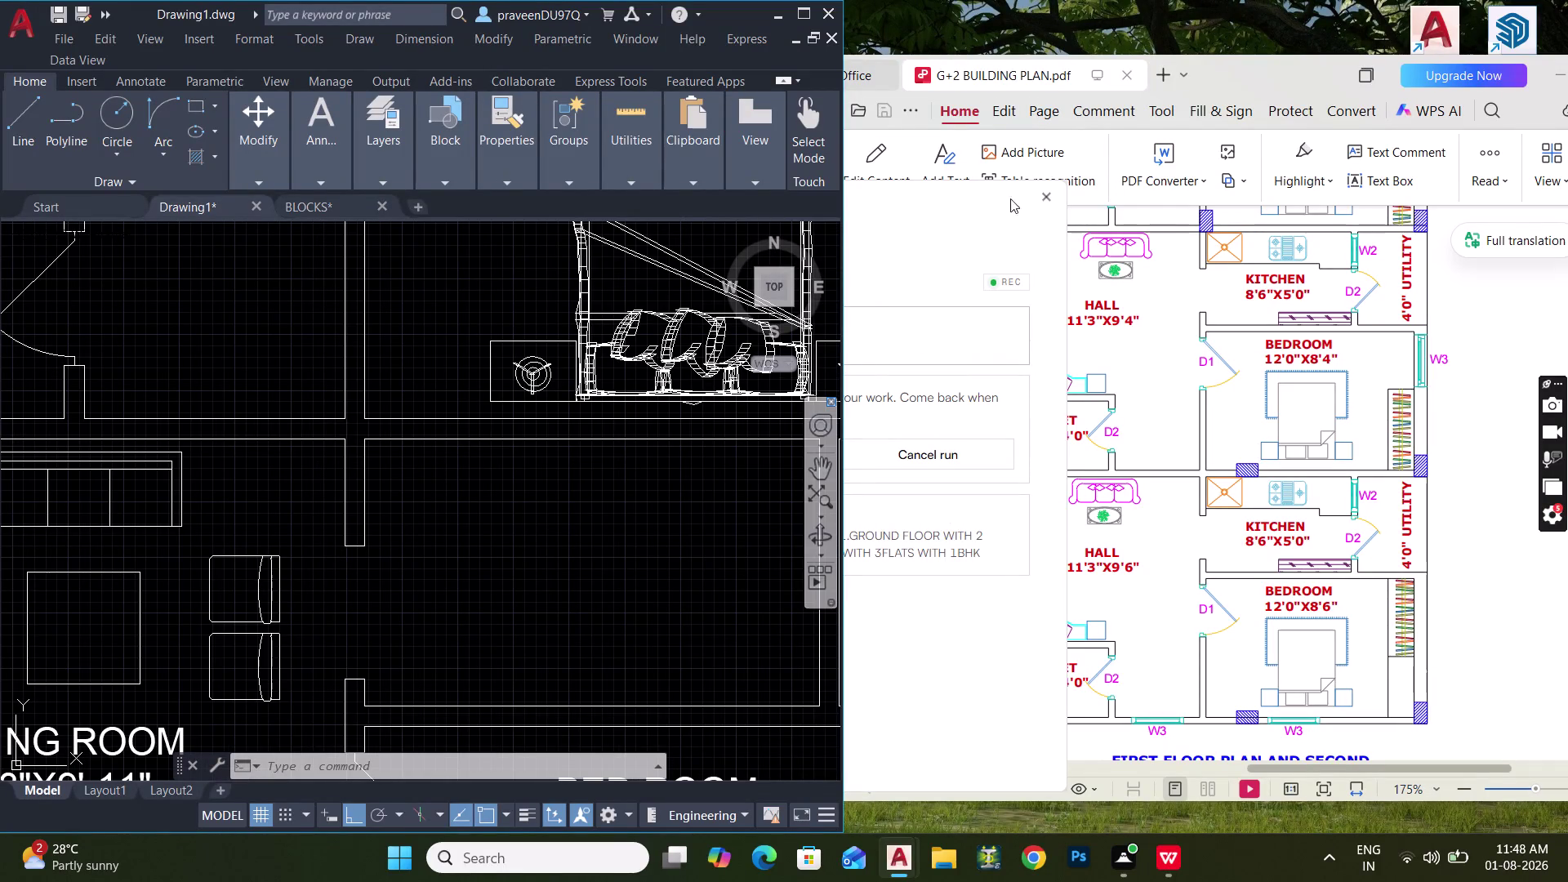
Move the picked wall line 1'10" down.
click(1124, 361)
click(547, 441)
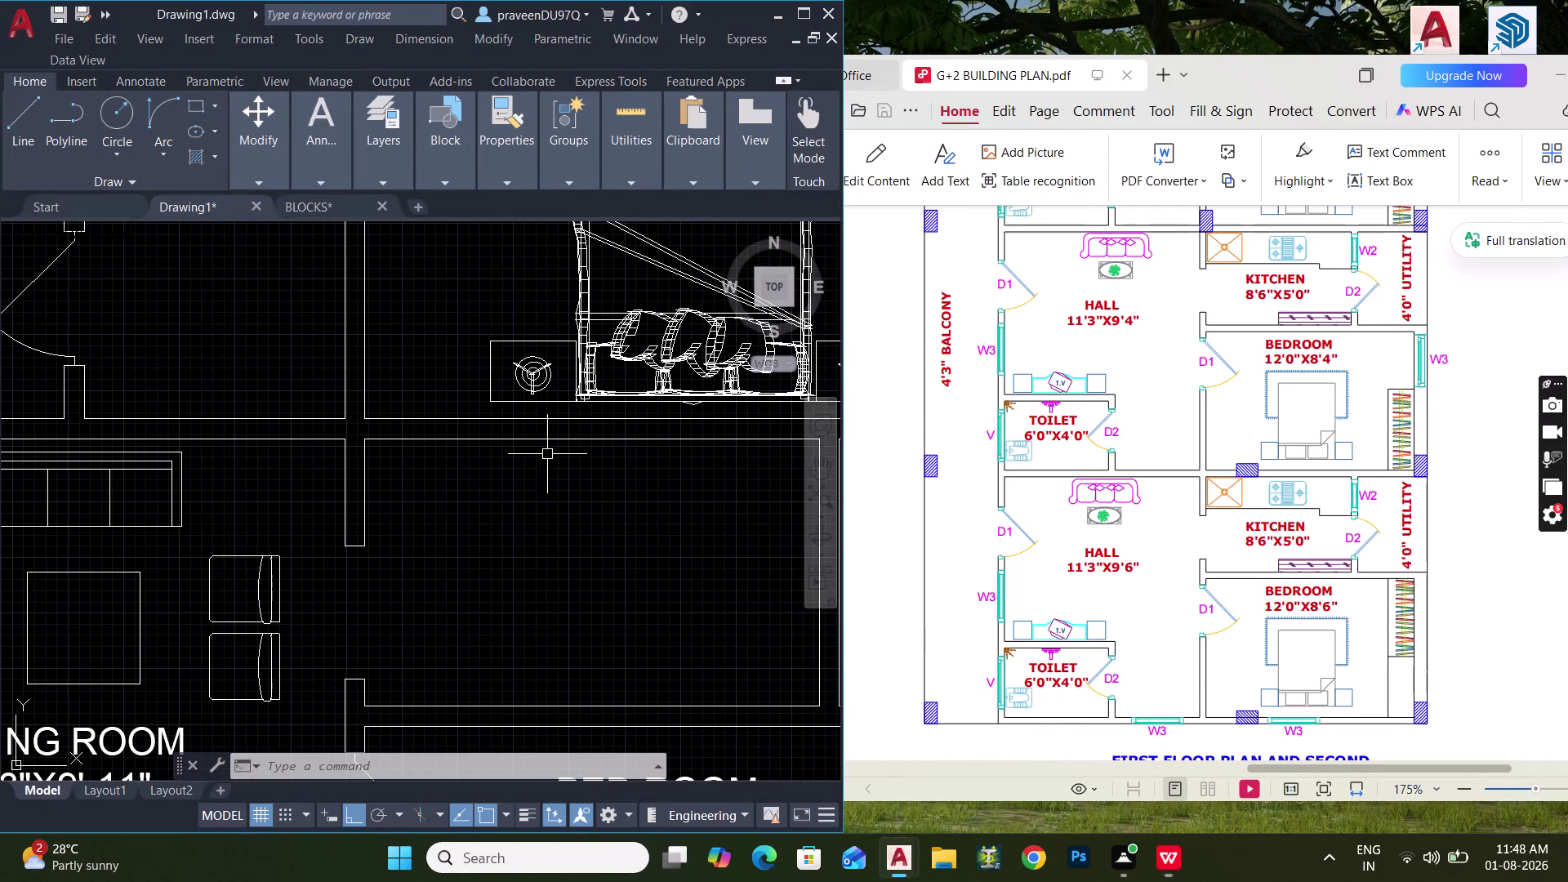
click(543, 438)
text(M)
key(space)
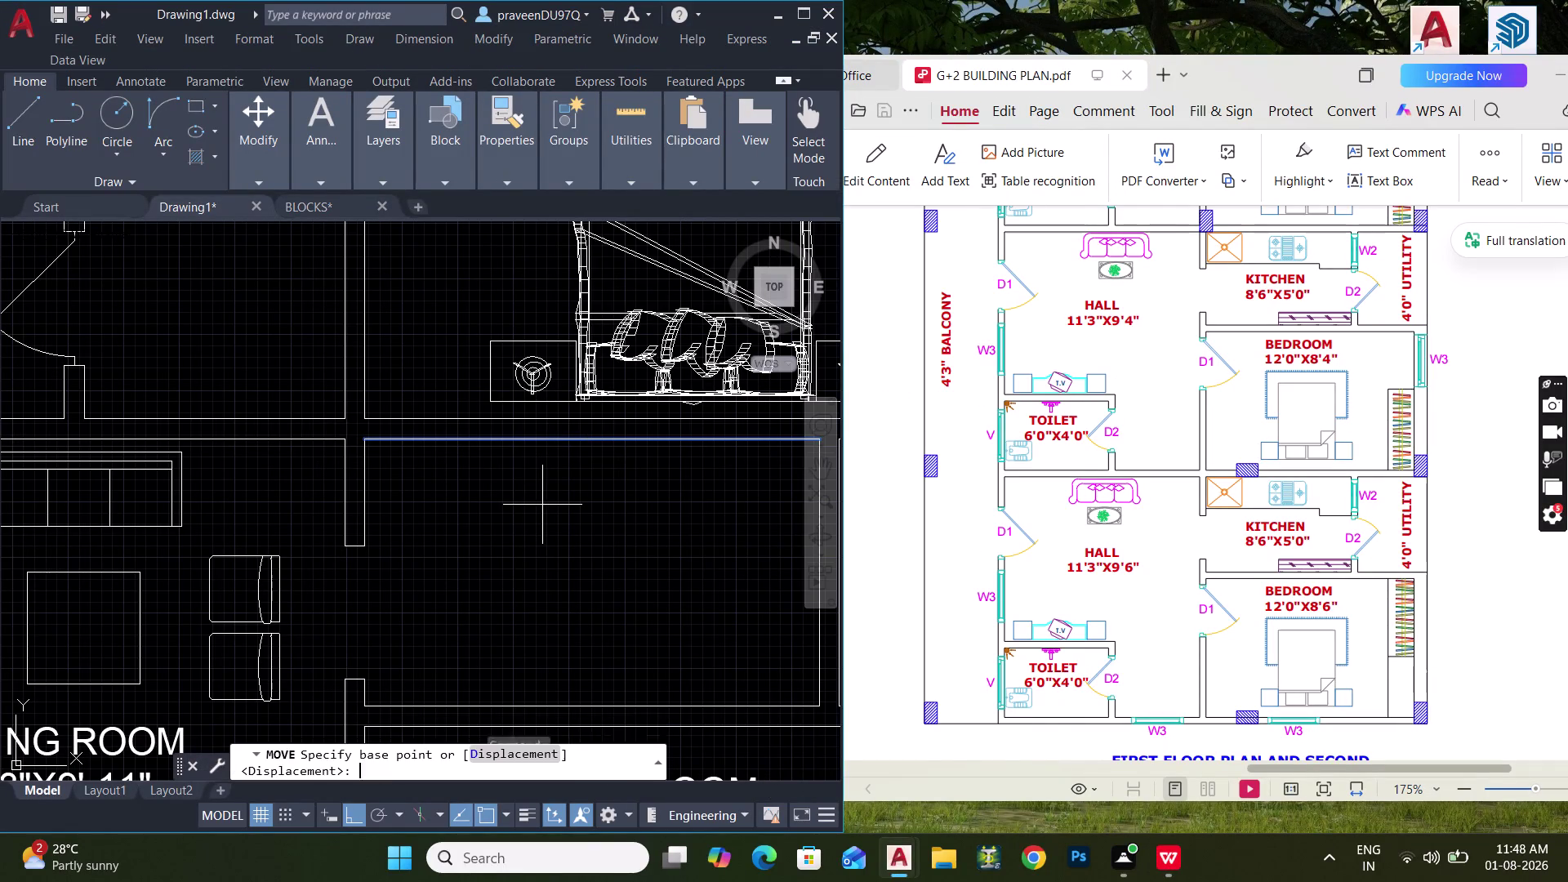
click(556, 471)
text(1'10)
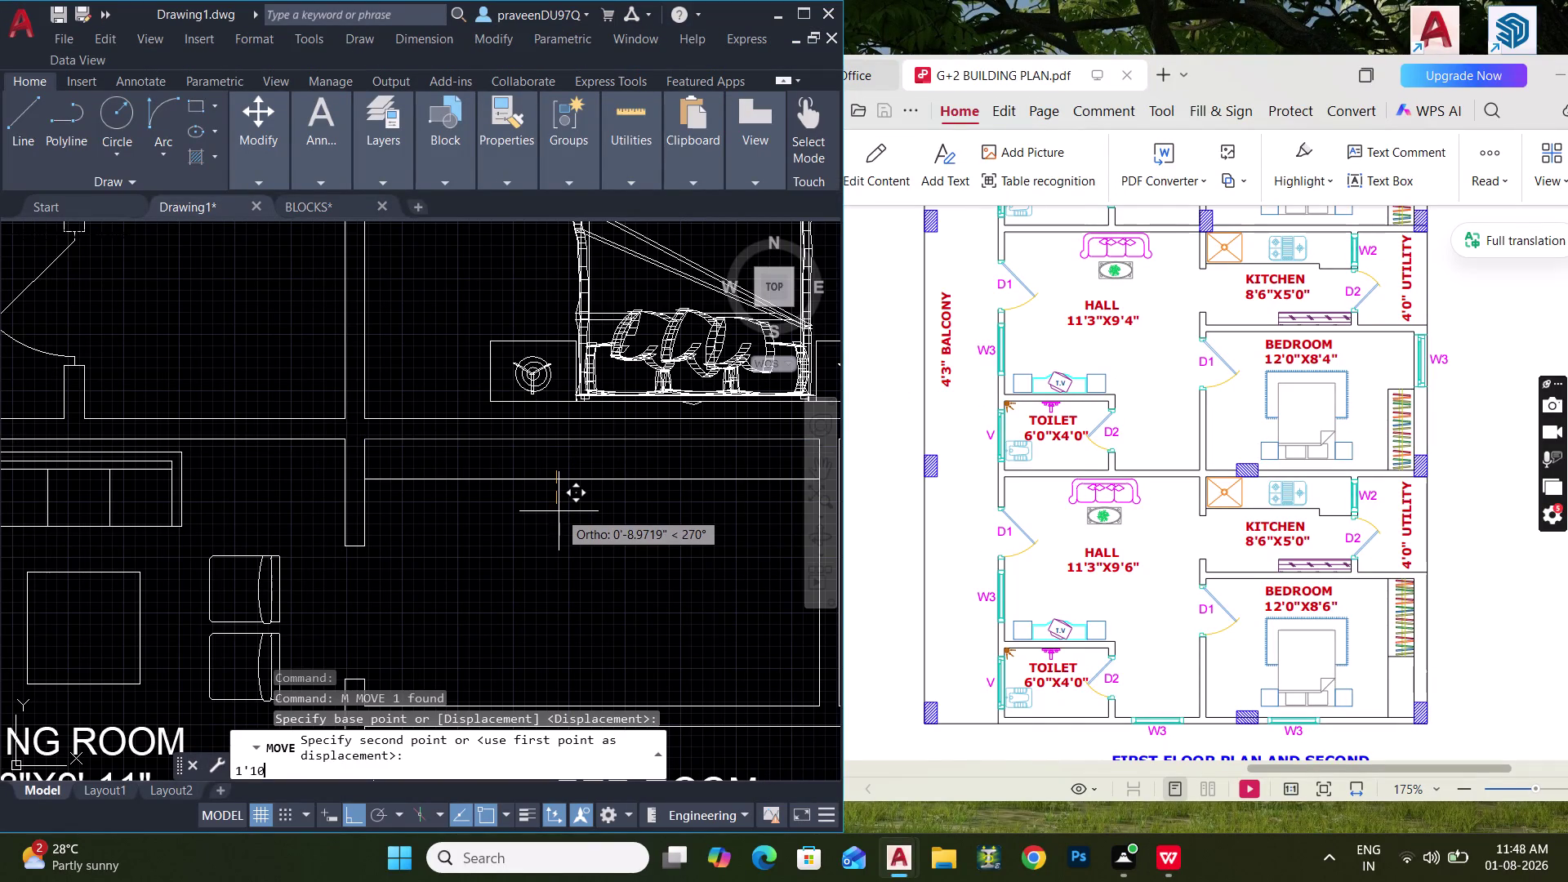
text(")
key(Return)
scroll(down, 3)
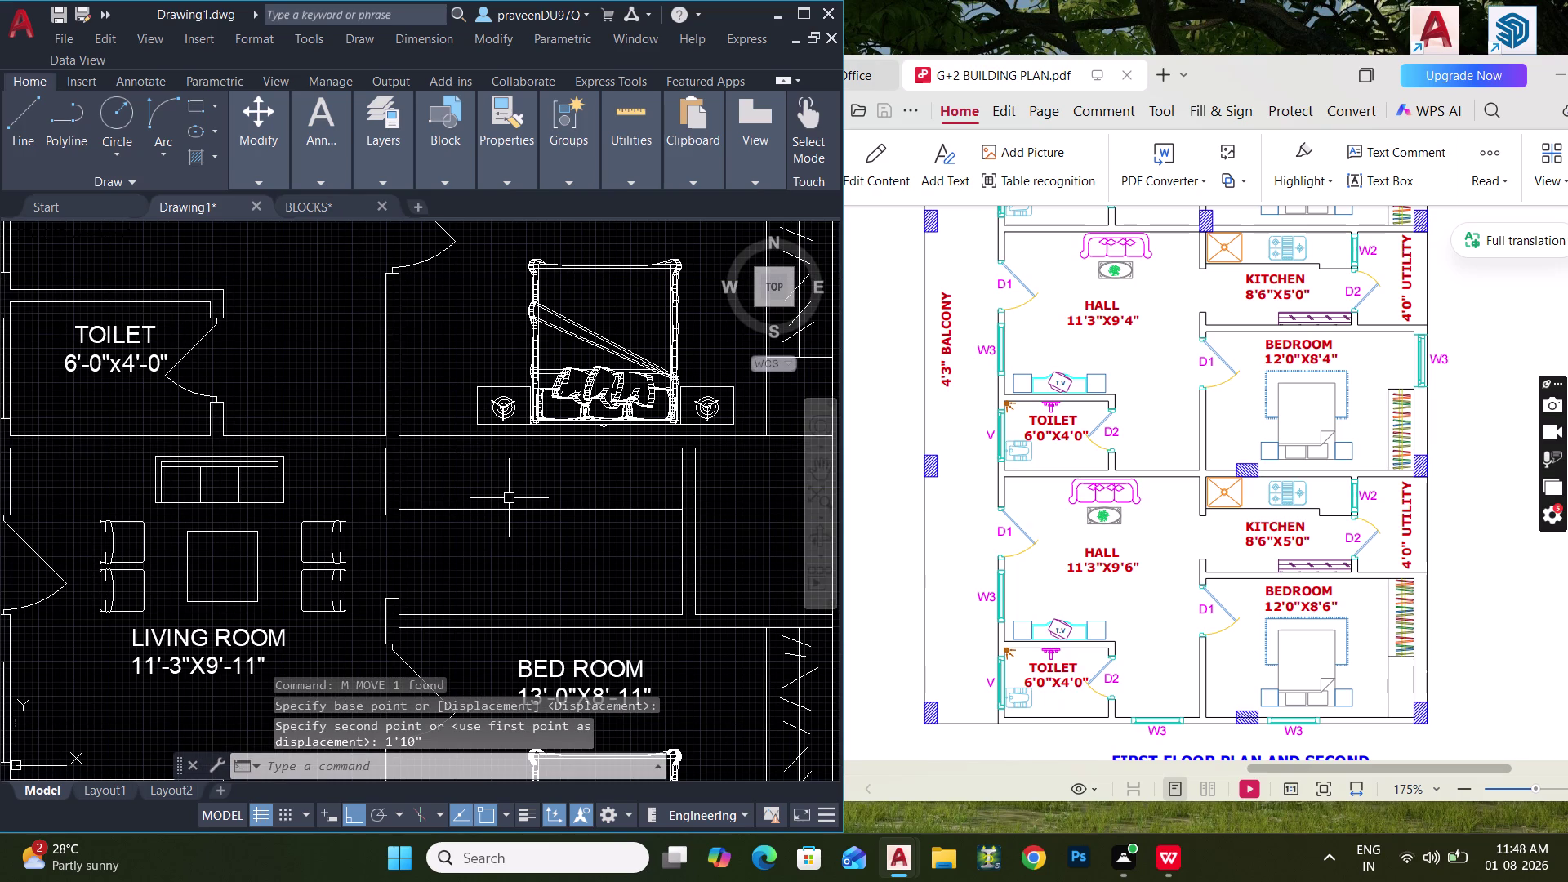
scroll(up, 3)
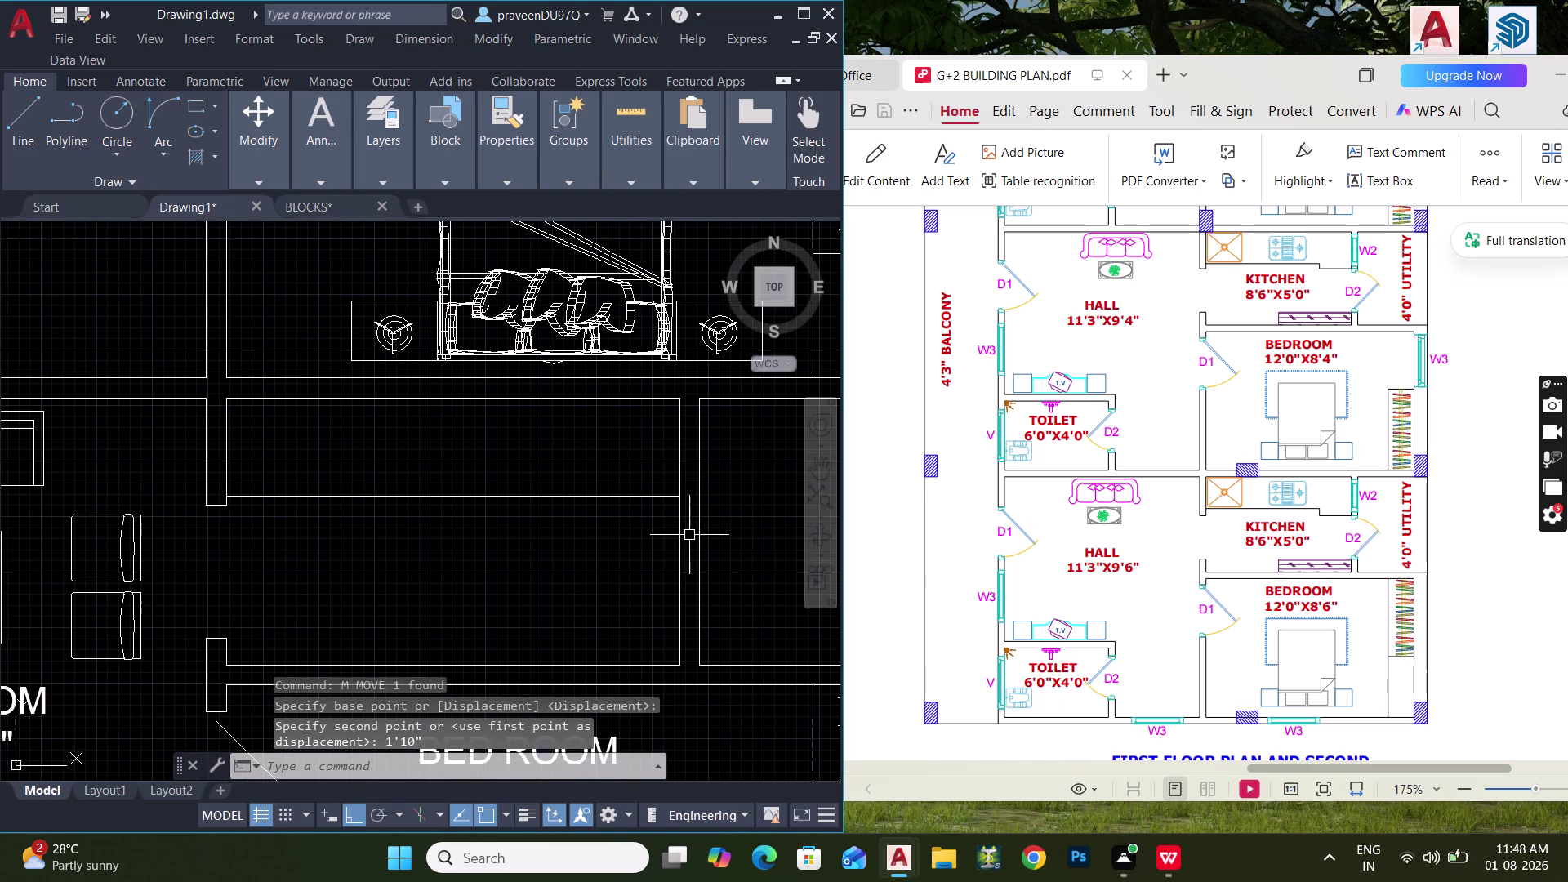
Sketch a short trial line in the room above the bedroom, then cancel it.
middle_drag(667, 530, 641, 507)
key(l)
key(space)
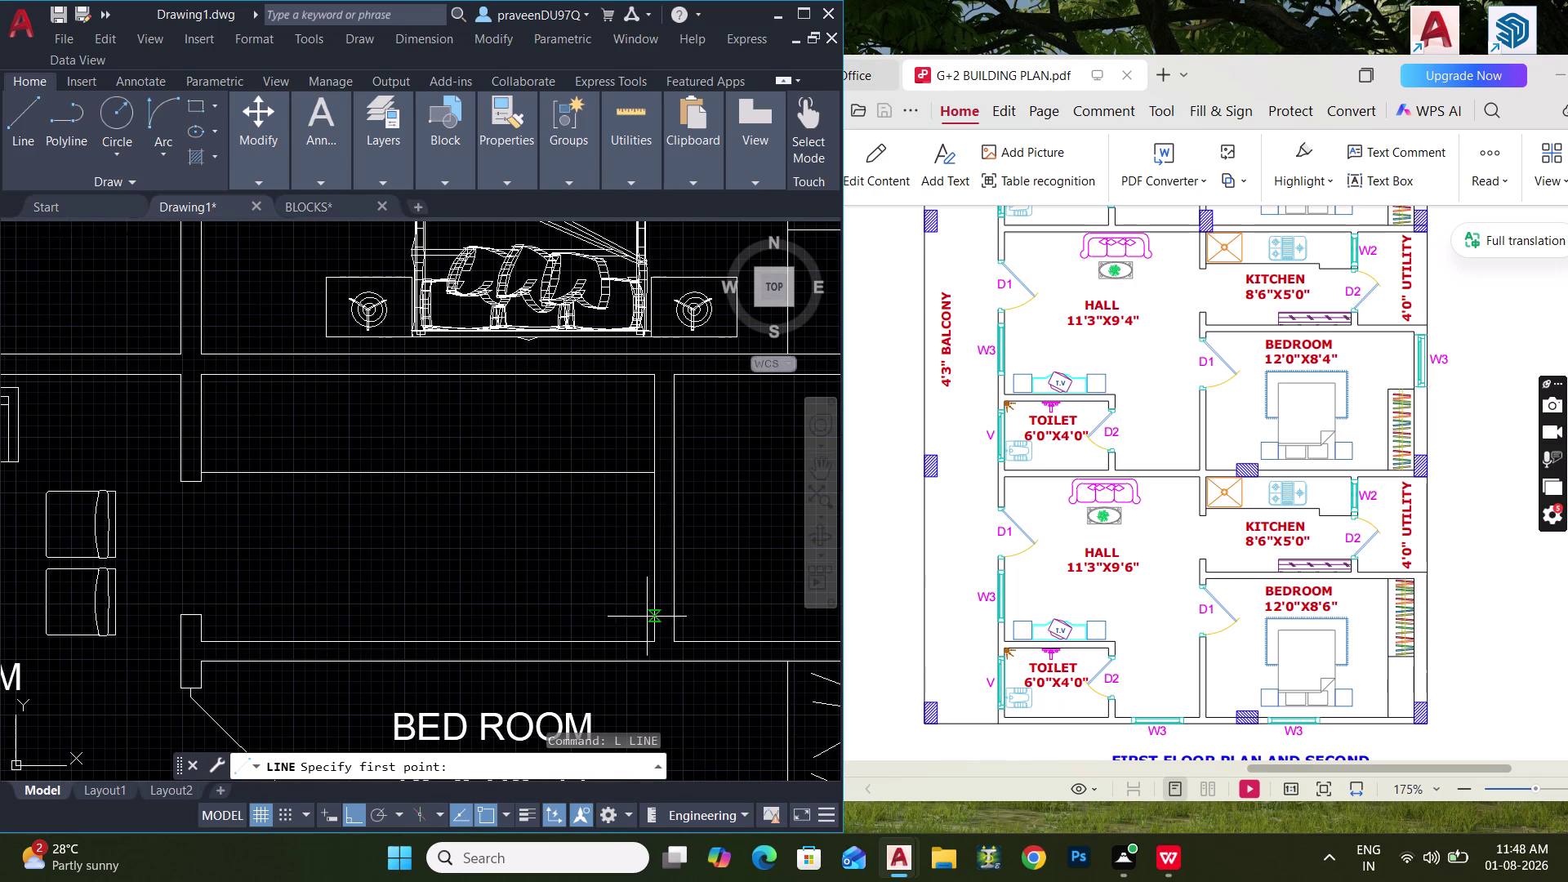
click(659, 638)
click(673, 638)
key(Escape)
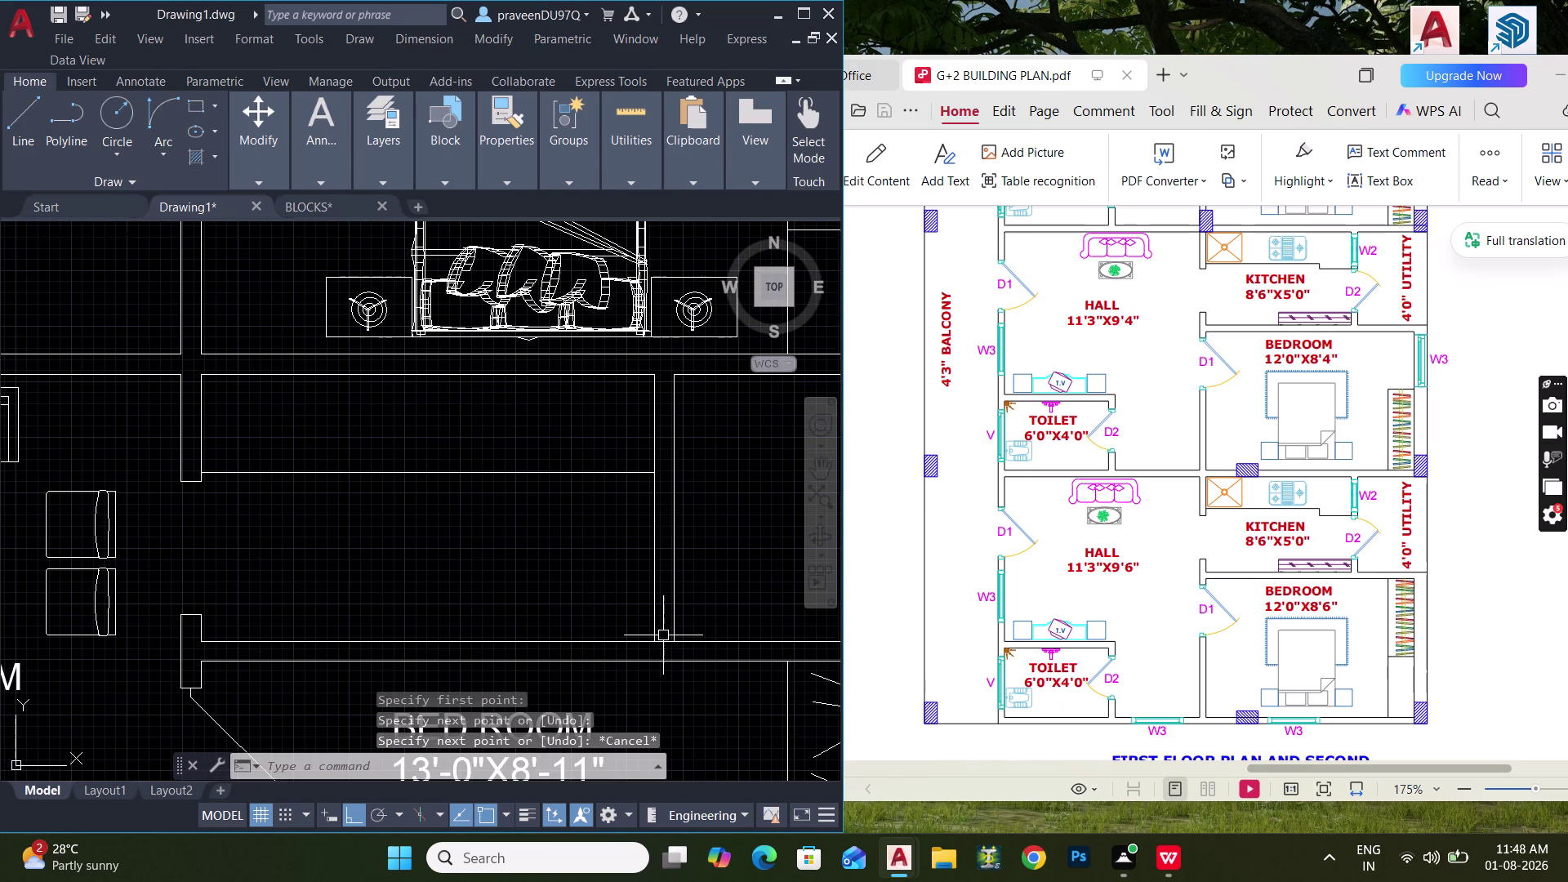
key(Escape)
Offset a line 6" and then erase the unwanted copy.
text(O 6")
key(Return)
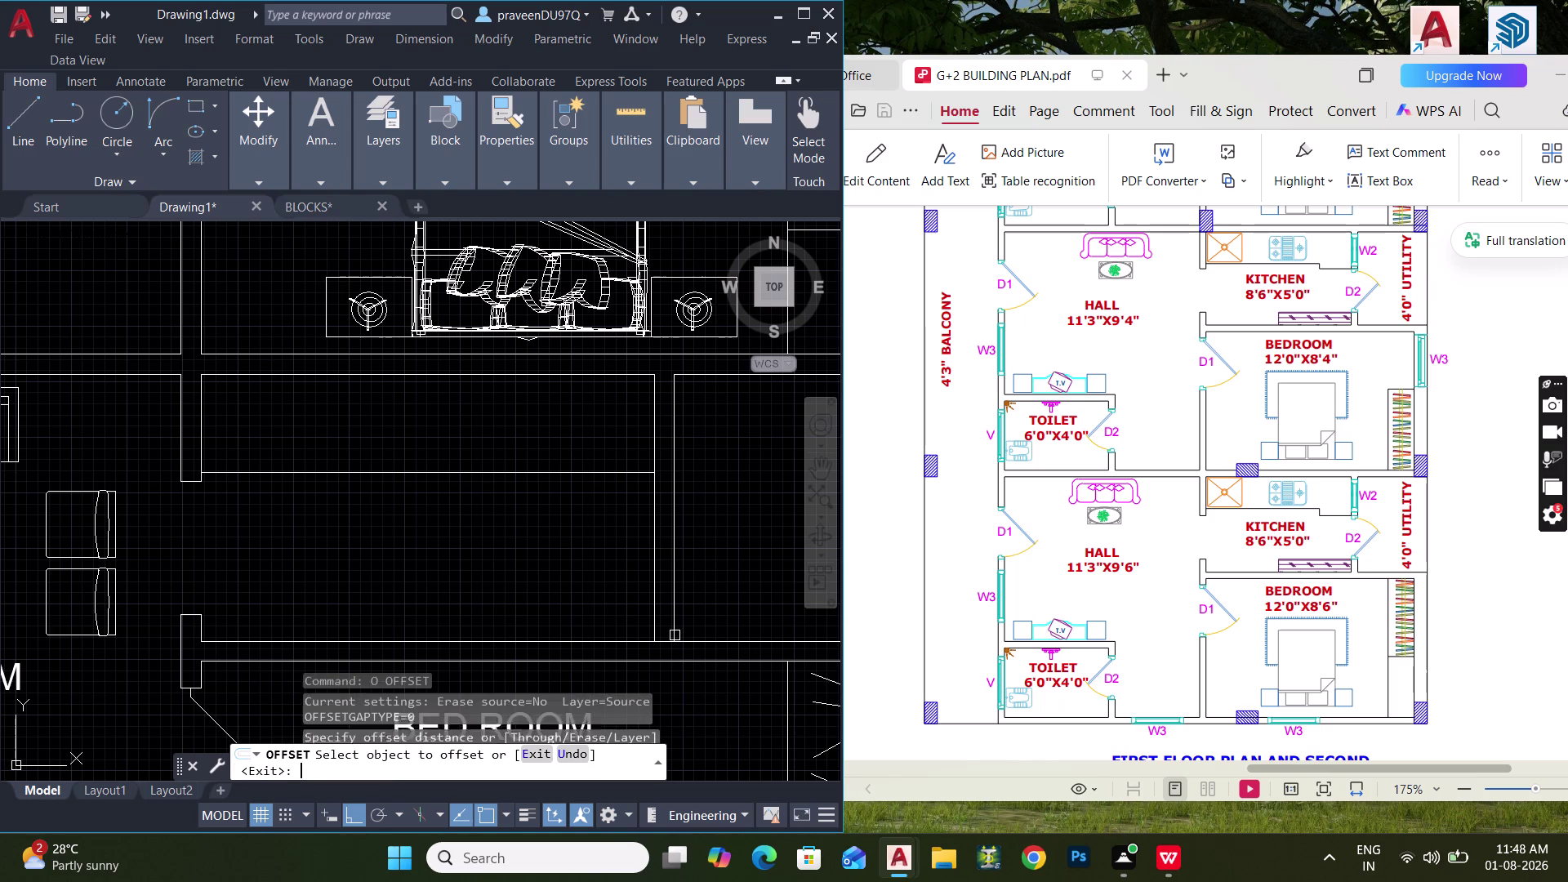
scroll(up, 3)
click(699, 638)
click(693, 573)
key(Escape)
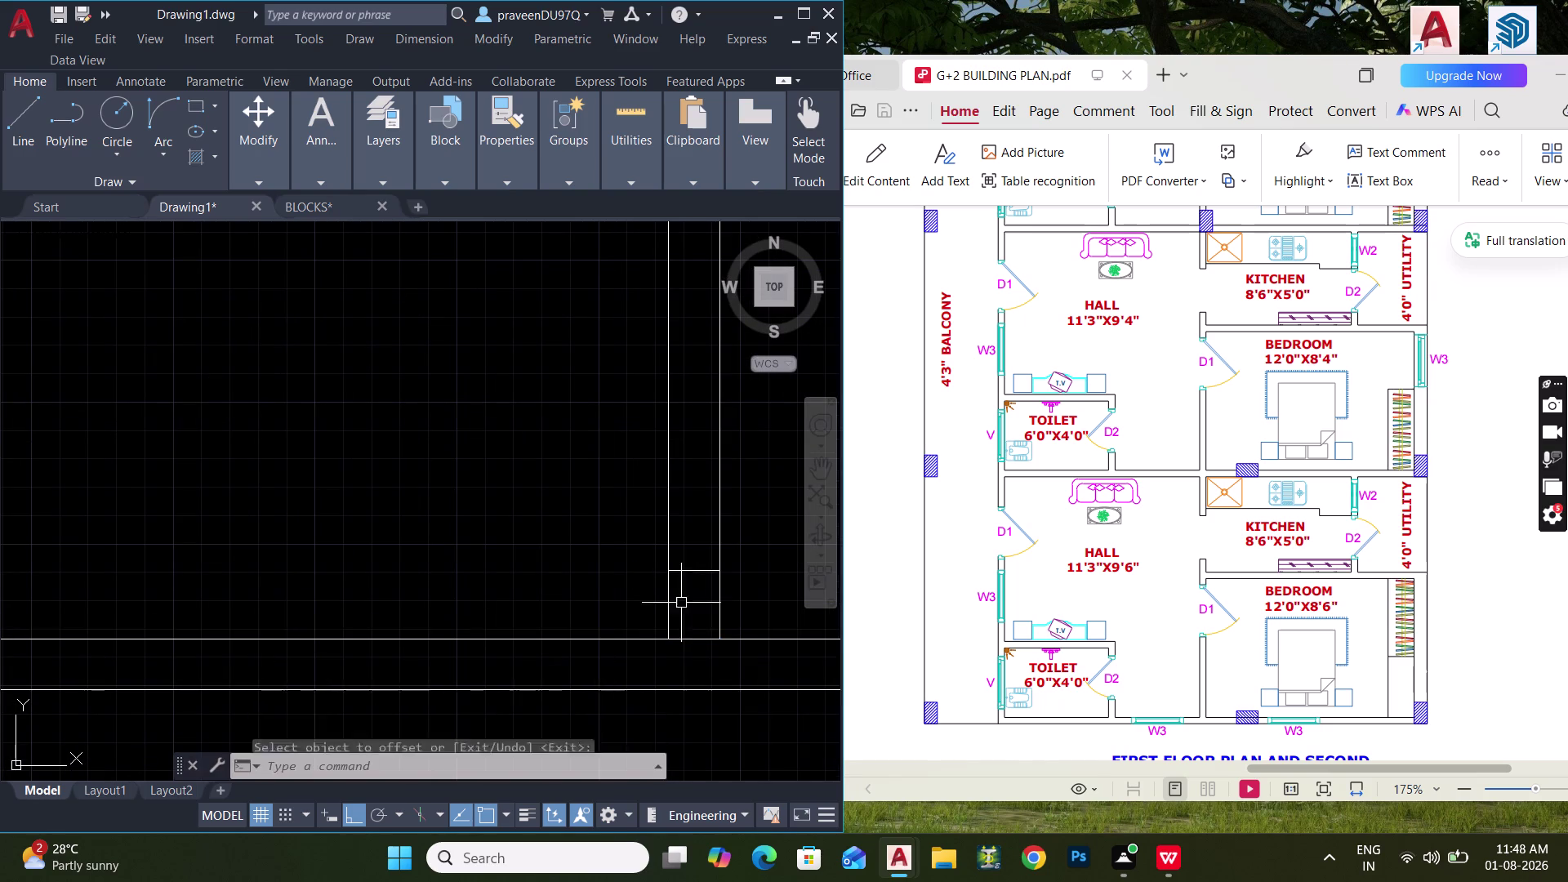
click(700, 629)
click(686, 661)
key(Delete)
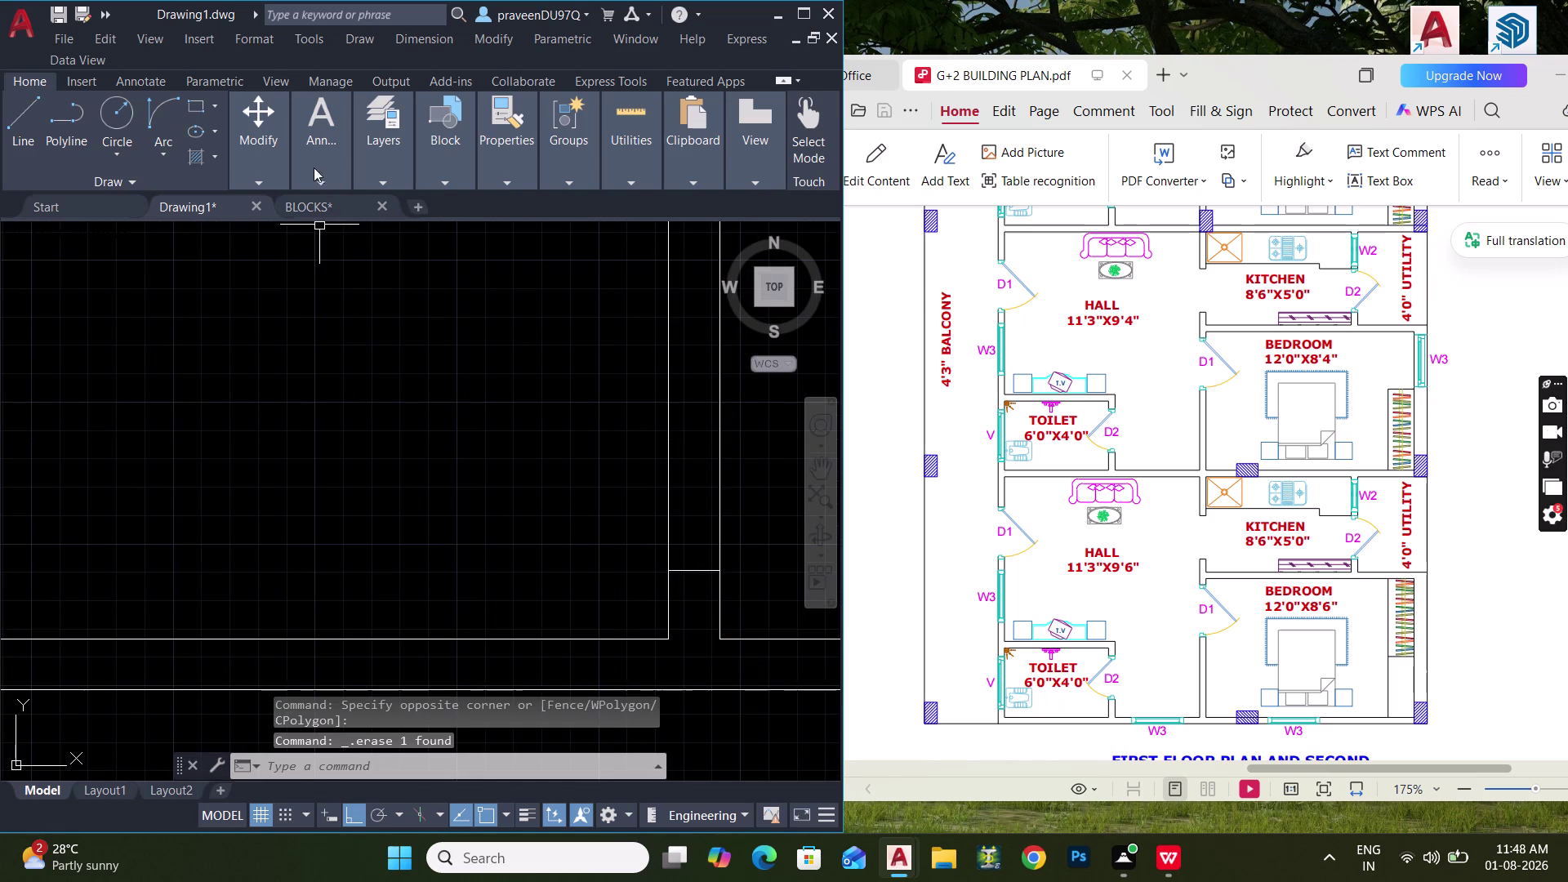
scroll(down, 3)
middle_drag(547, 411, 574, 510)
scroll(up, 3)
middle_drag(583, 501, 606, 559)
Offset the wall line 2' to outline the platform edge.
text(O)
key(space)
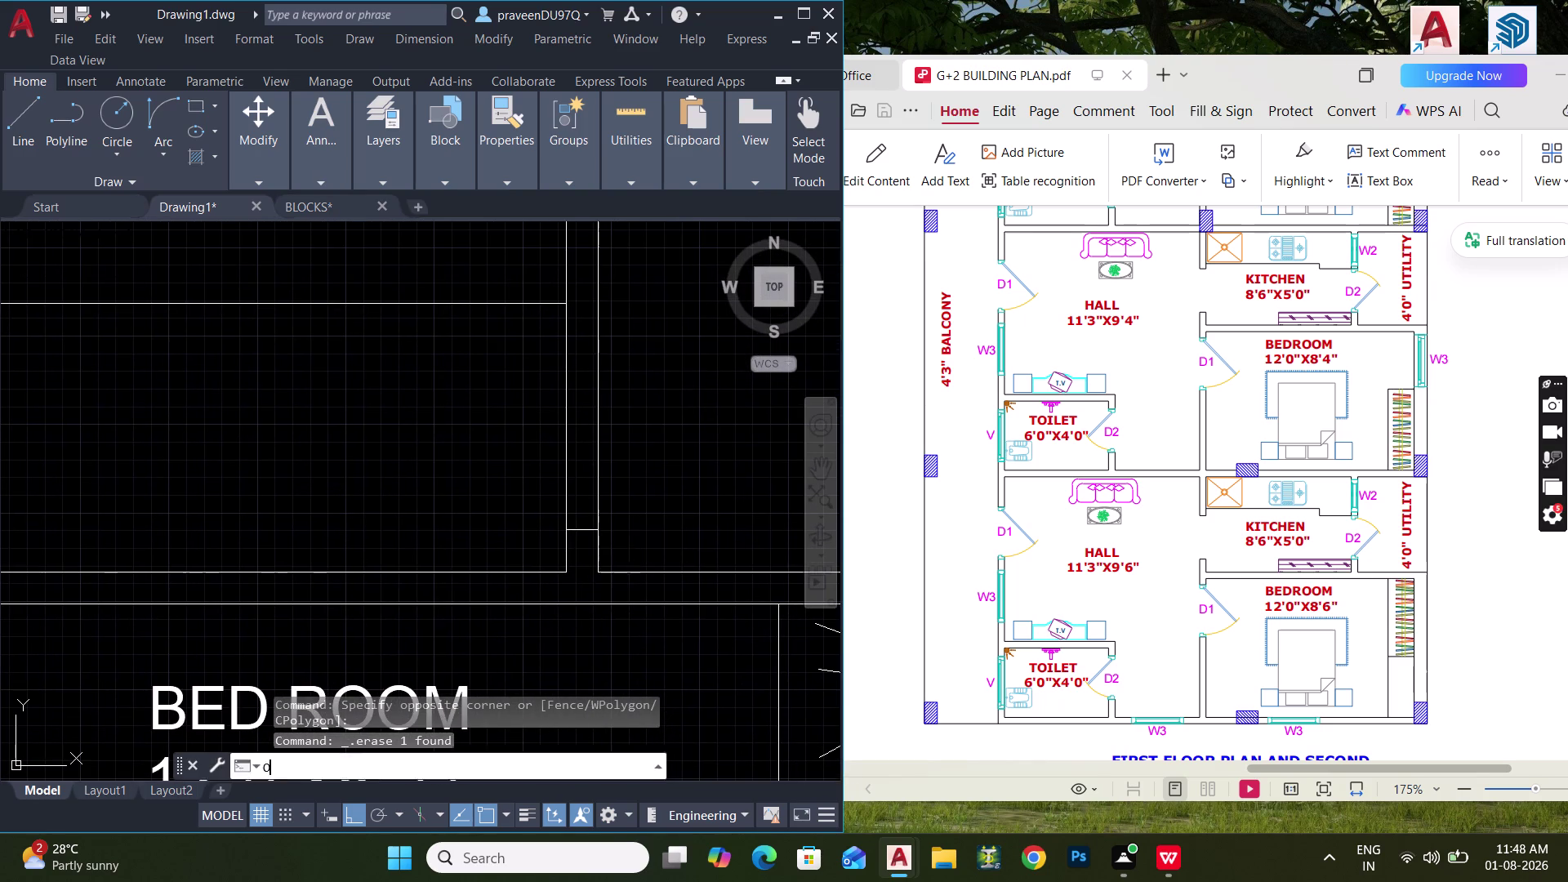
text(2')
key(Return)
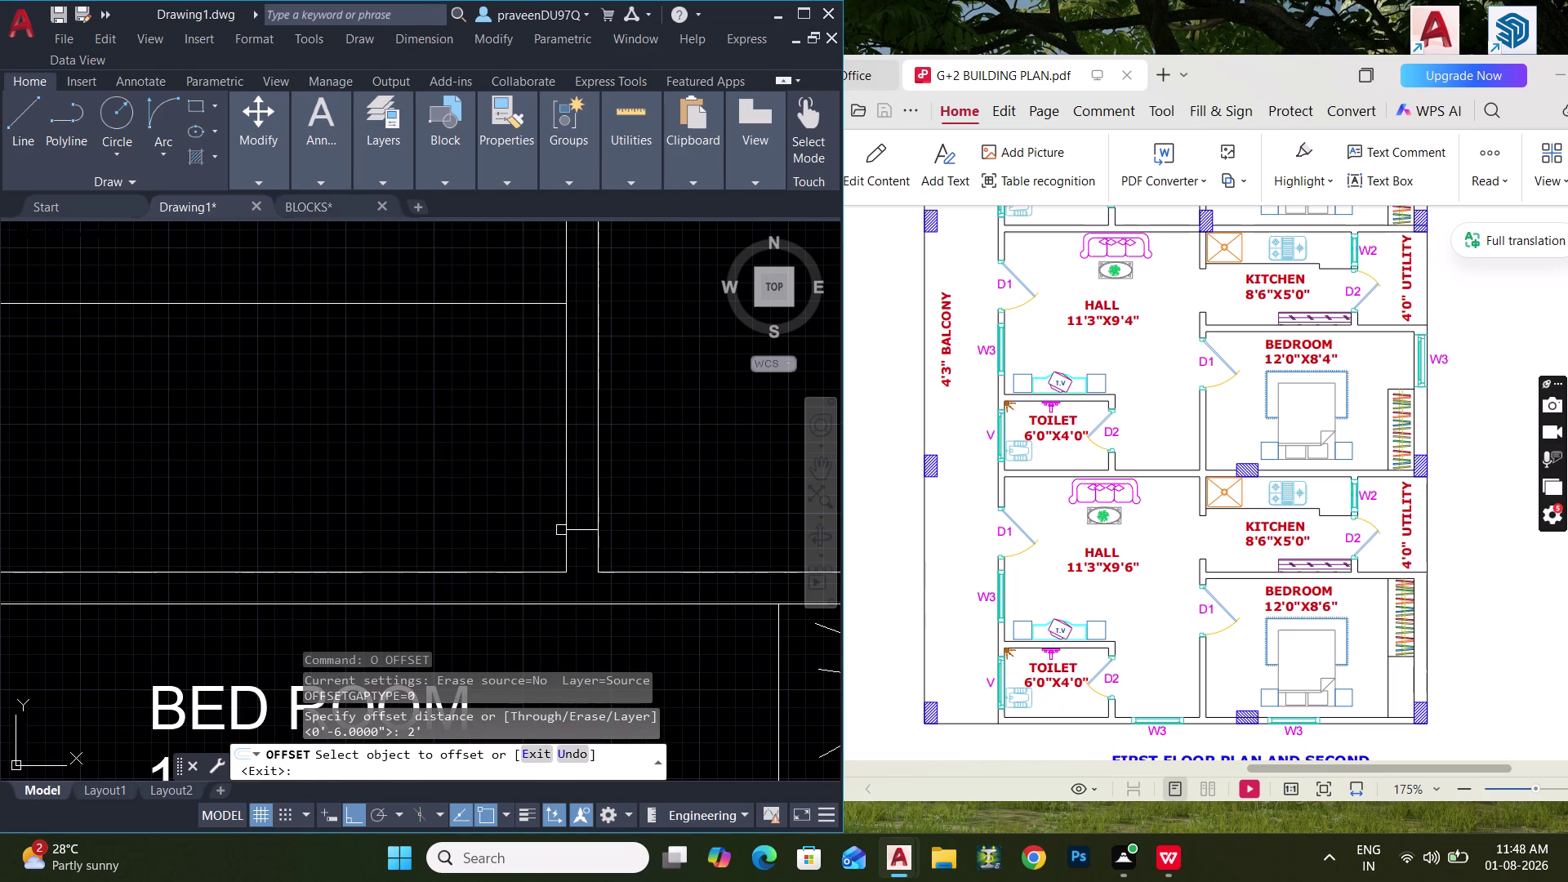
scroll(up, 3)
click(632, 534)
click(632, 420)
scroll(down, 3)
middle_drag(632, 438, 648, 521)
key(Escape)
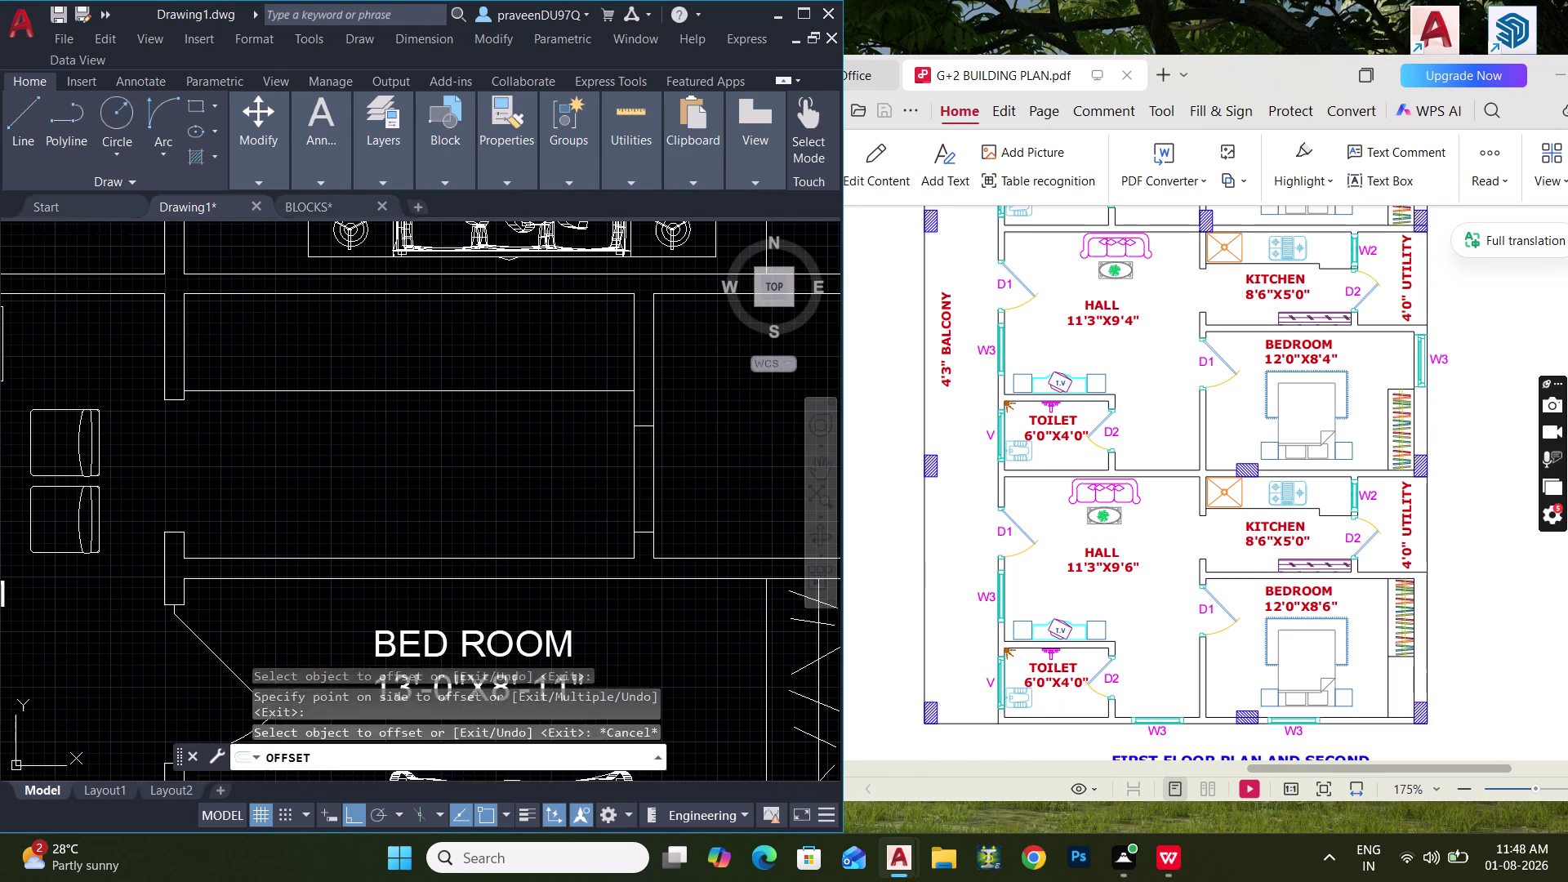
Trim the excess line segments around the new 2' offset line.
text(TR)
key(space)
drag(694, 465, 587, 477)
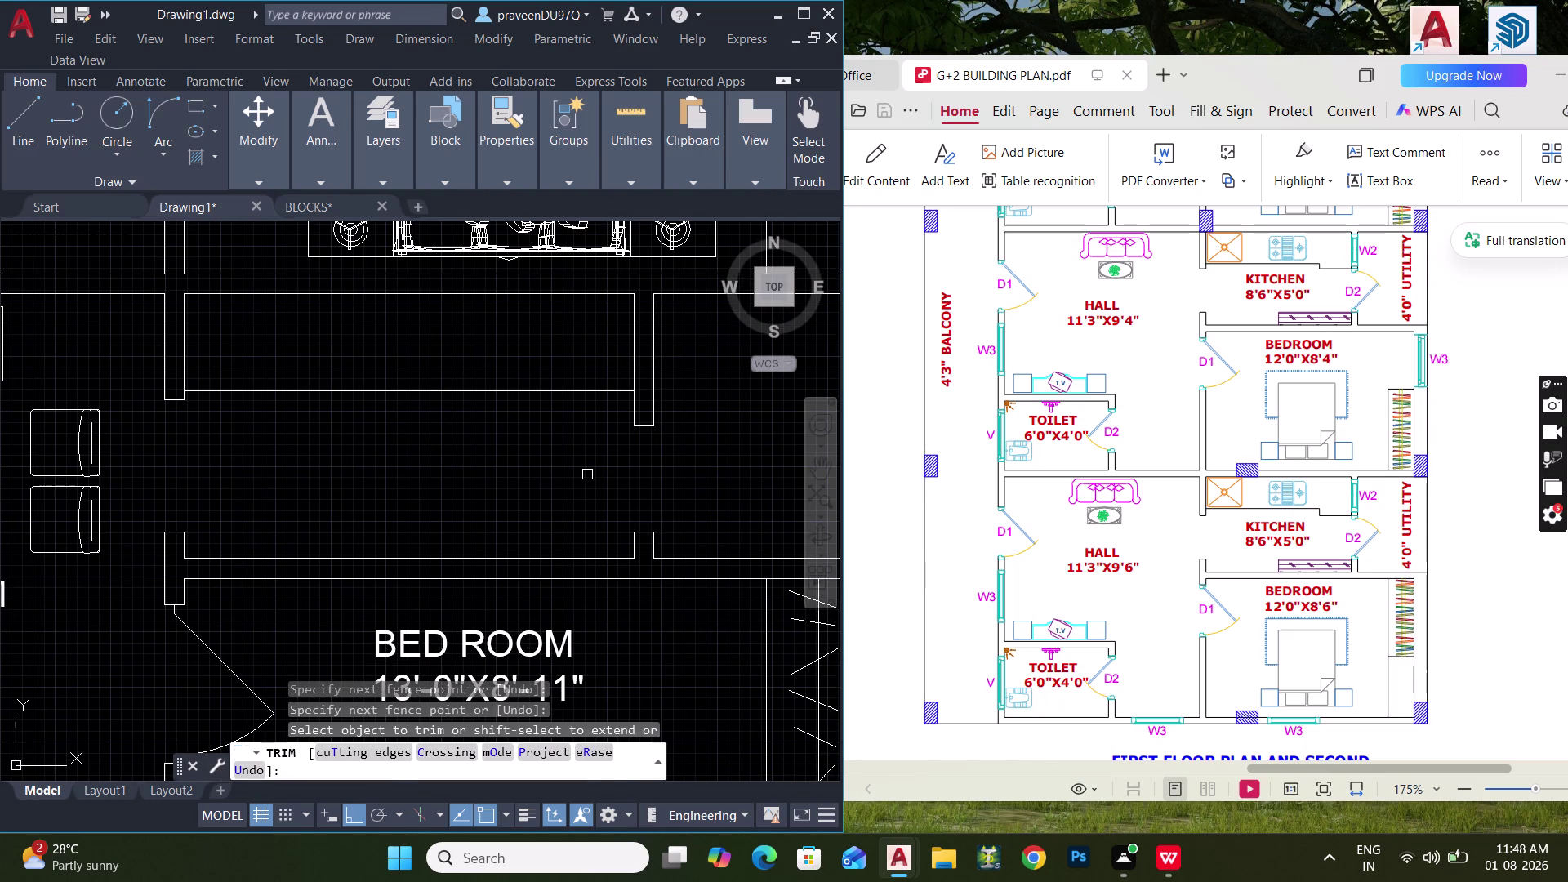
key(Escape)
scroll(down, 3)
middle_drag(594, 487, 636, 501)
scroll(up, 3)
middle_drag(565, 460, 601, 526)
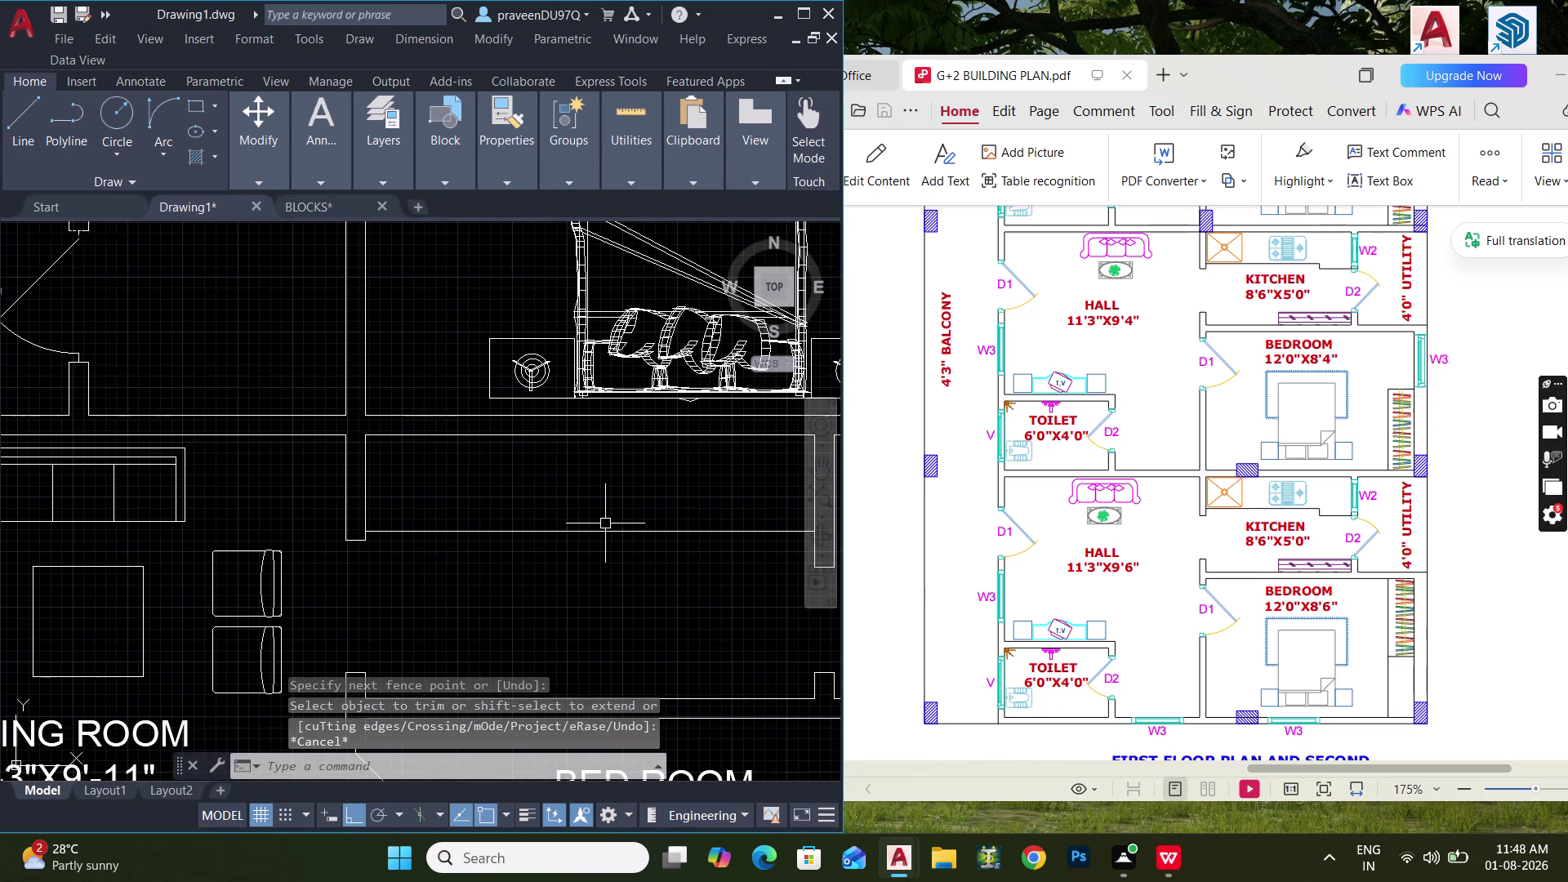
key(r)
key(e)
key(c)
key(space)
scroll(up, 3)
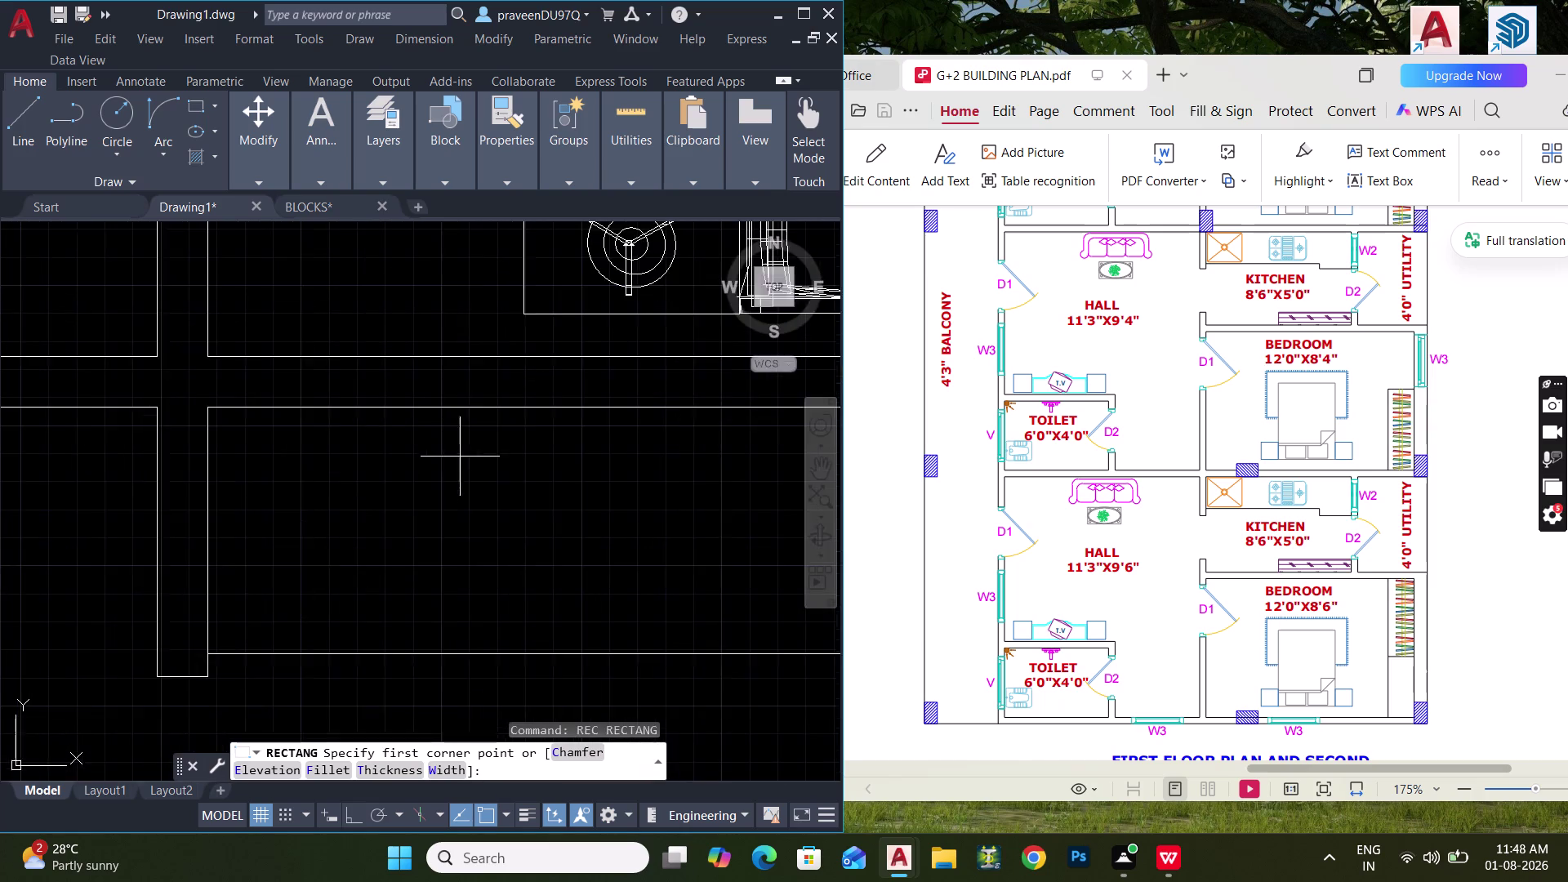
Start a 2' by 2' rectangle from a corner, then cancel it.
middle_drag(467, 467, 532, 457)
click(298, 420)
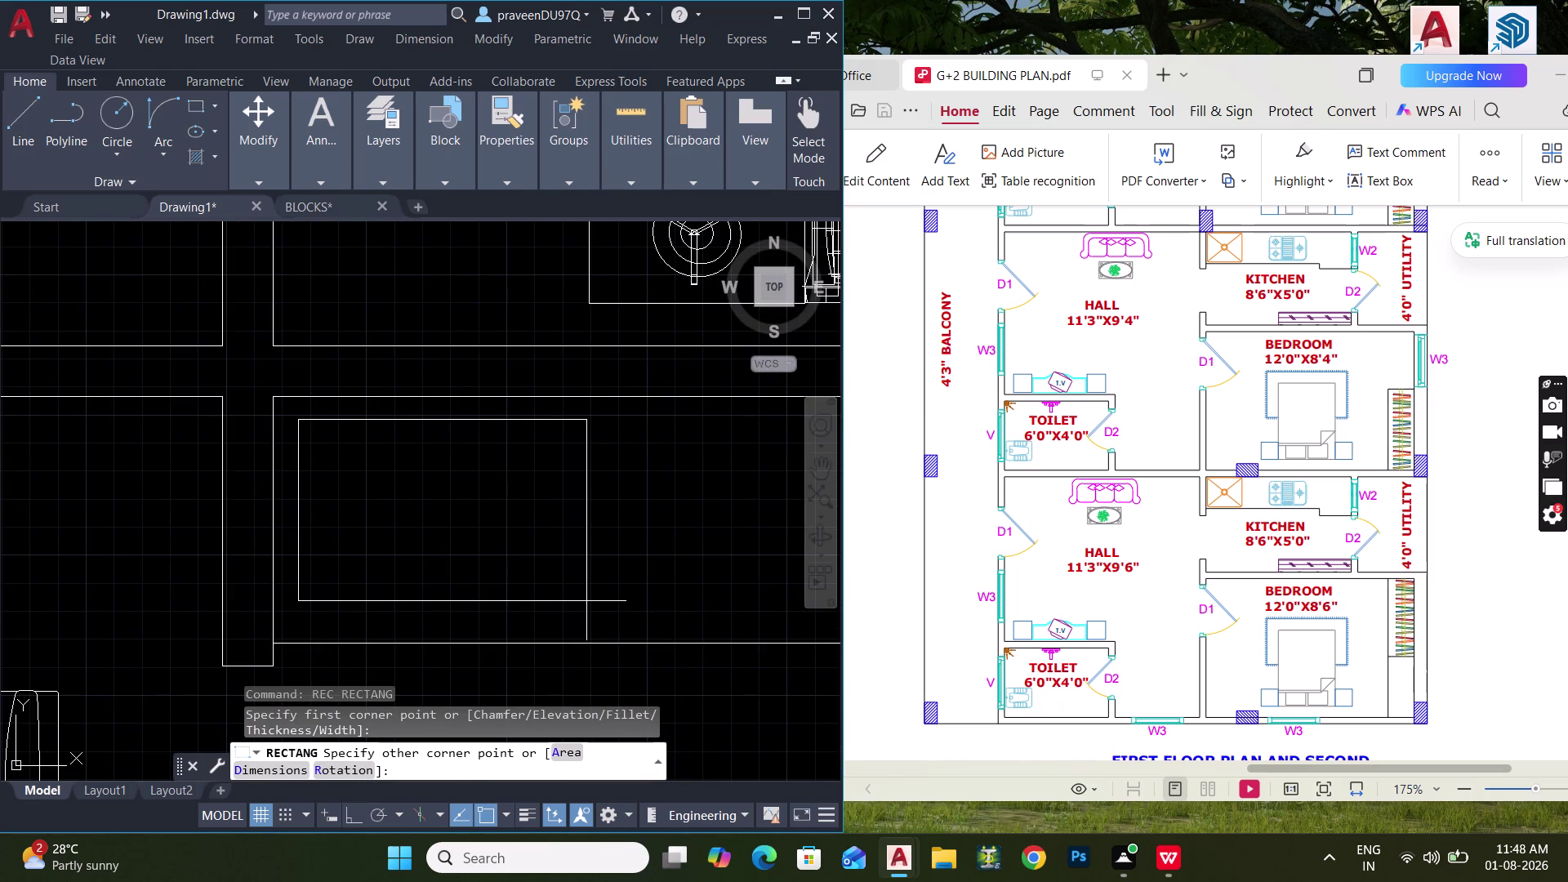
text(D 2)
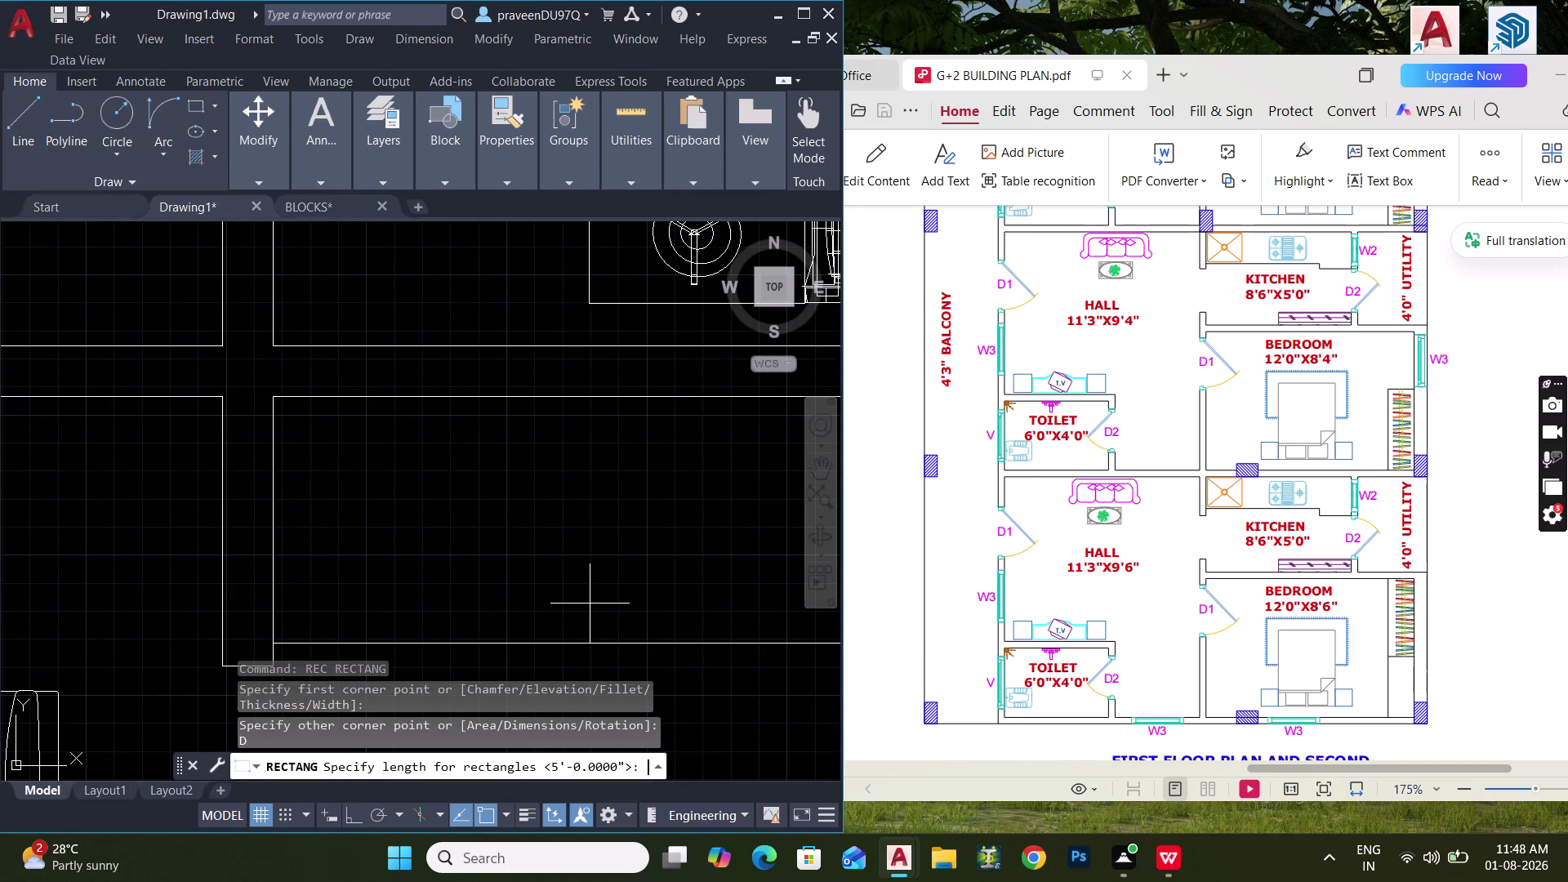
text(')
key(Return)
text(2')
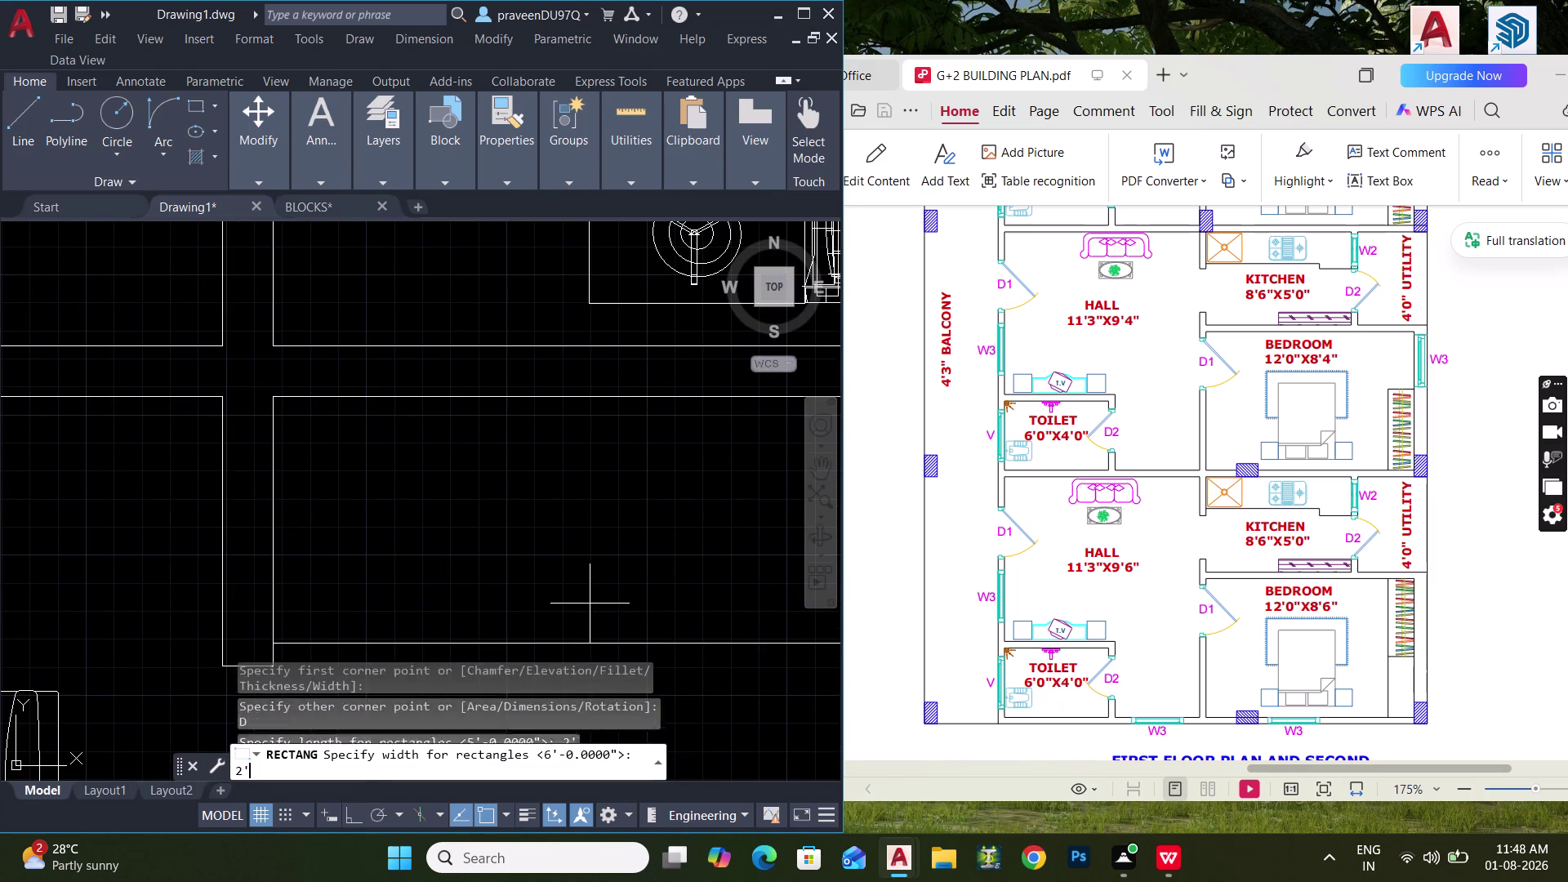
key(Return)
key(Escape)
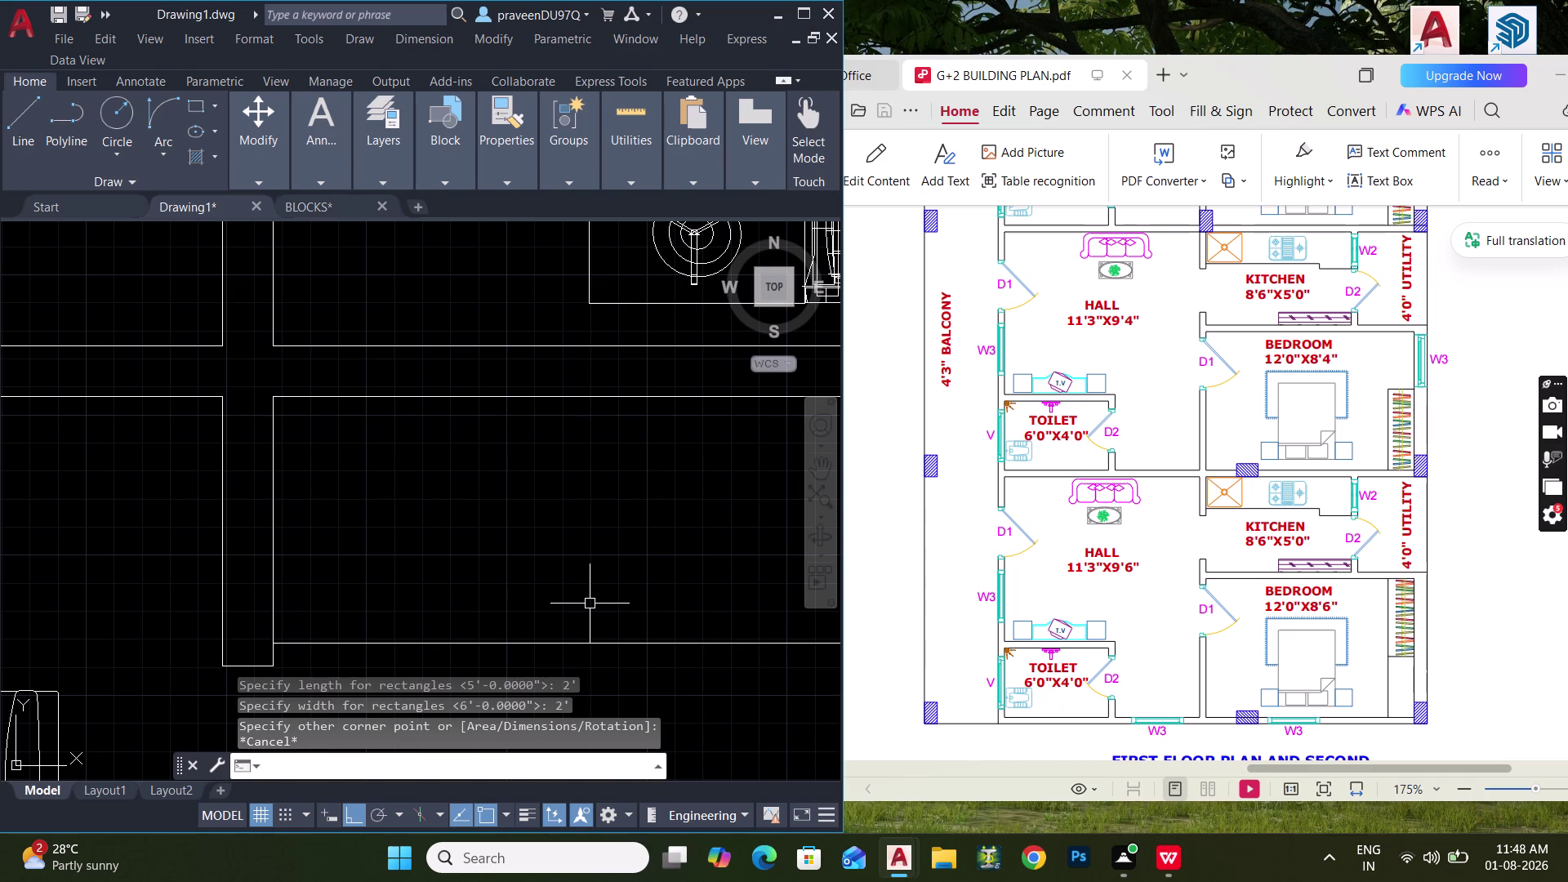
Close the accidentally opened Render window and clear the stray commands.
key(r)
key(e)
key(c)
key(space)
scroll(up, 3)
click(1198, 38)
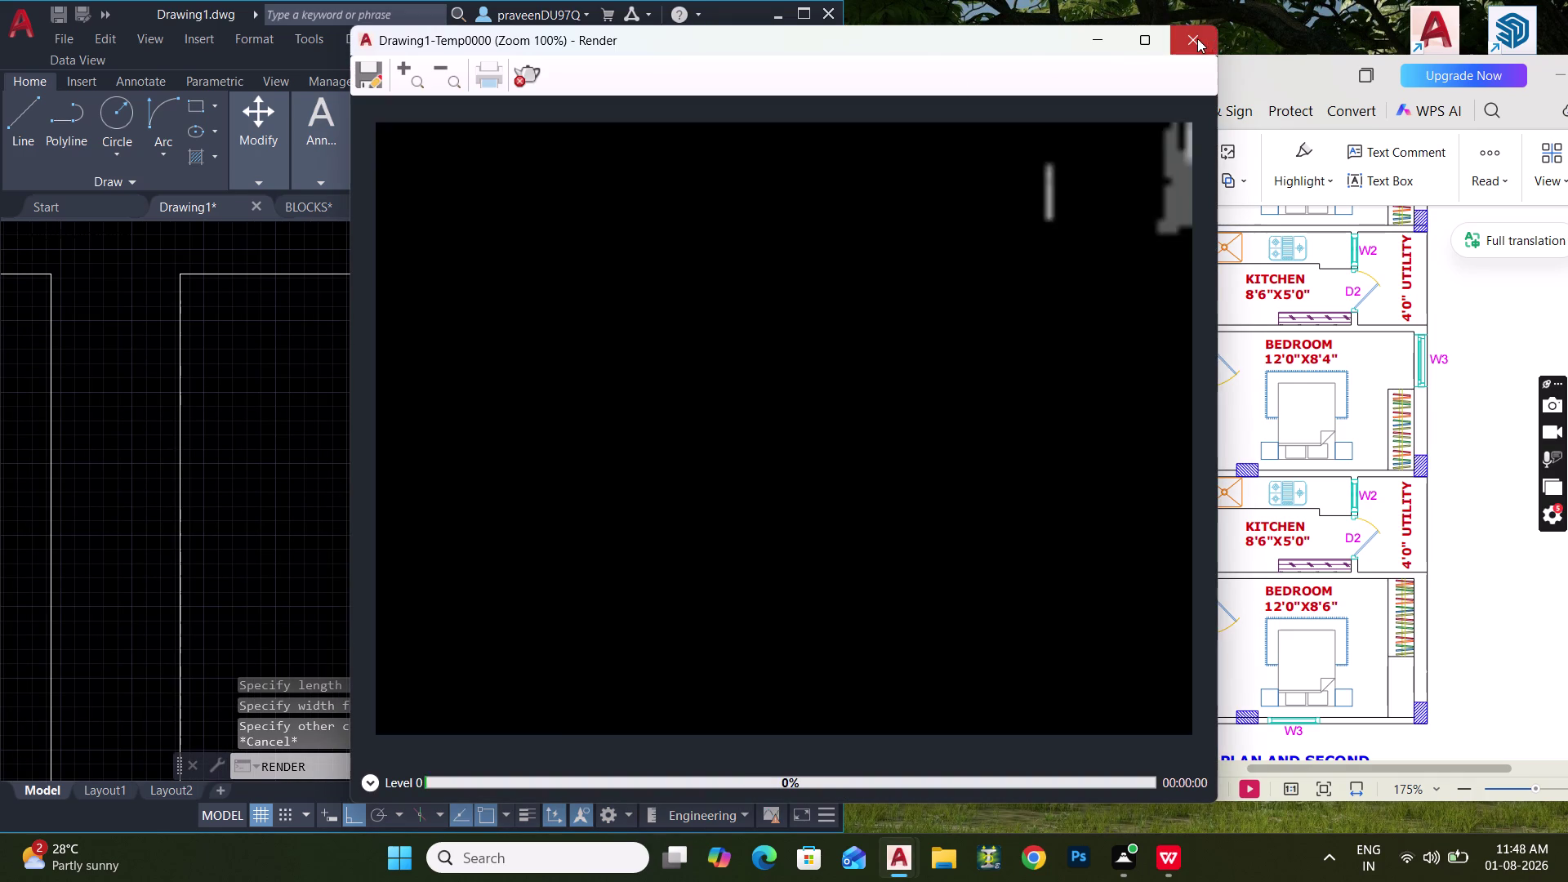
middle_drag(374, 348, 420, 258)
key(Escape)
key(Escape)
key(Escape)
key(Escape)
Draw the 2' by 1'8" rectangle in the room's upper-left corner and select it.
key(r)
key(e)
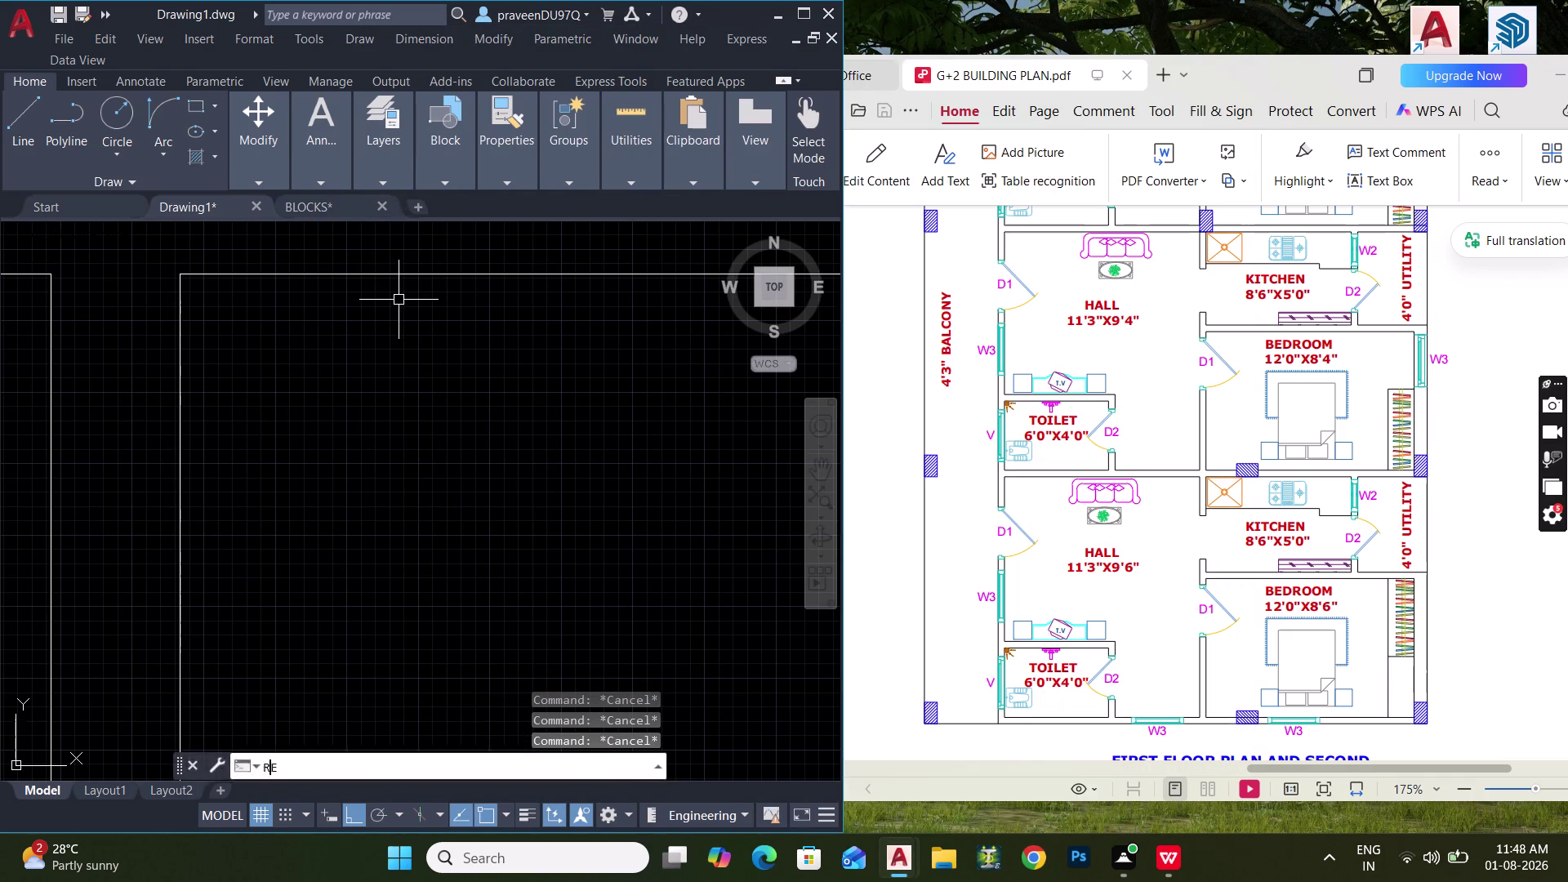
key(c)
key(space)
middle_drag(291, 392, 301, 313)
scroll(down, 3)
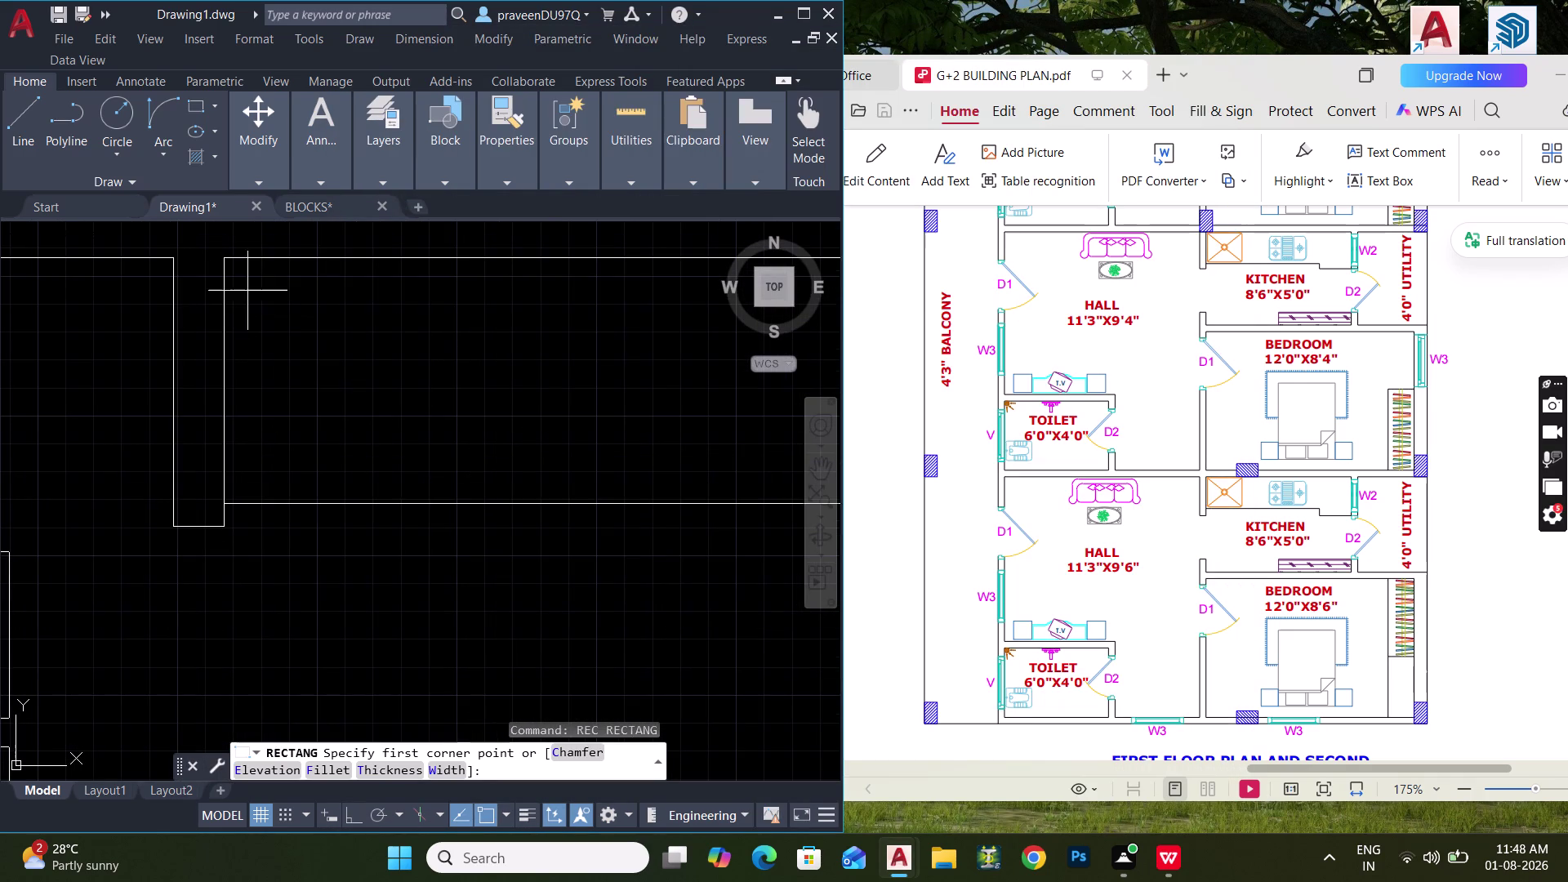
click(246, 279)
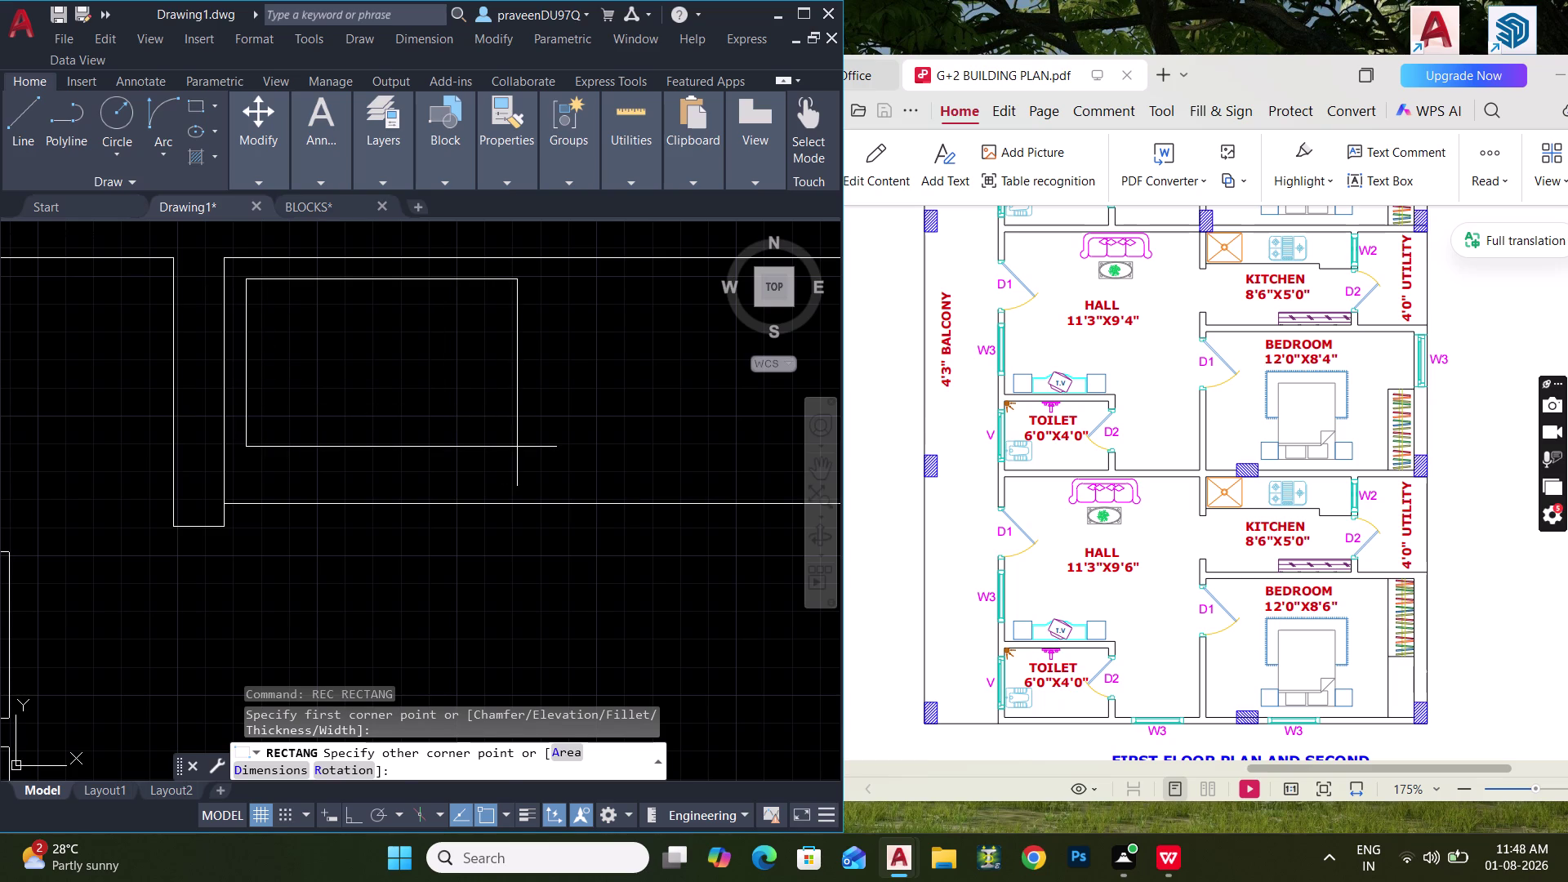
text(D 2')
key(Return)
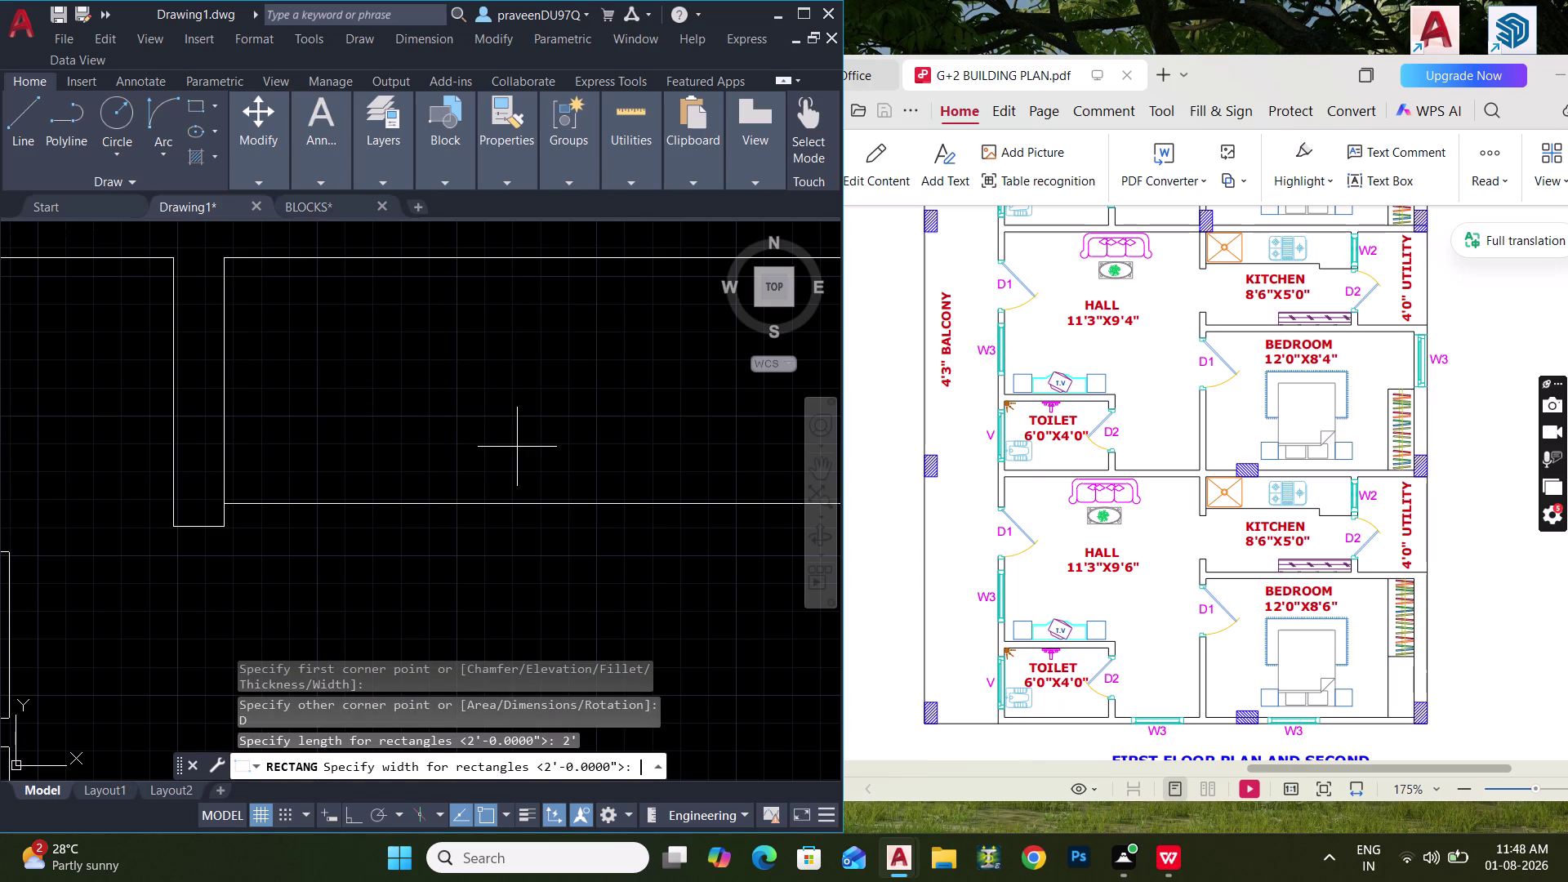
text(1'8")
key(Return)
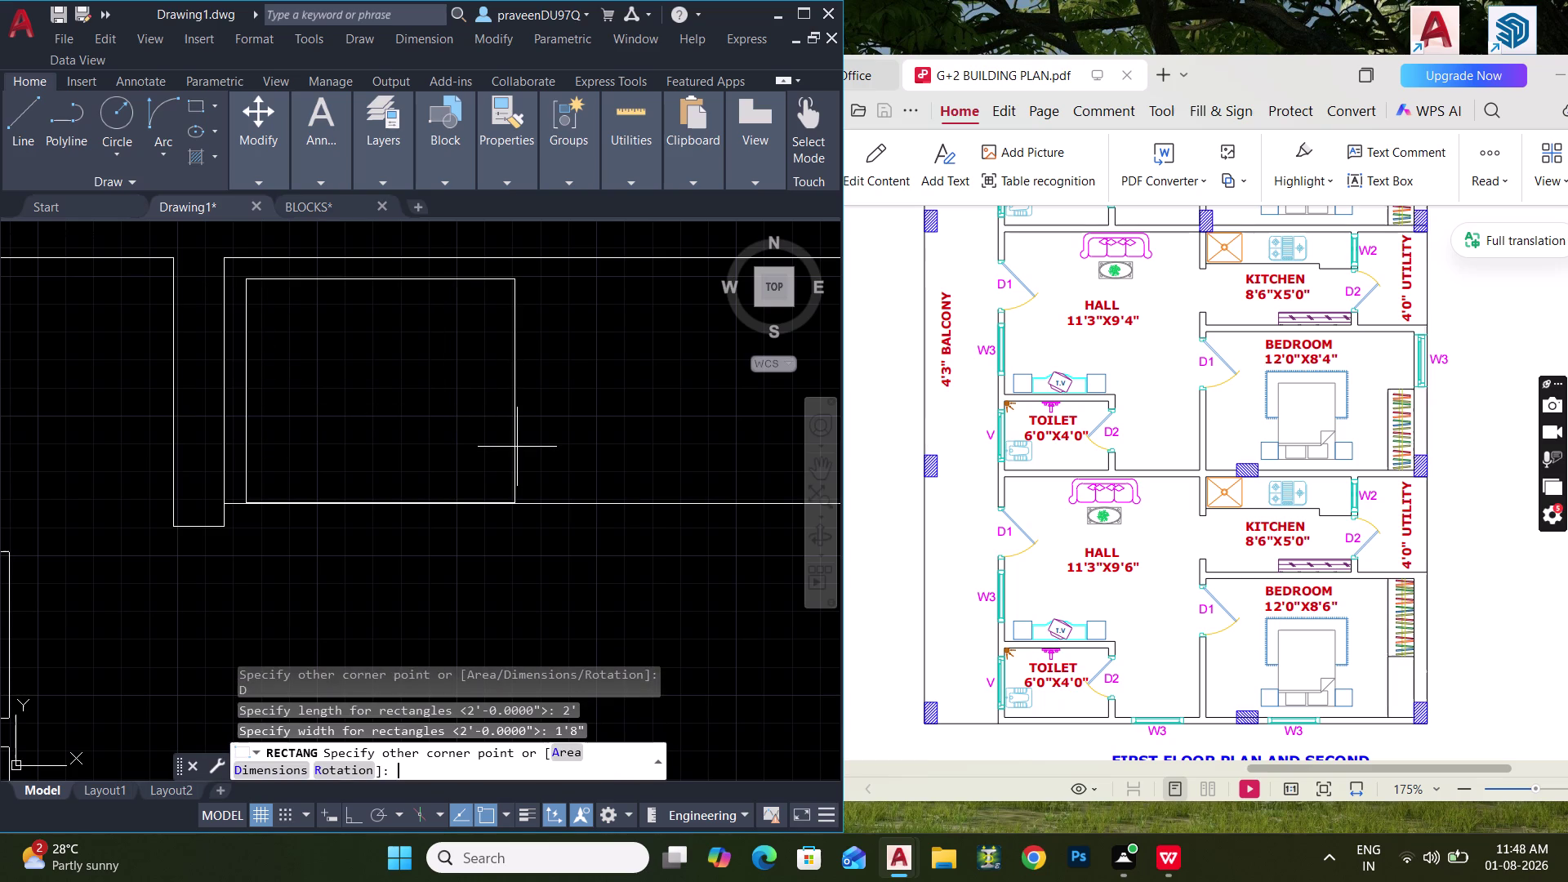
click(502, 437)
drag(568, 432, 534, 424)
click(497, 399)
middle_drag(545, 397, 507, 397)
Nudge the selected rectangle slightly to a new position.
key(m)
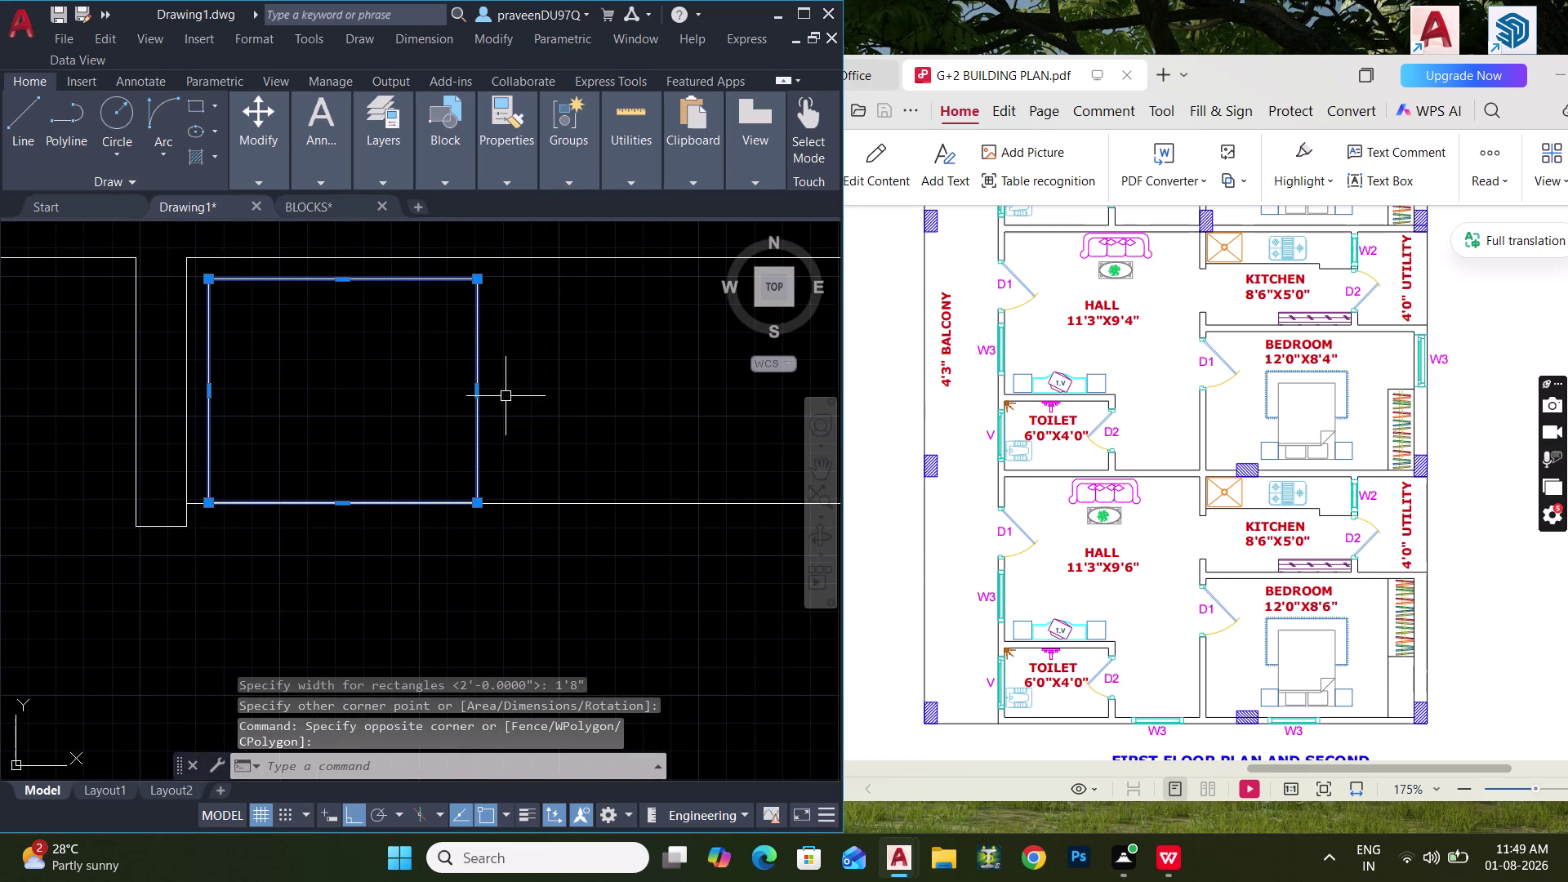
key(space)
click(538, 420)
click(540, 414)
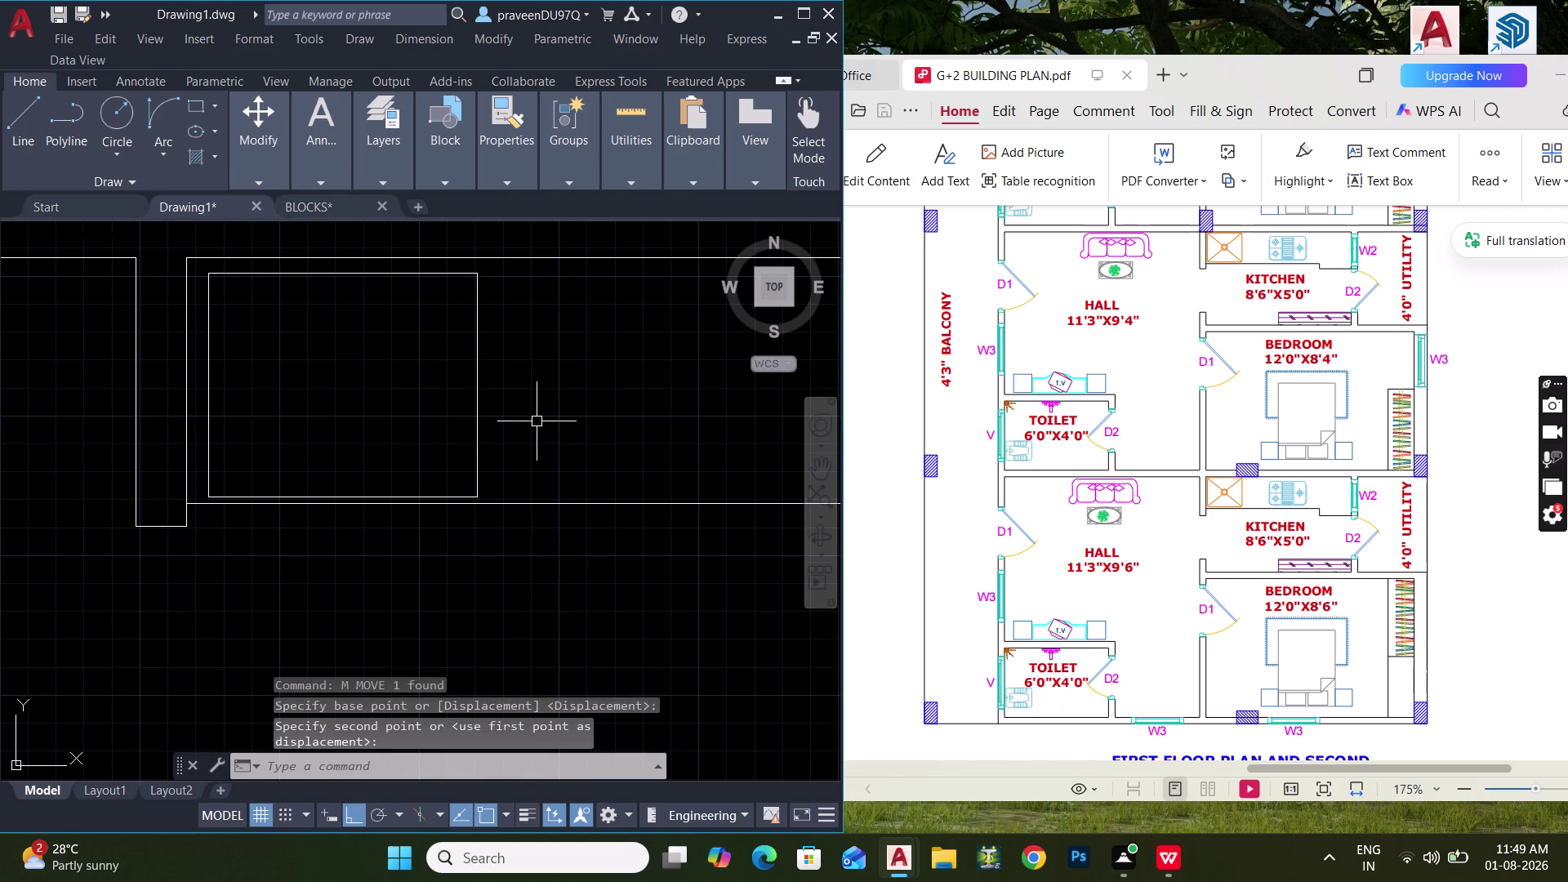
key(Escape)
Draw both corner-to-corner diagonals across the square.
text(L)
key(space)
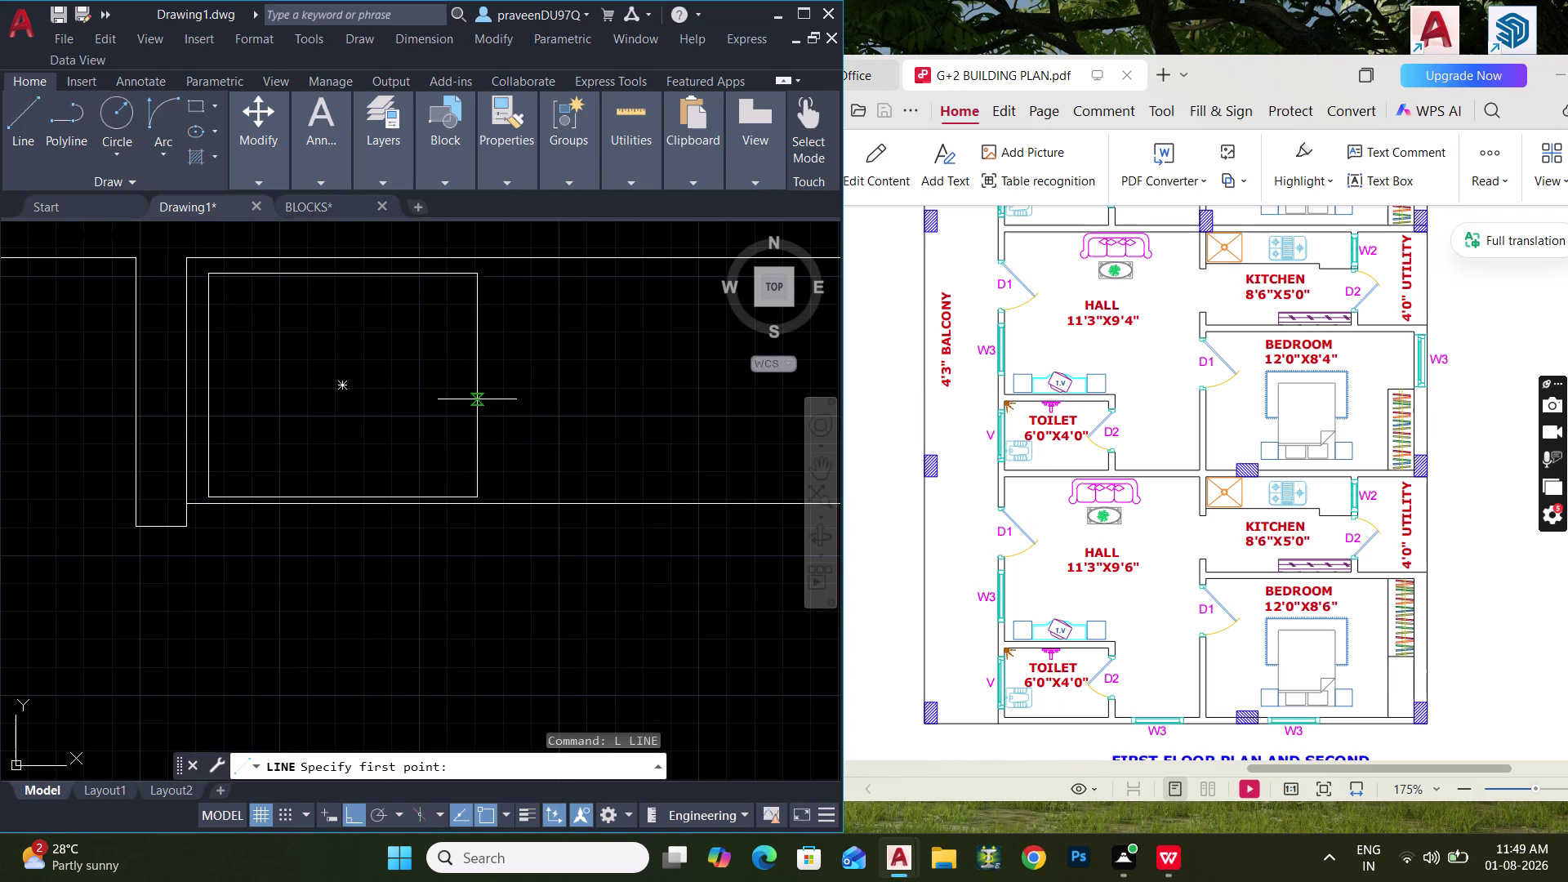
scroll(up, 3)
middle_drag(356, 435, 467, 489)
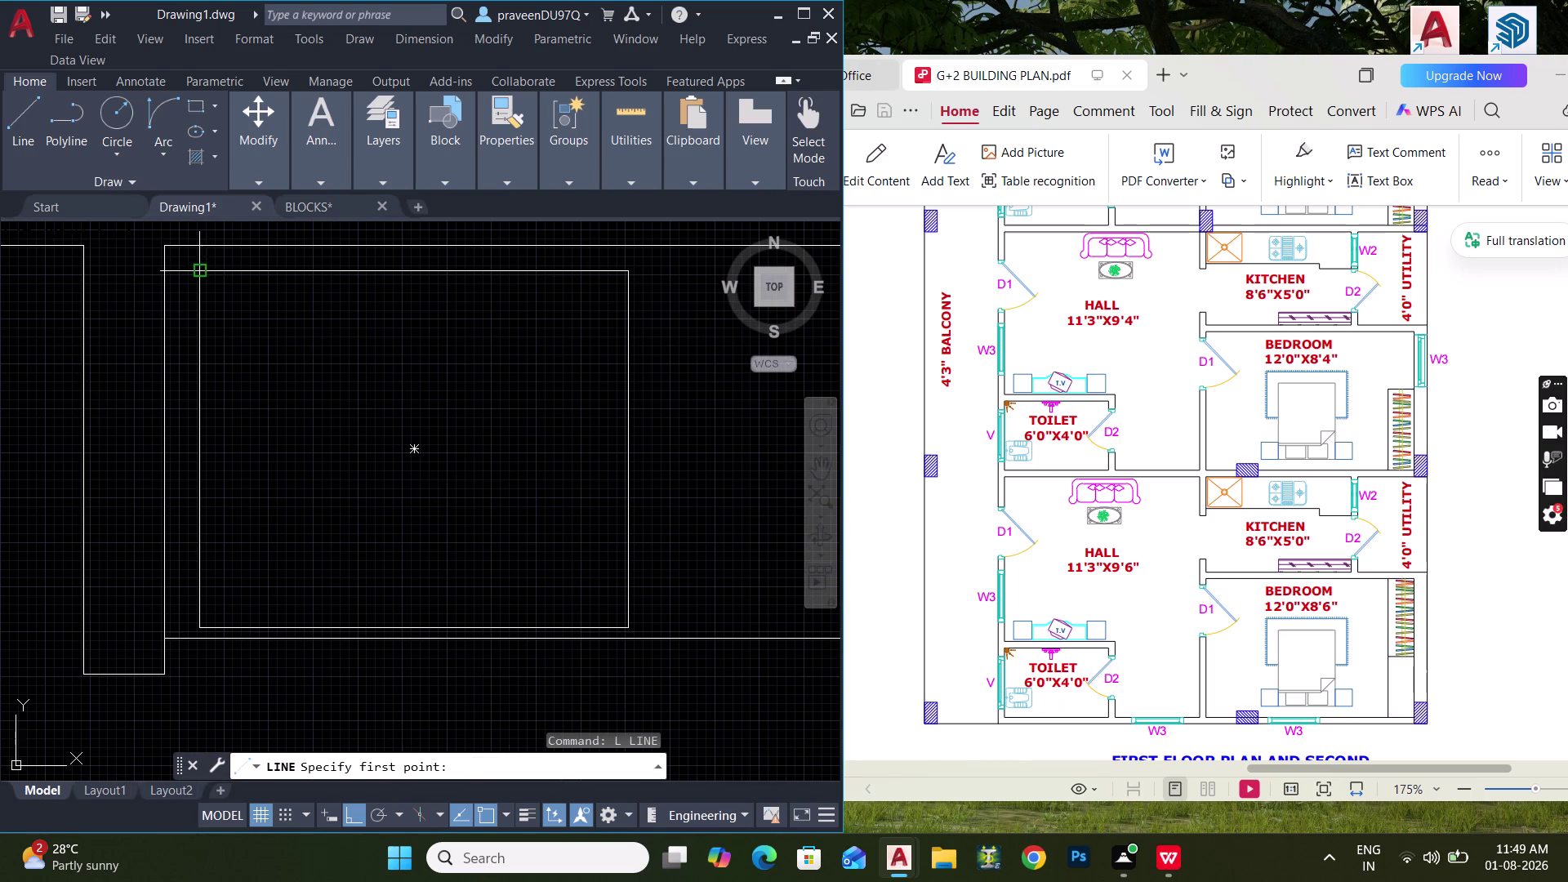
click(198, 275)
click(629, 629)
key(space)
key(space)
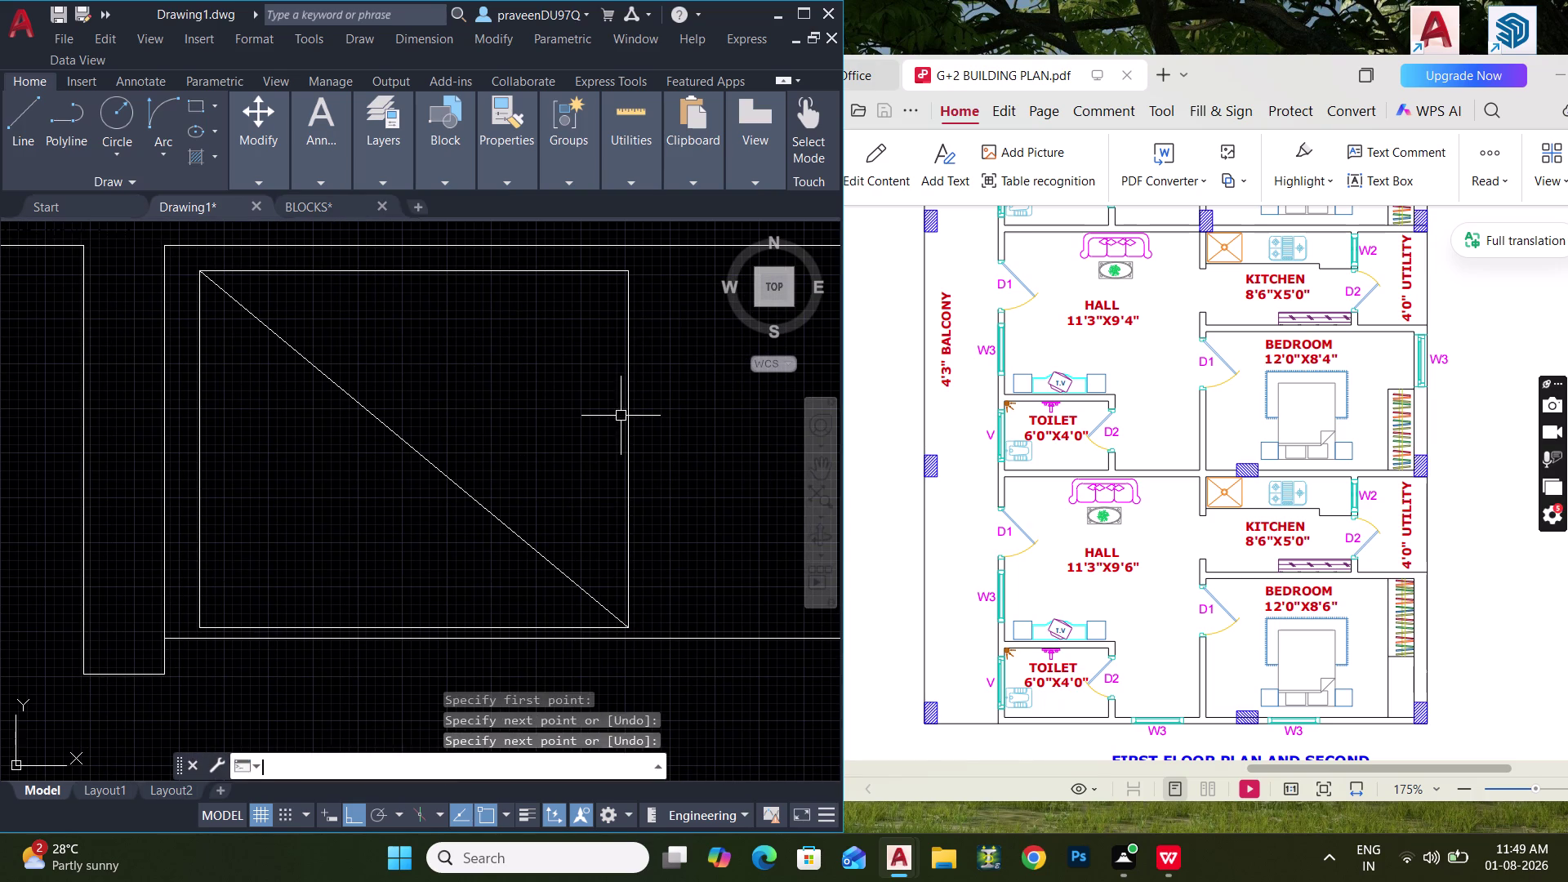
click(631, 275)
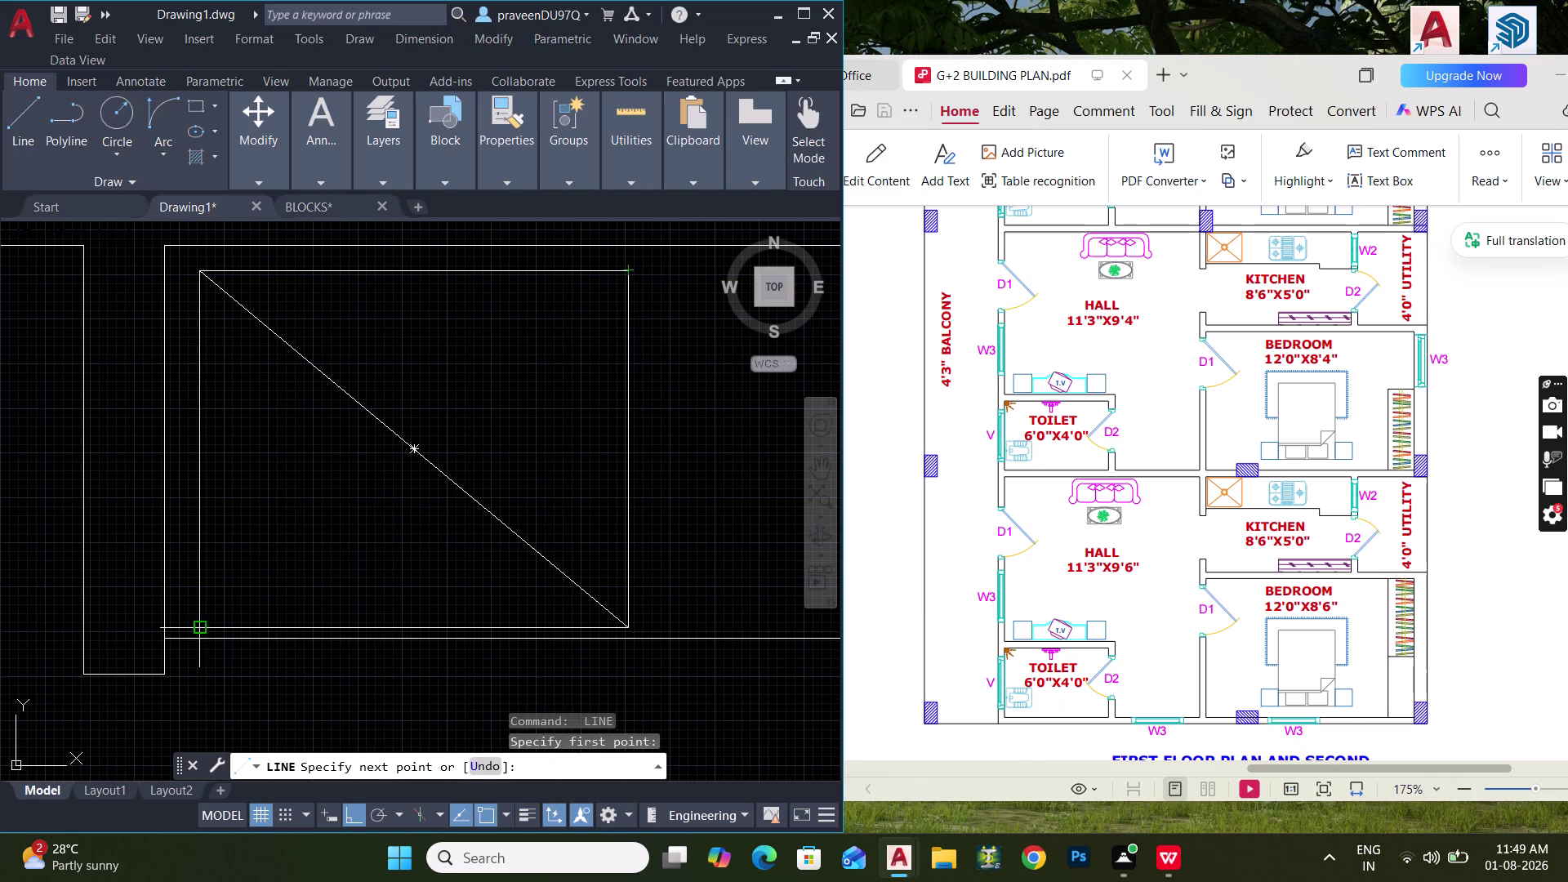
click(202, 626)
key(space)
Draw a 2" radius circle where the diagonals cross.
key(c)
key(space)
click(416, 448)
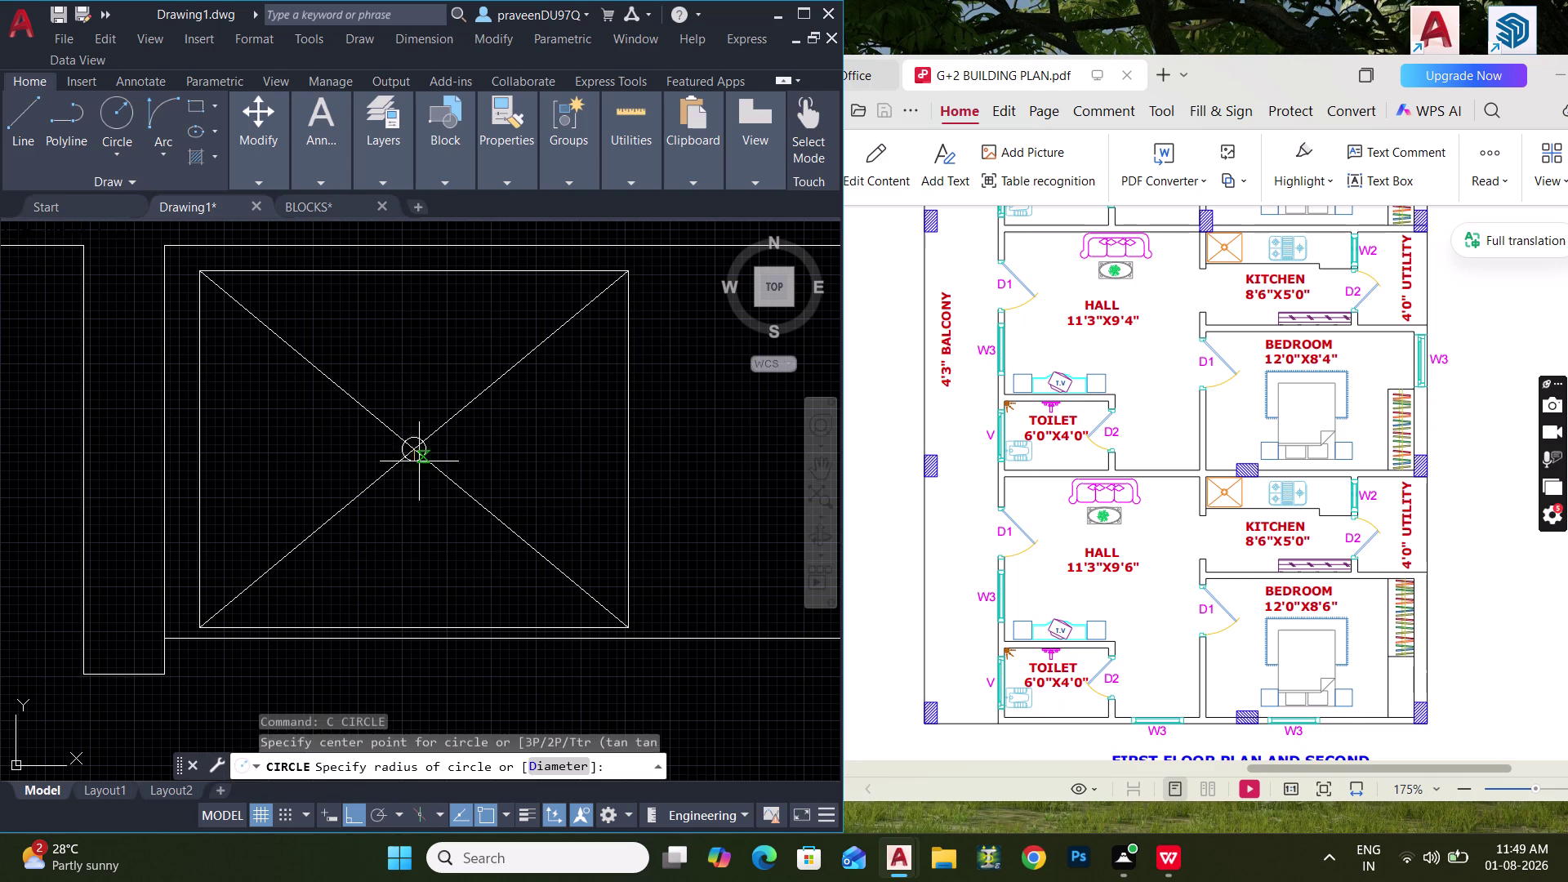
text(2)
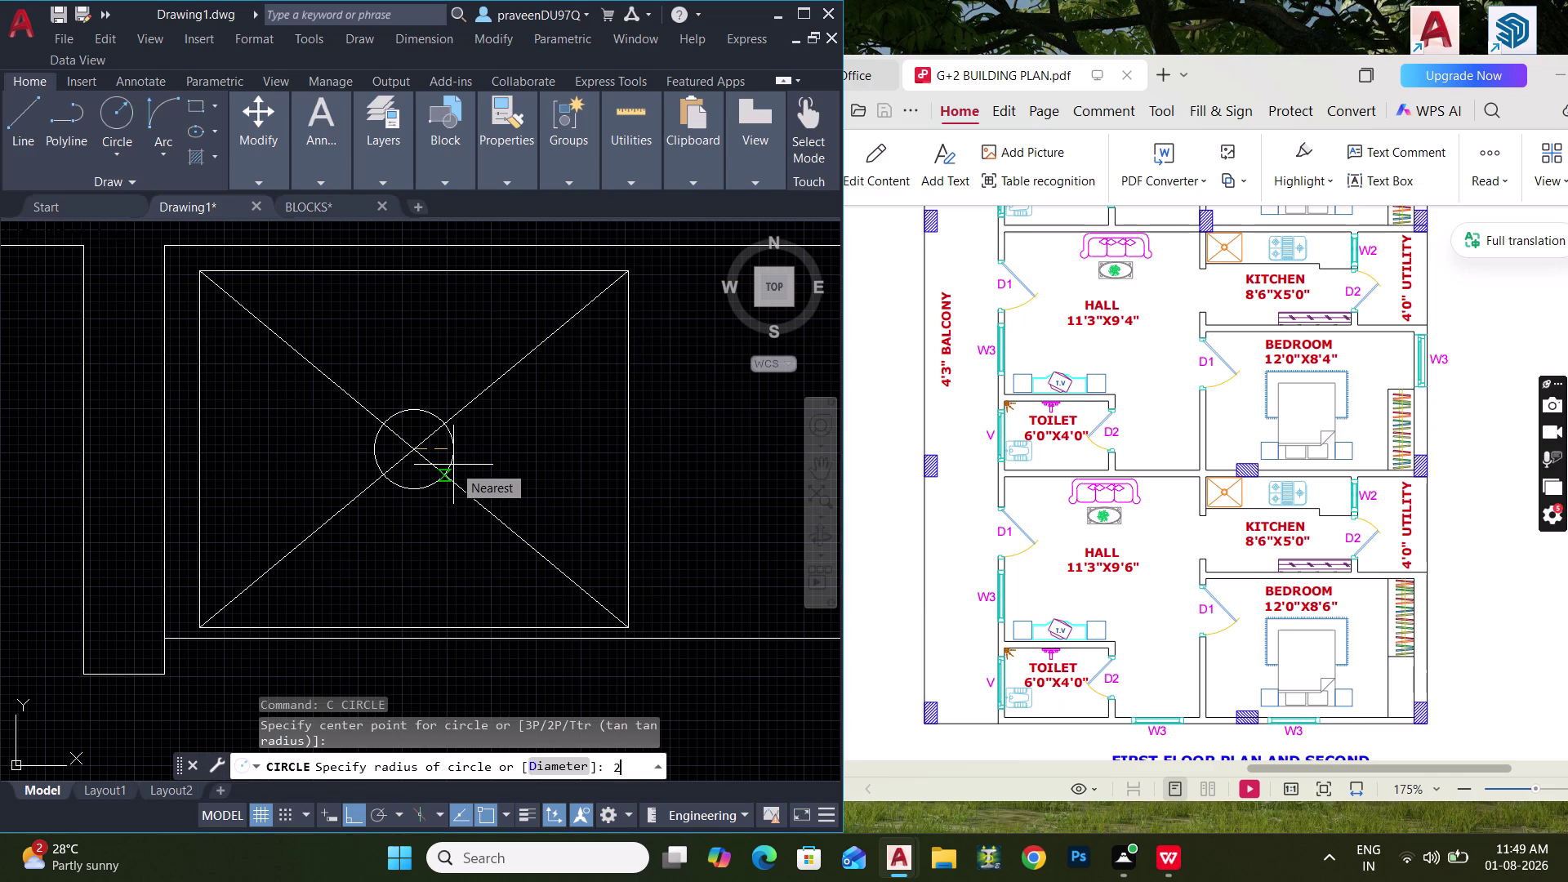
text(")
key(Return)
key(Escape)
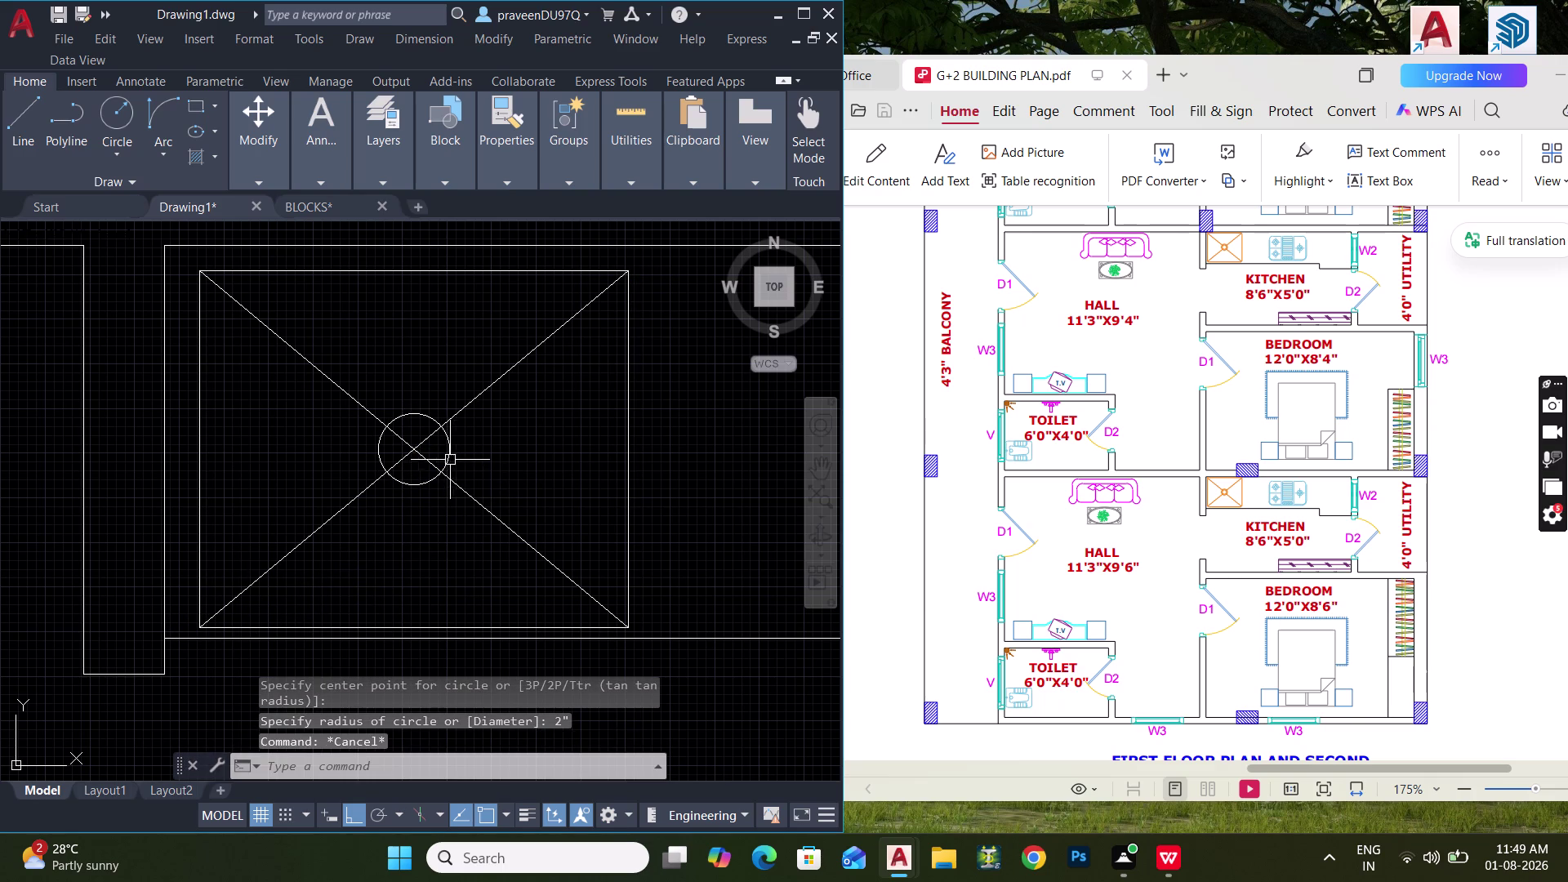
Try grip-stretching the circle, then attempt to delete it.
click(448, 450)
click(449, 449)
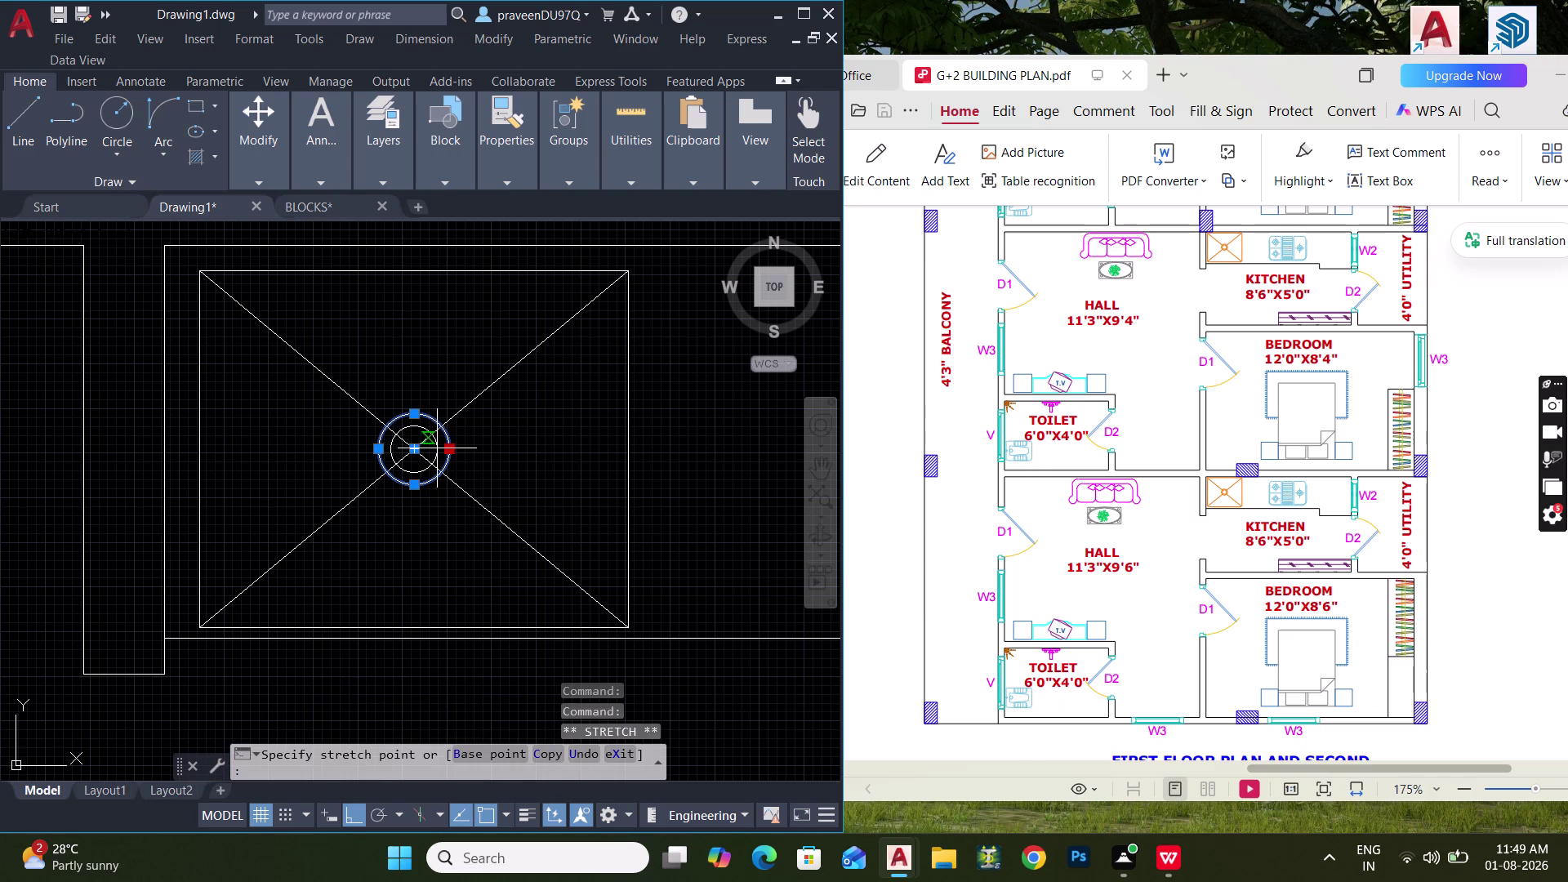
key(Escape)
key(Escape)
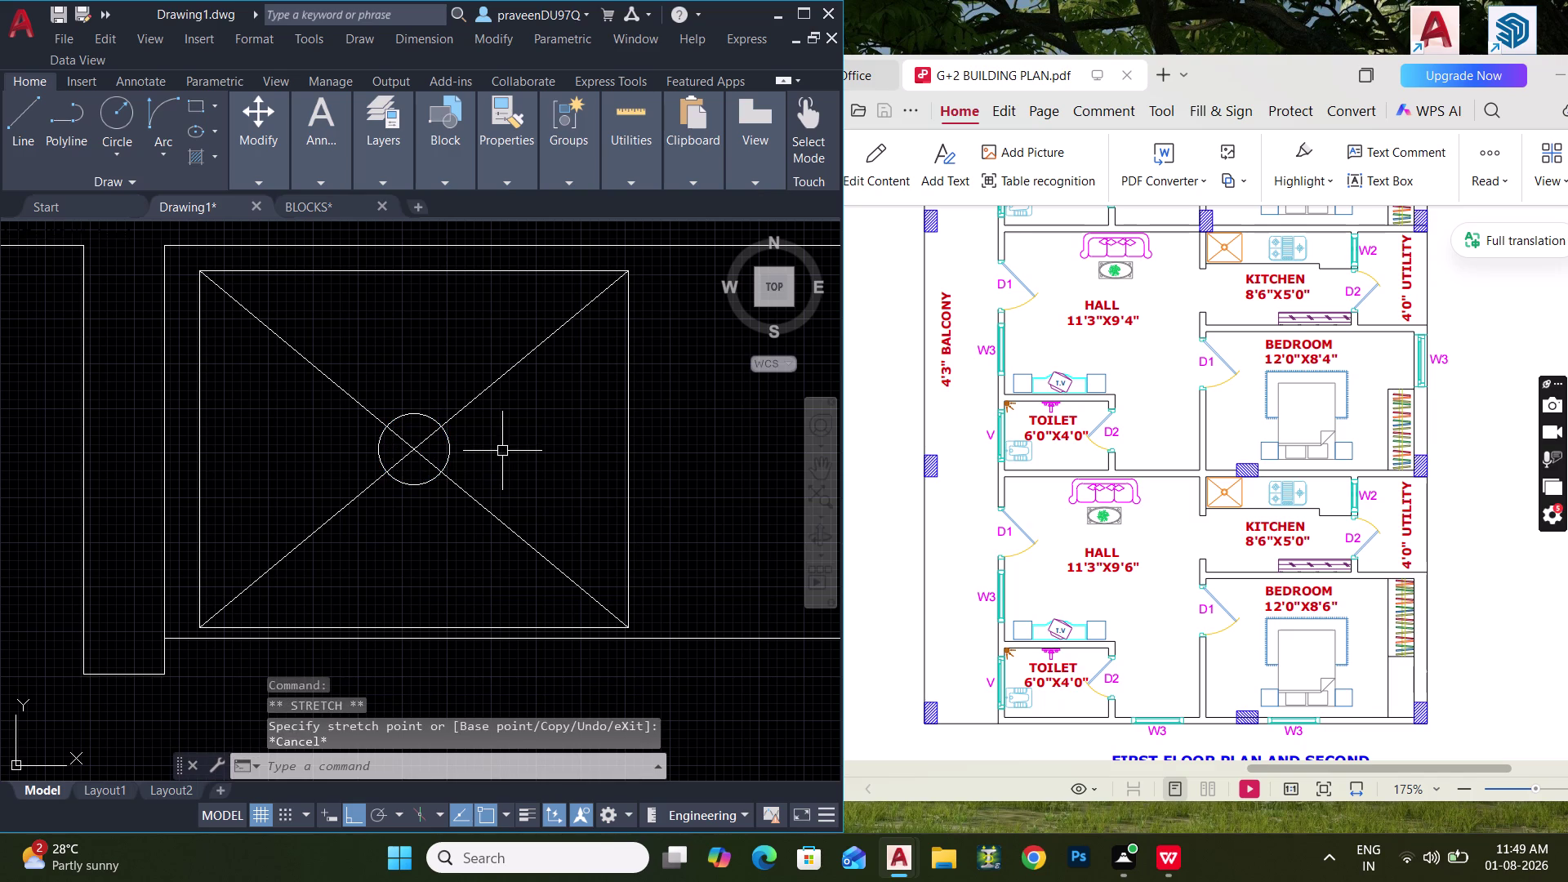
click(484, 454)
click(438, 441)
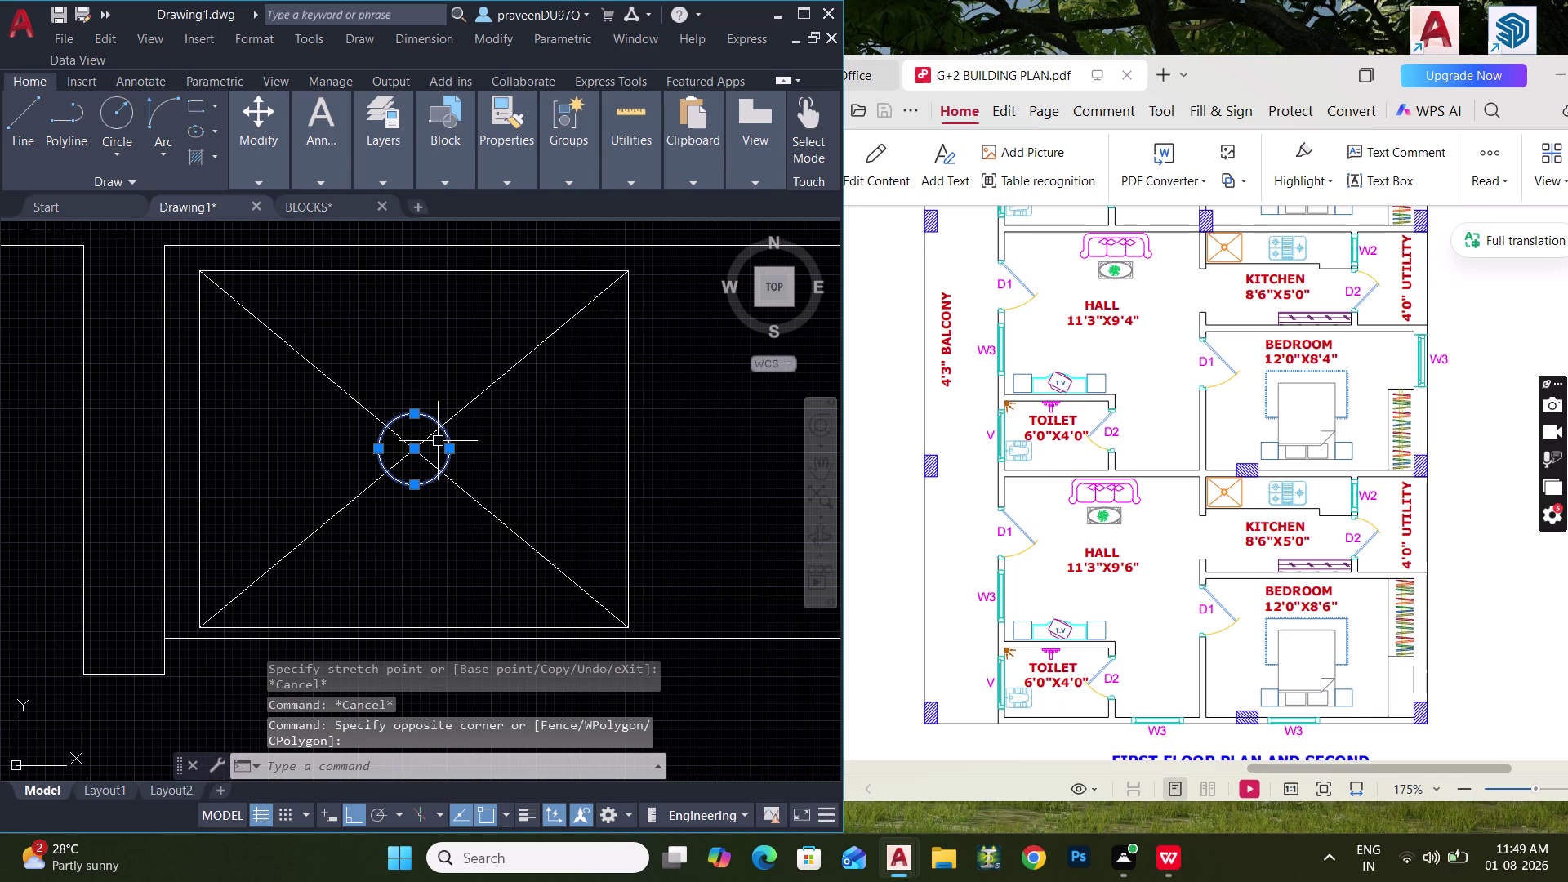
key(BackSpace)
key(Delete)
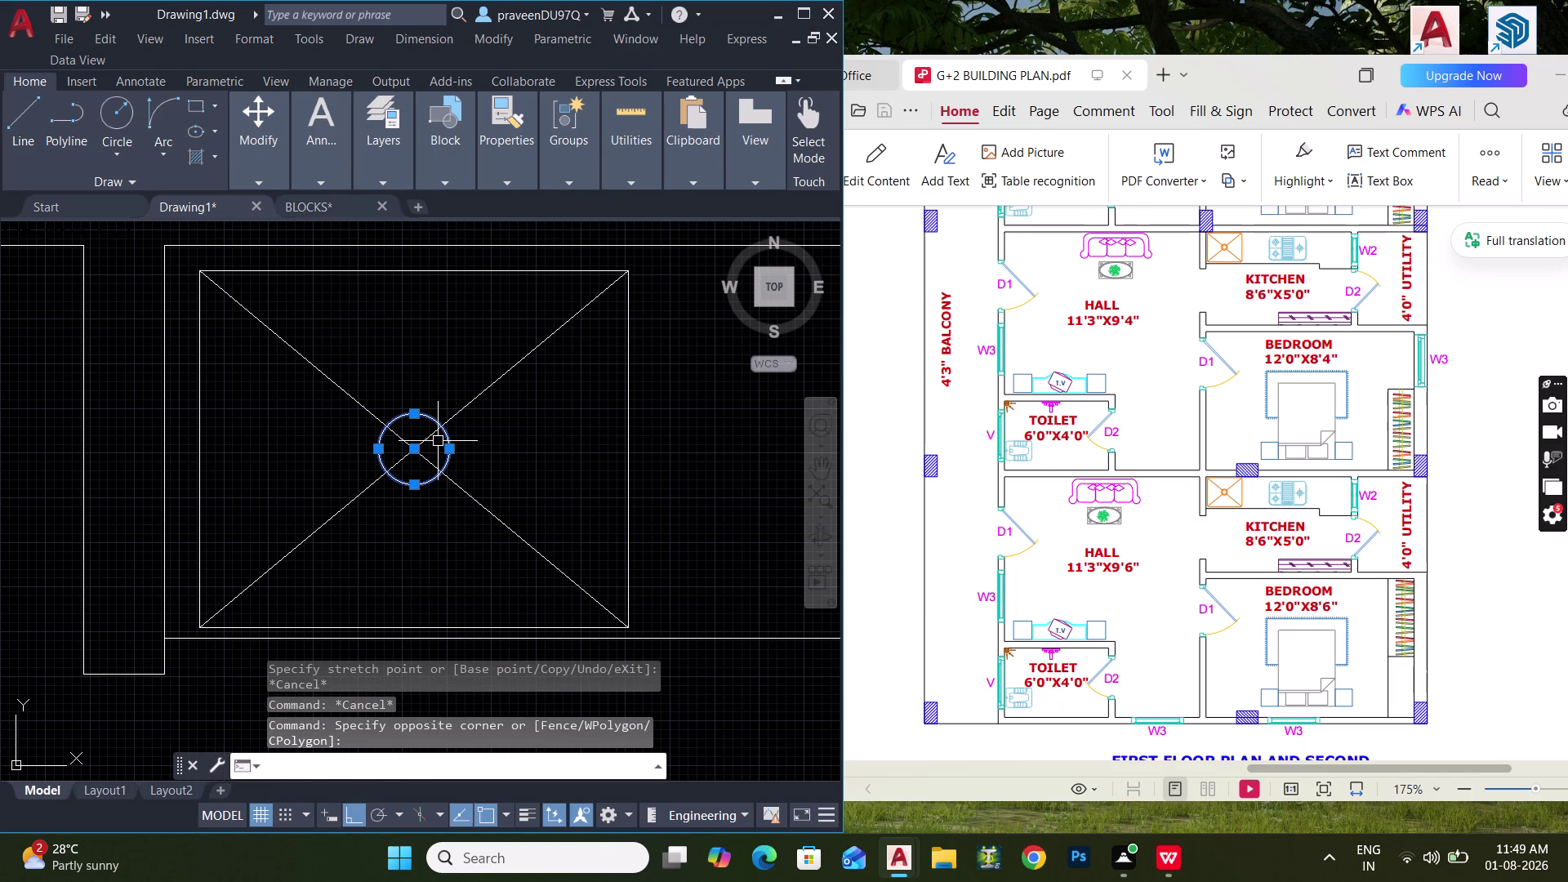
Reselect the trial circle and delete it.
click(454, 452)
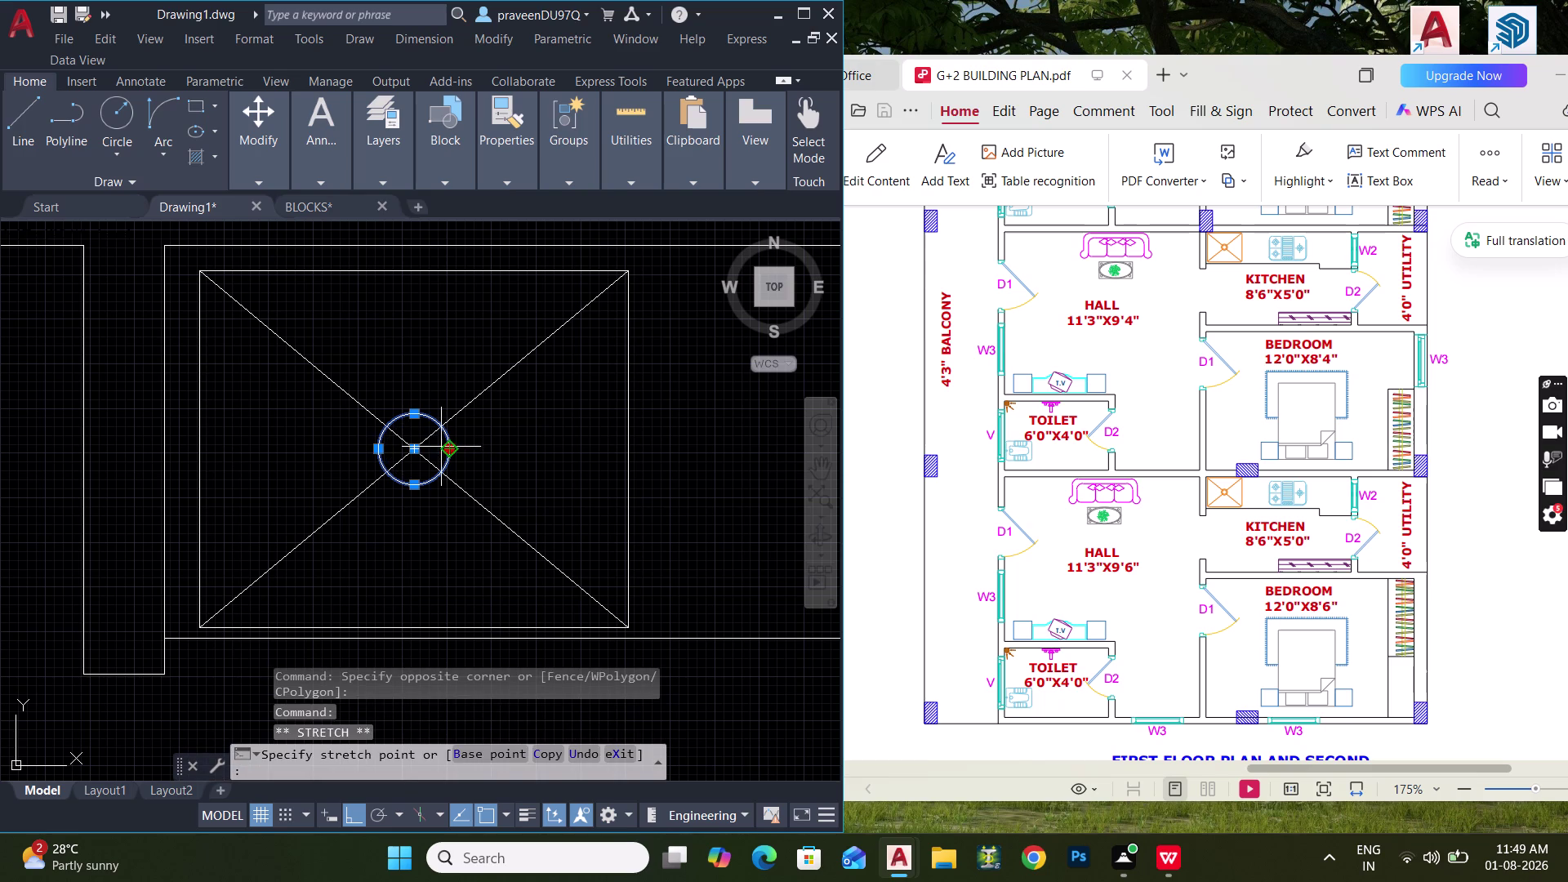
key(Escape)
key(Escape)
click(463, 452)
click(443, 450)
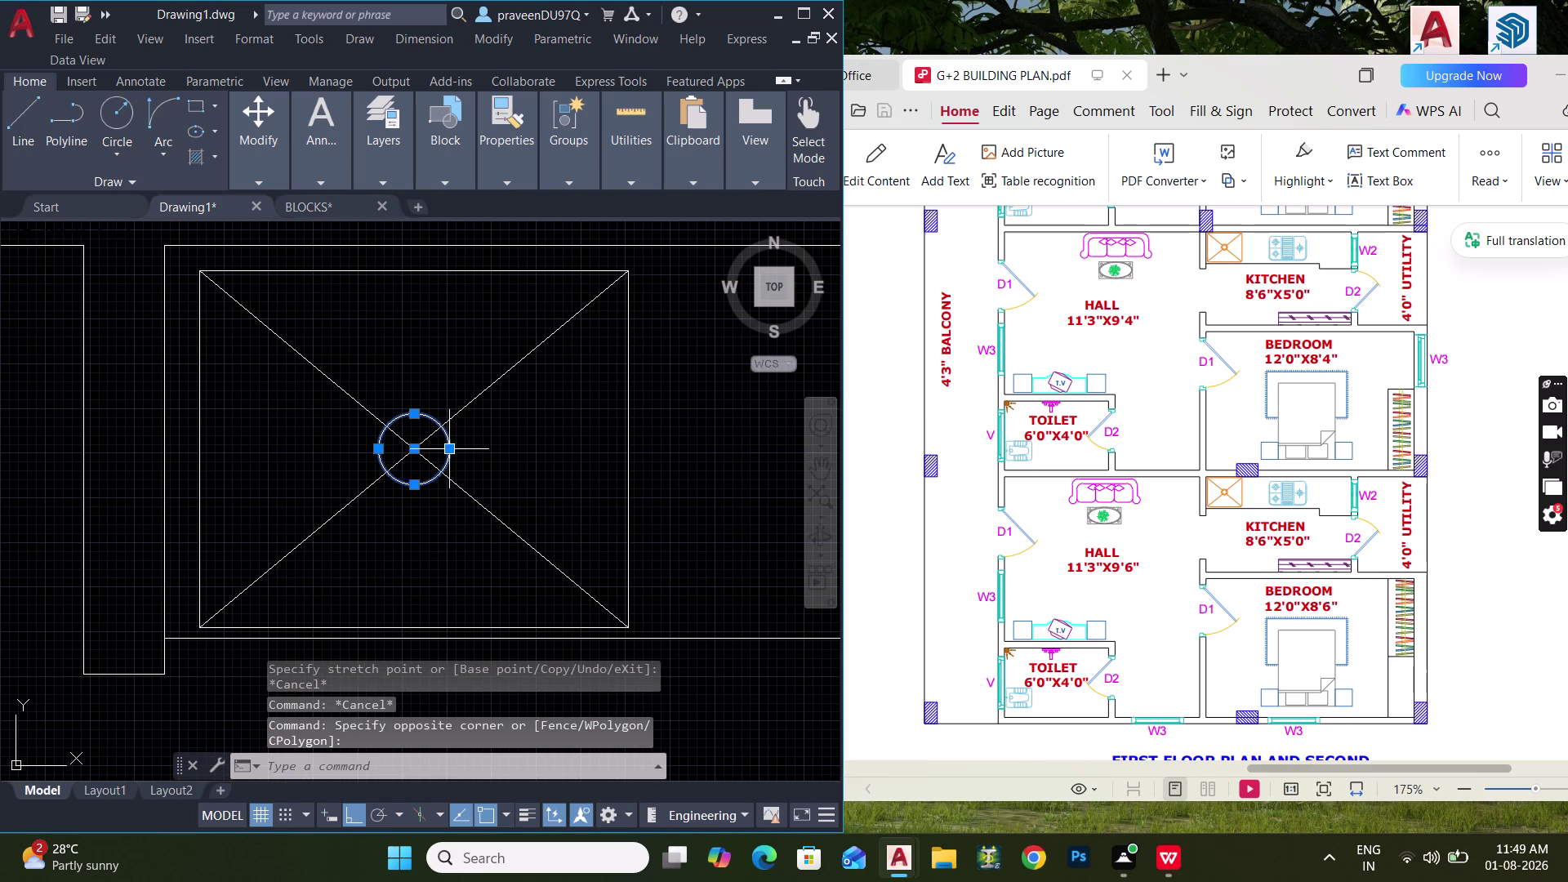
key(Delete)
text(C)
key(space)
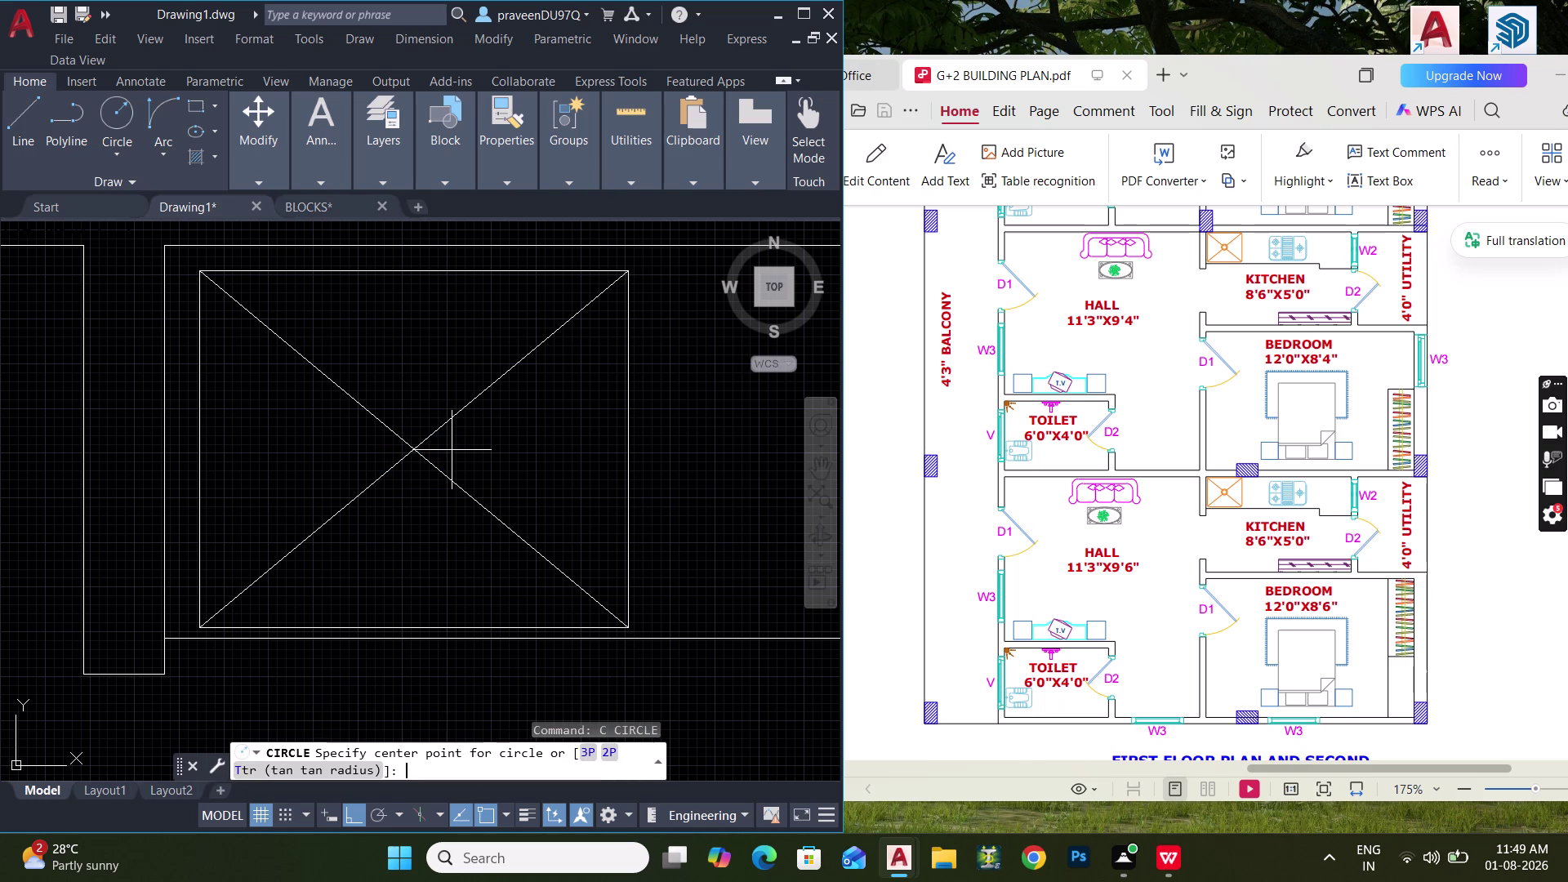
Draw a 0.5" radius circle centred where the square's diagonals cross.
click(419, 446)
text(0)
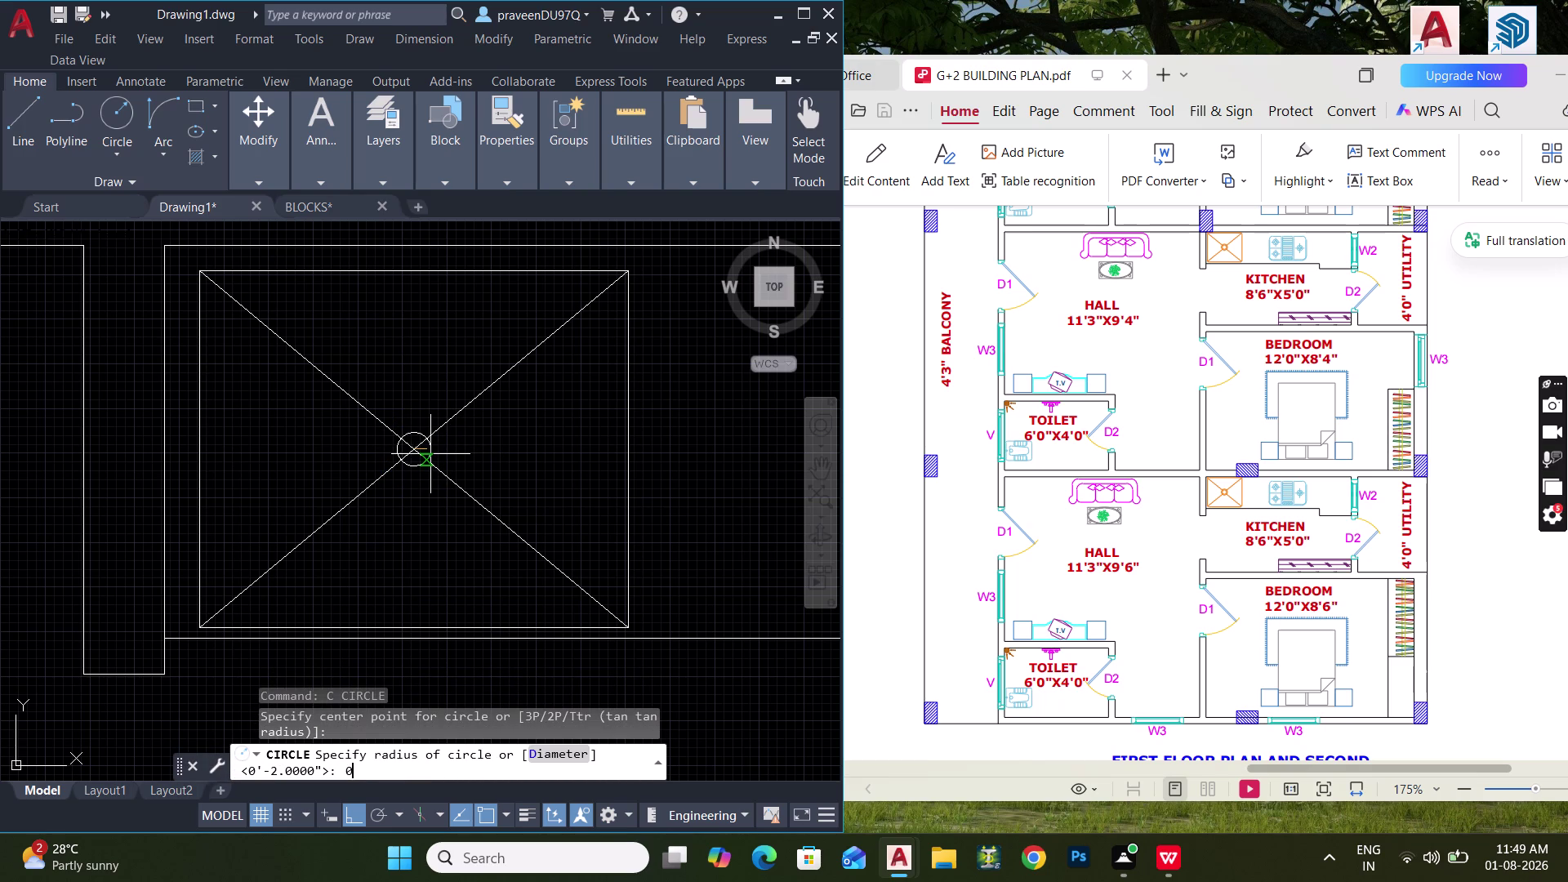
text(.5")
key(Return)
scroll(up, 3)
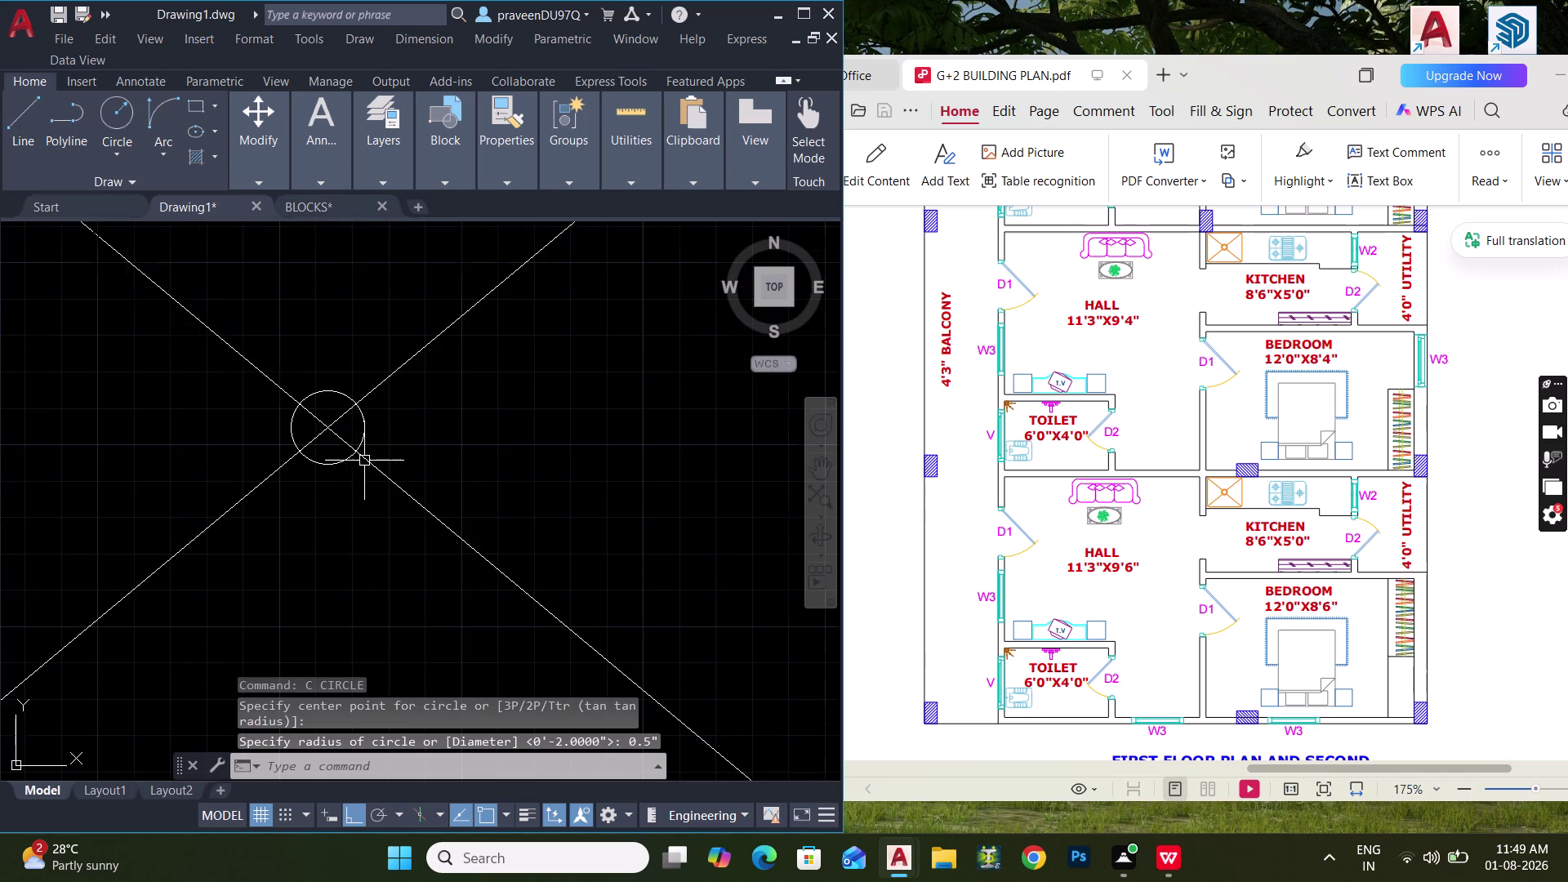
middle_drag(375, 469, 493, 543)
Trim the lines around the small circle using a fence.
key(t)
key(r)
key(space)
scroll(up, 3)
drag(428, 487, 398, 599)
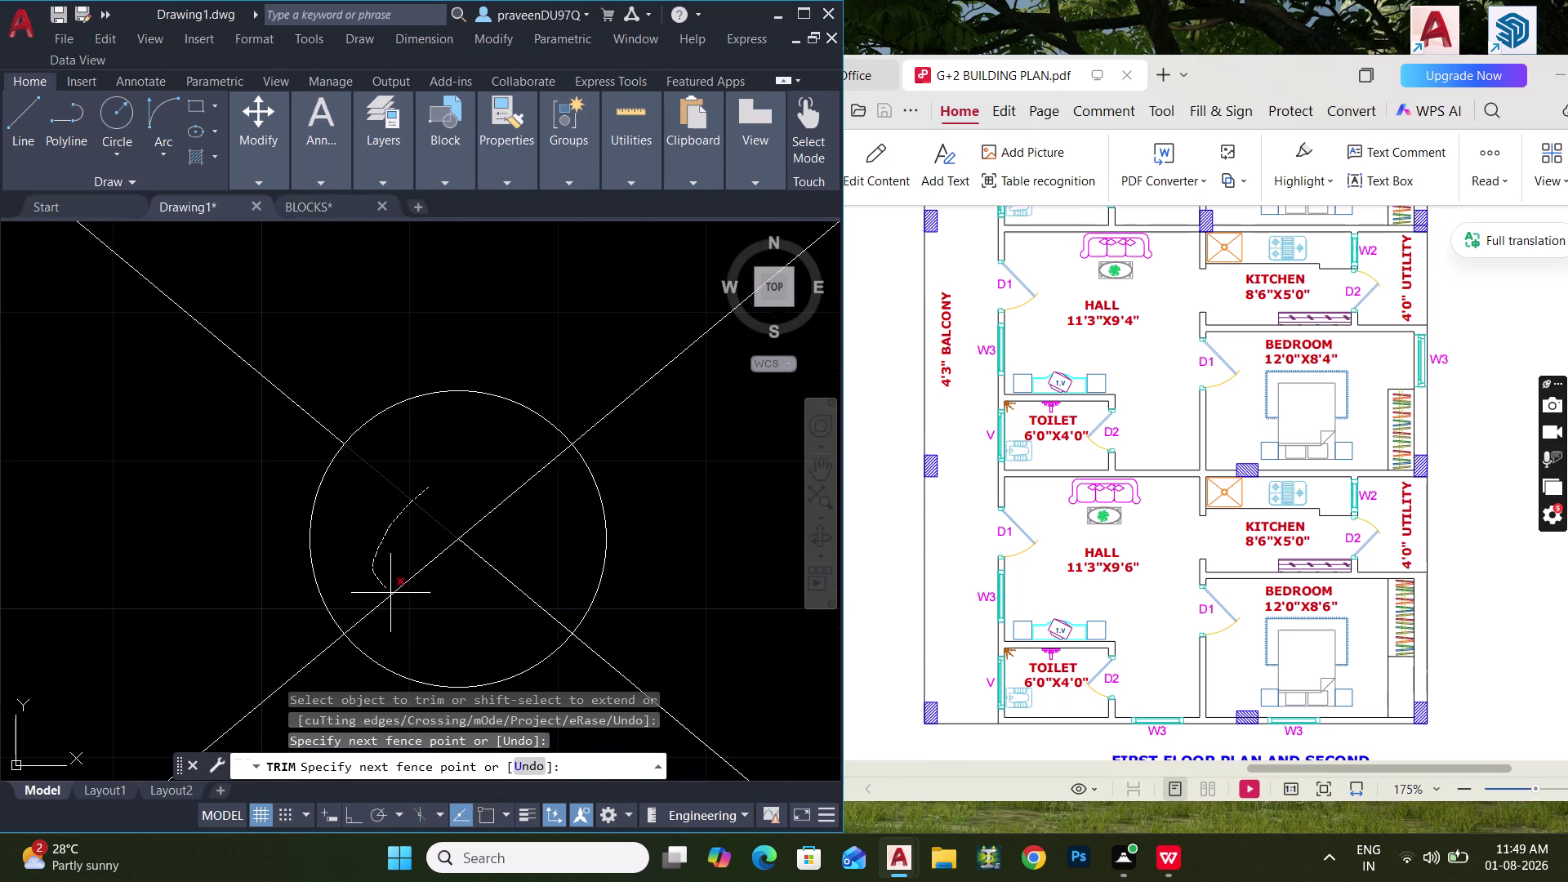
drag(398, 600, 455, 500)
scroll(down, 3)
key(Escape)
Zoom out and pan across the plan to the wall below the toilet.
scroll(down, 3)
scroll(down, 3)
middle_drag(577, 612, 480, 476)
scroll(down, 3)
scroll(down, 3)
middle_drag(585, 575, 604, 429)
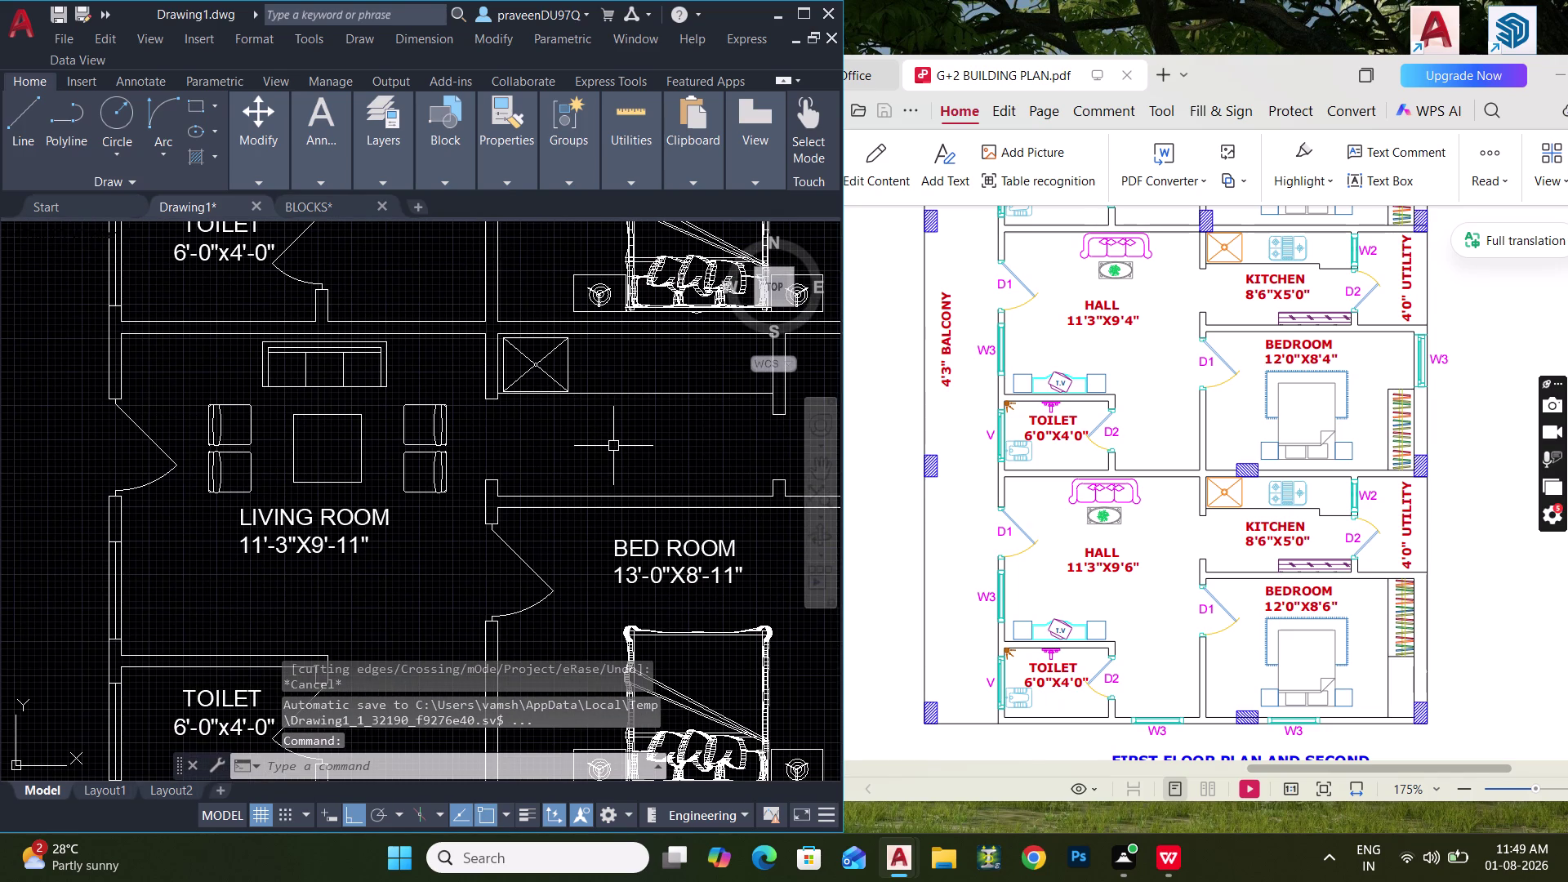
scroll(down, 3)
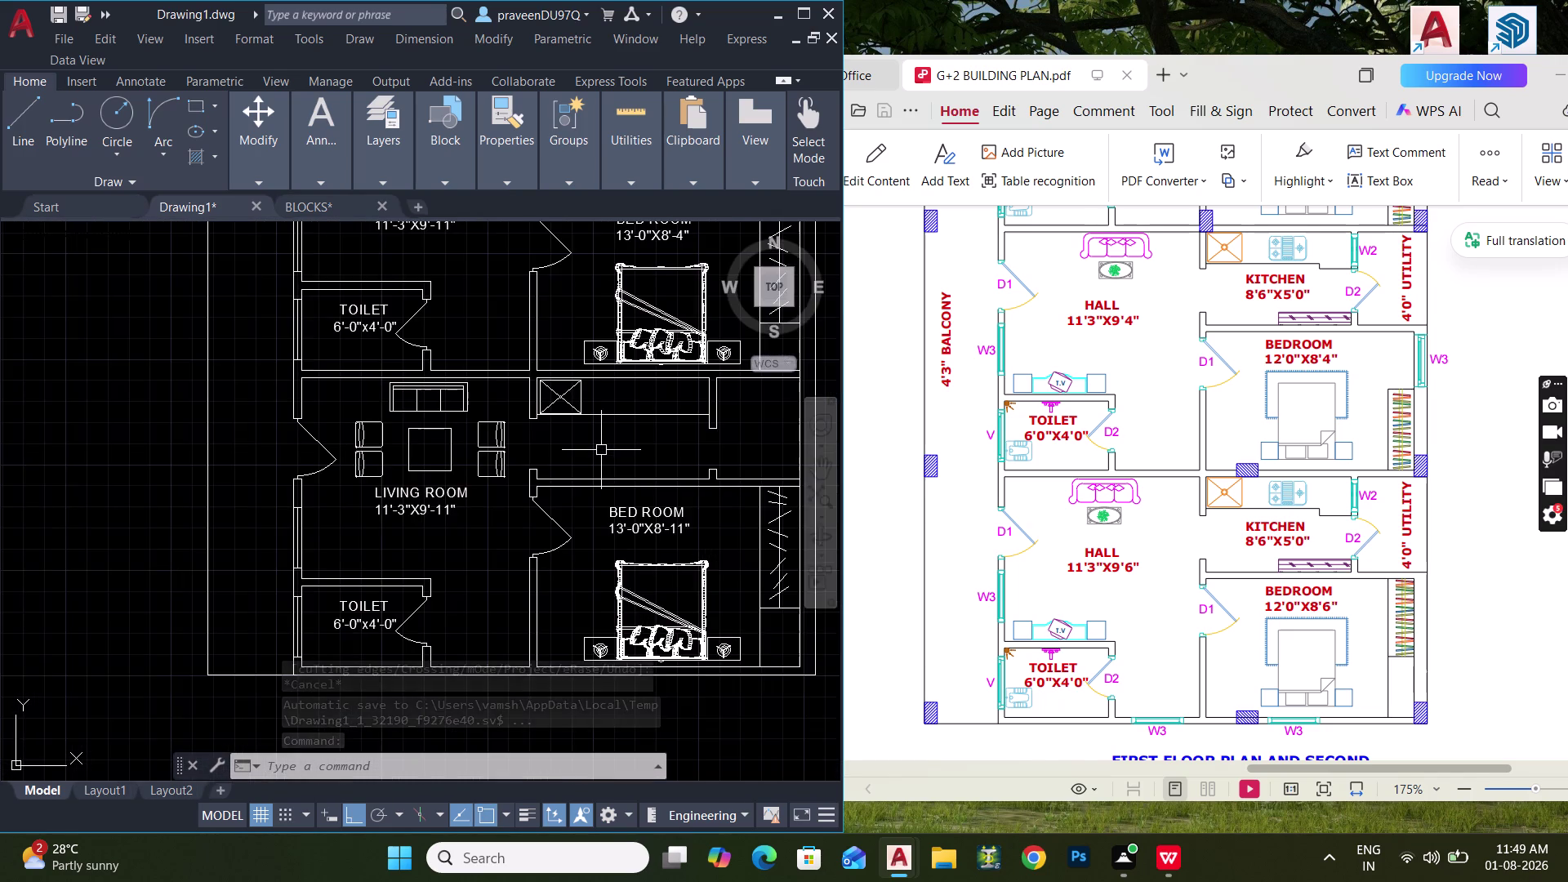
middle_drag(597, 452, 536, 366)
scroll(up, 3)
Draw a short line across the wall below the toilet.
middle_drag(389, 571, 381, 507)
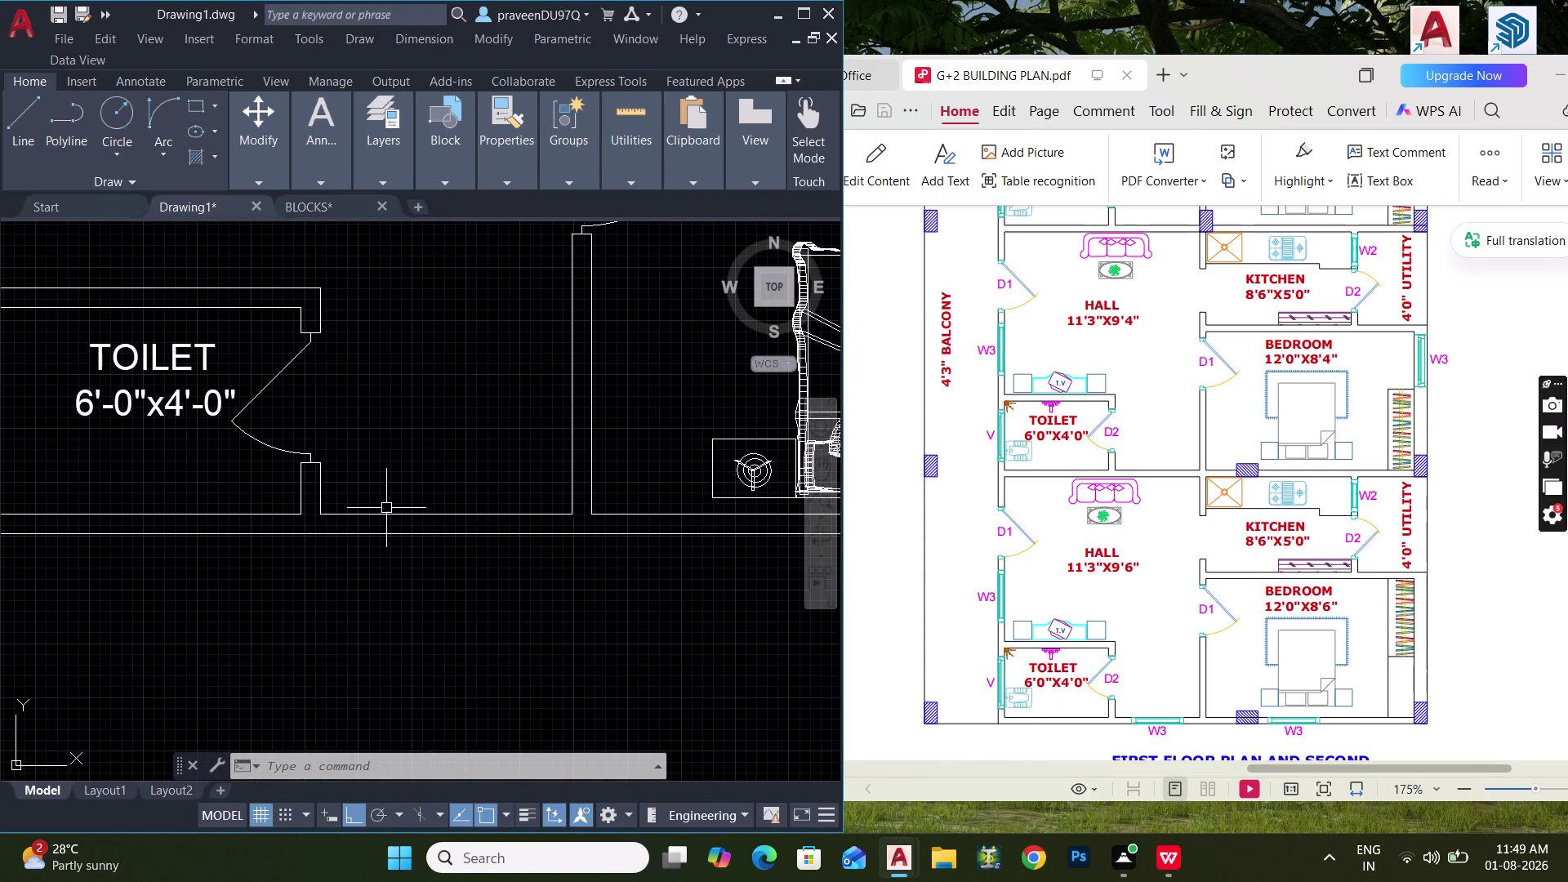
text(L)
key(space)
click(518, 510)
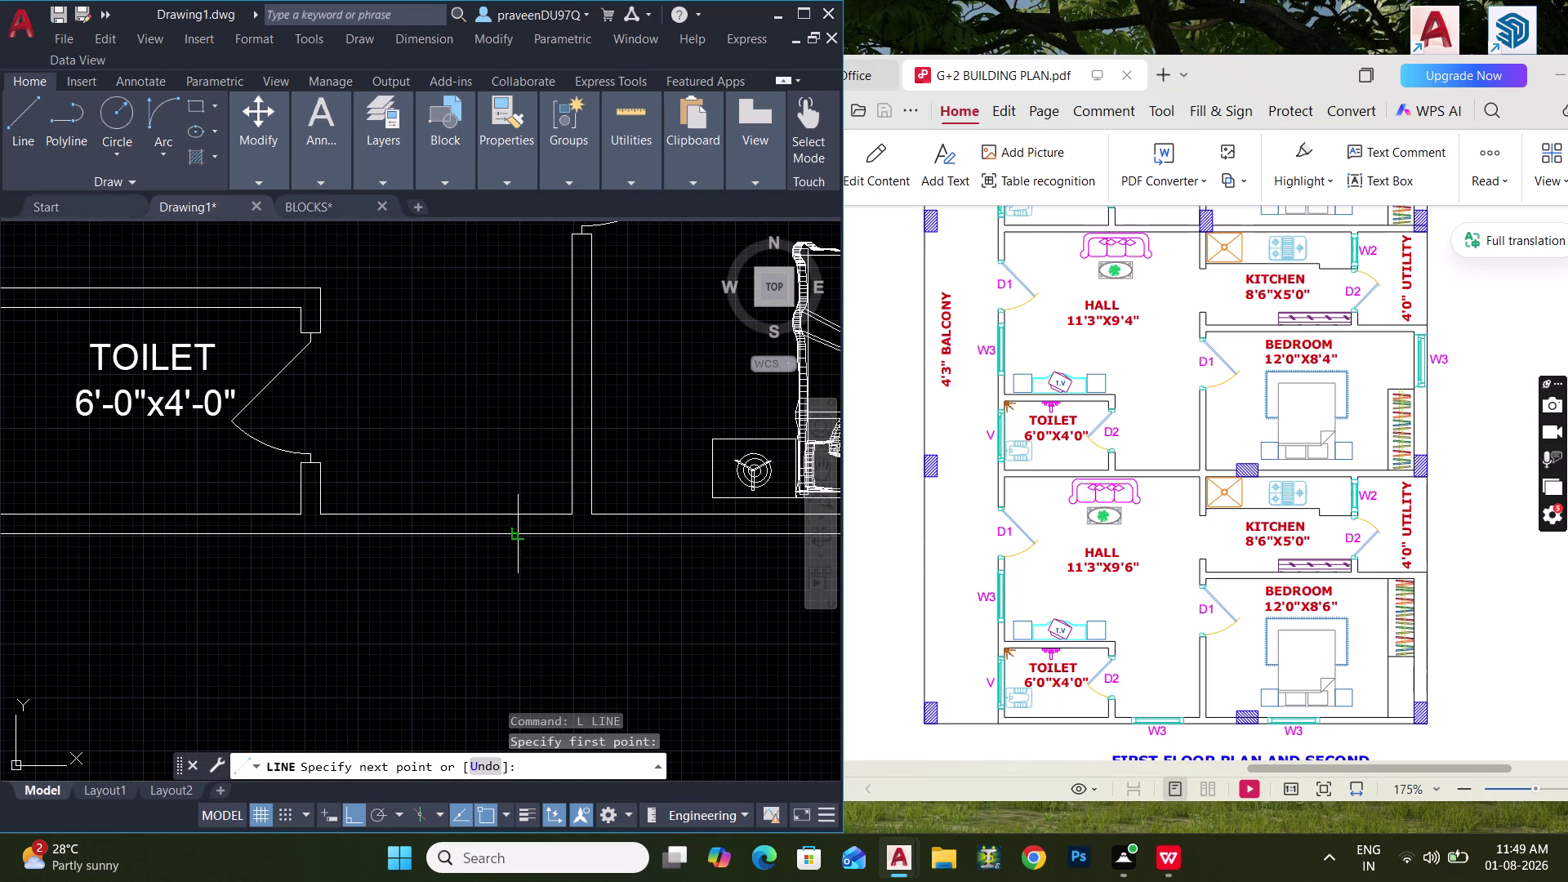
click(515, 535)
key(space)
Offset the wall line 2' to mark the opening's other edge.
text(O 2)
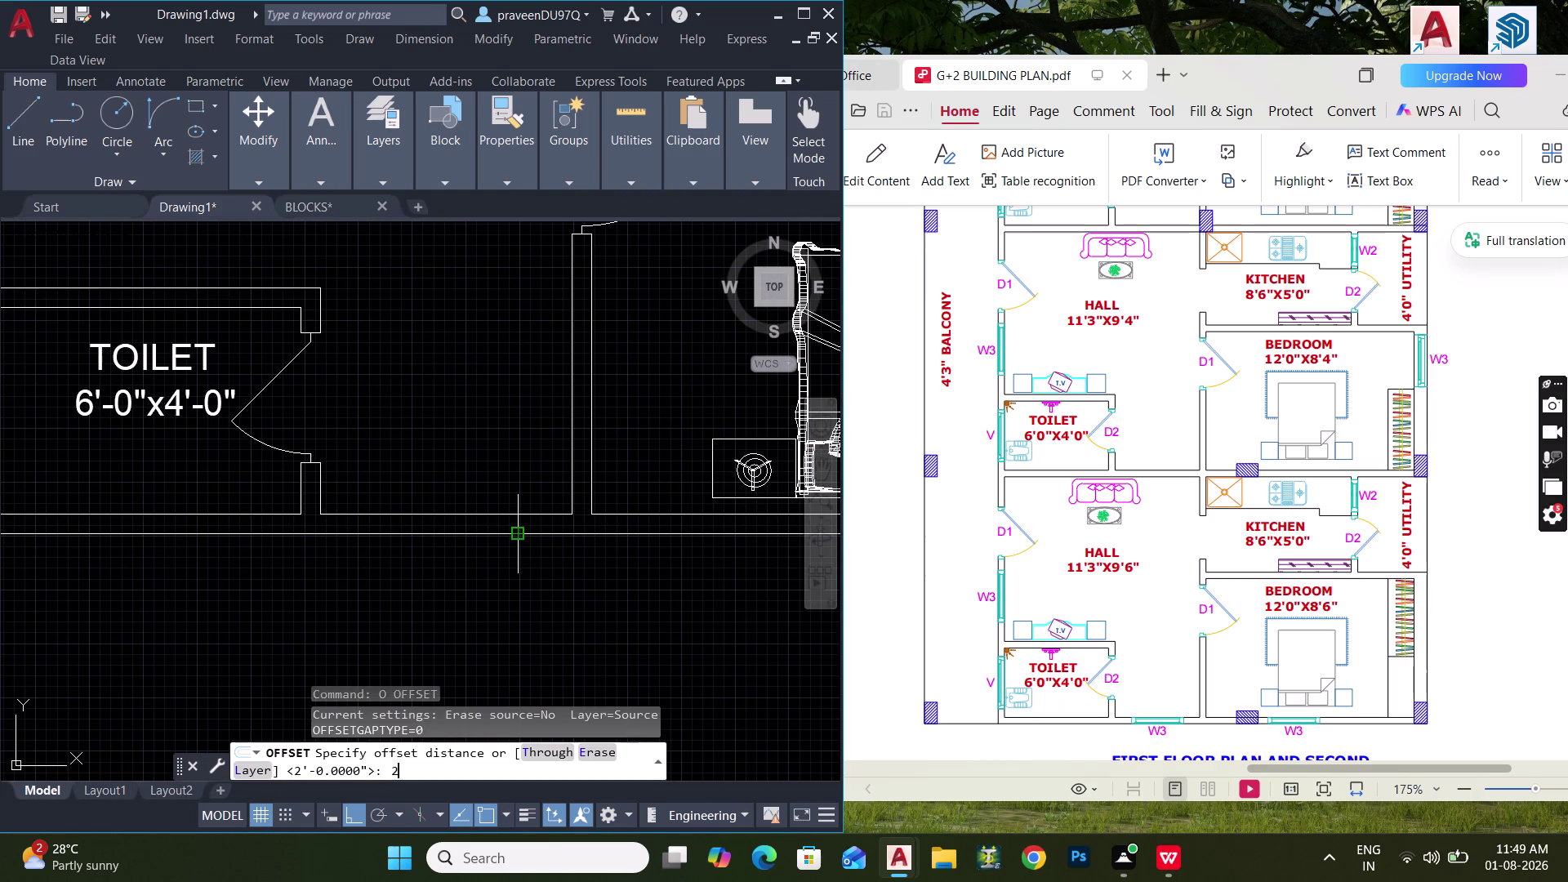
text(')
key(Return)
scroll(up, 3)
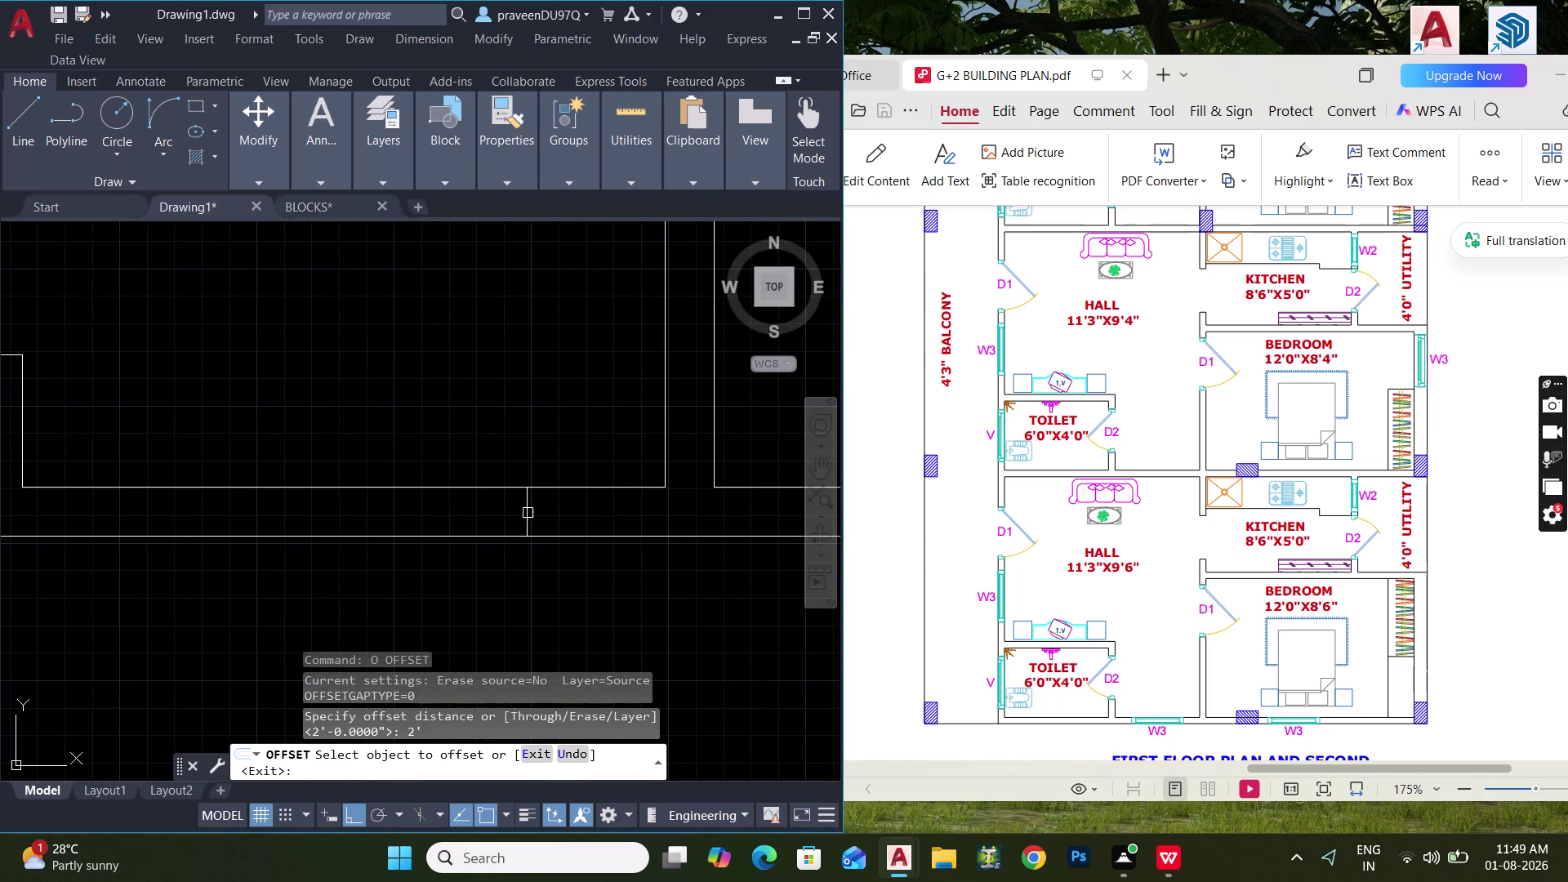
click(529, 513)
click(295, 506)
key(Escape)
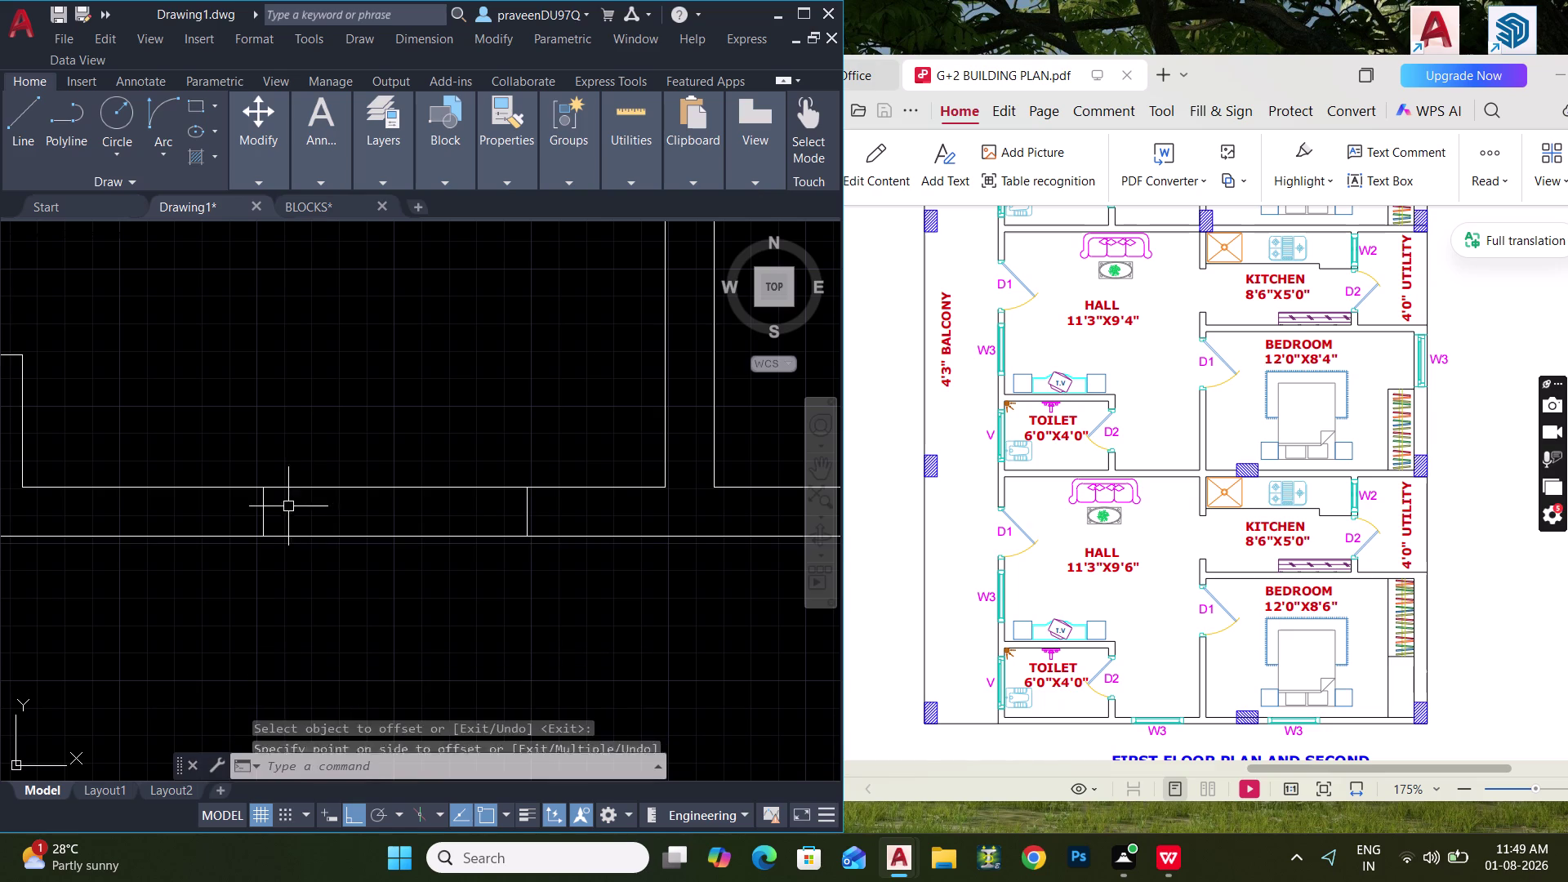
Move the offset edge line 6".
drag(246, 446, 280, 555)
click(293, 589)
key(m)
key(space)
click(344, 606)
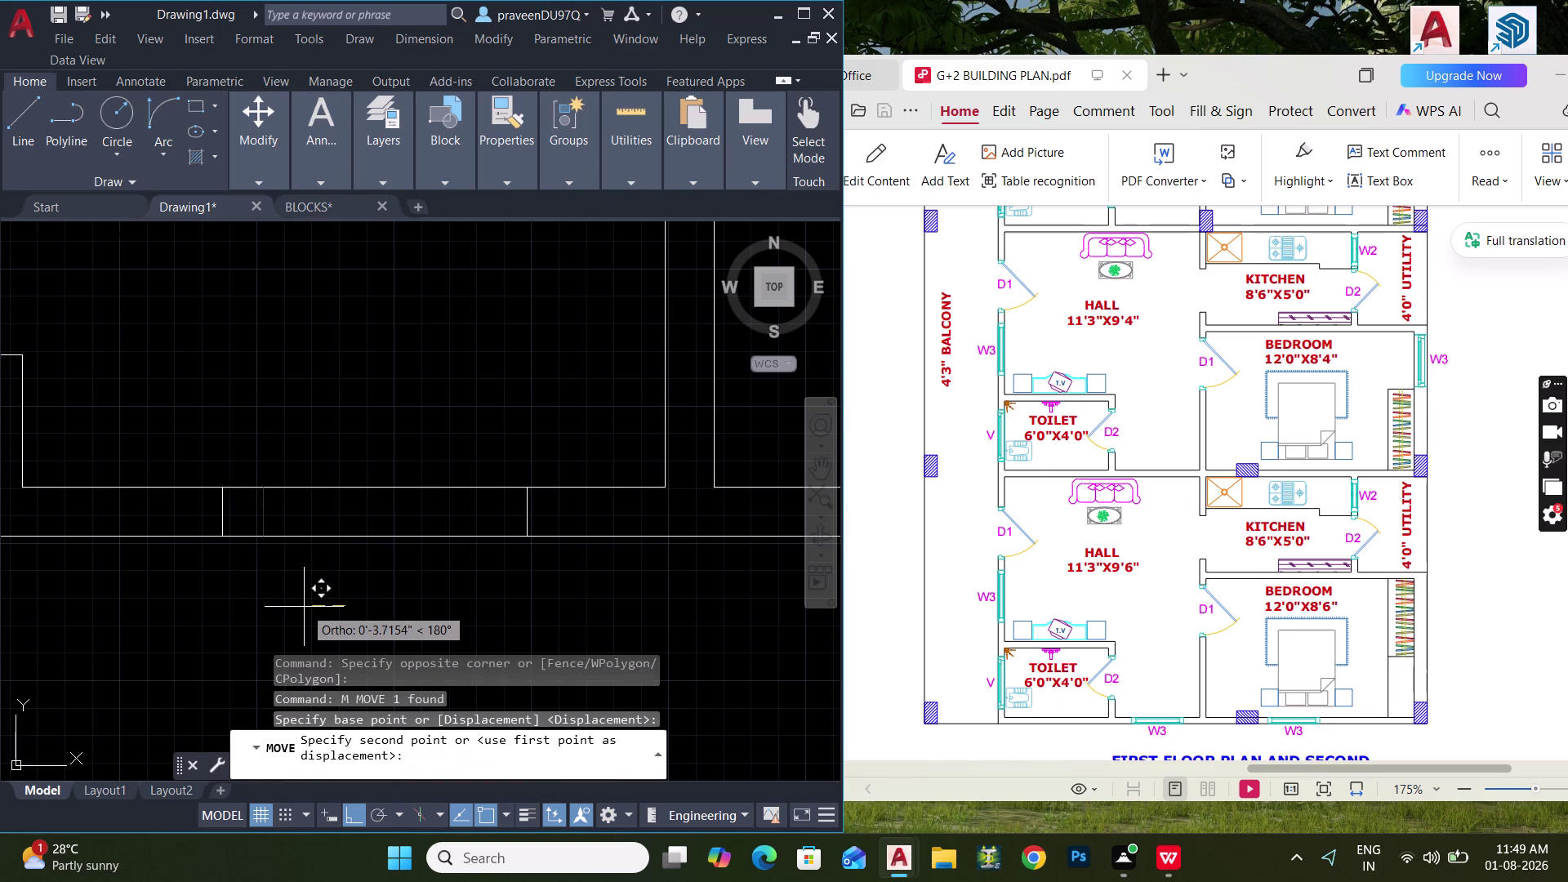
text(6")
key(Return)
key(Escape)
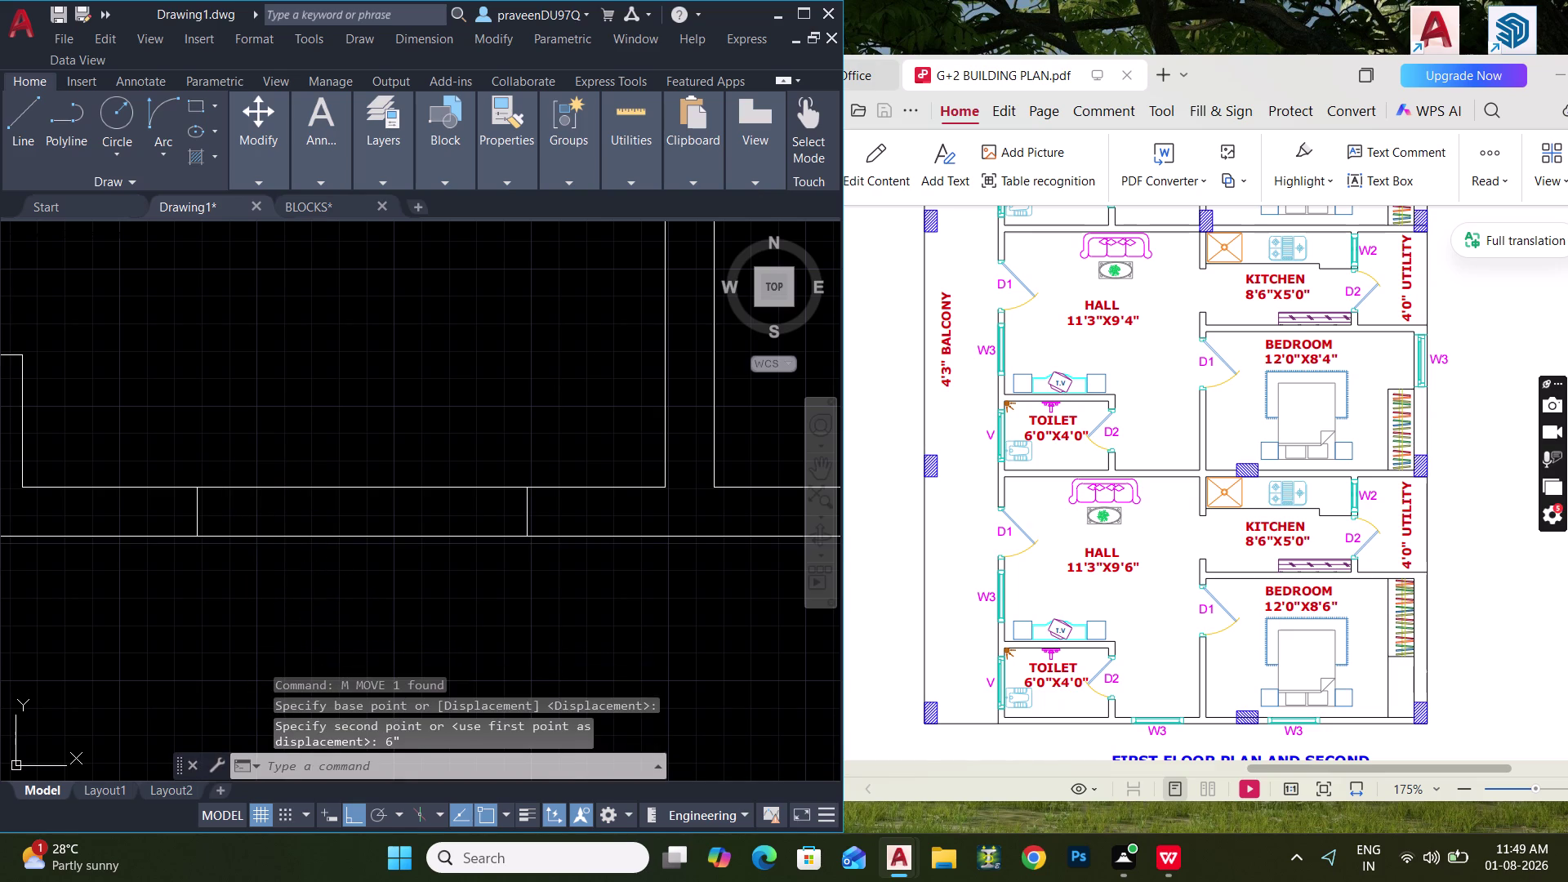
Draw a line joining the two opening edges.
text(L)
key(space)
click(201, 514)
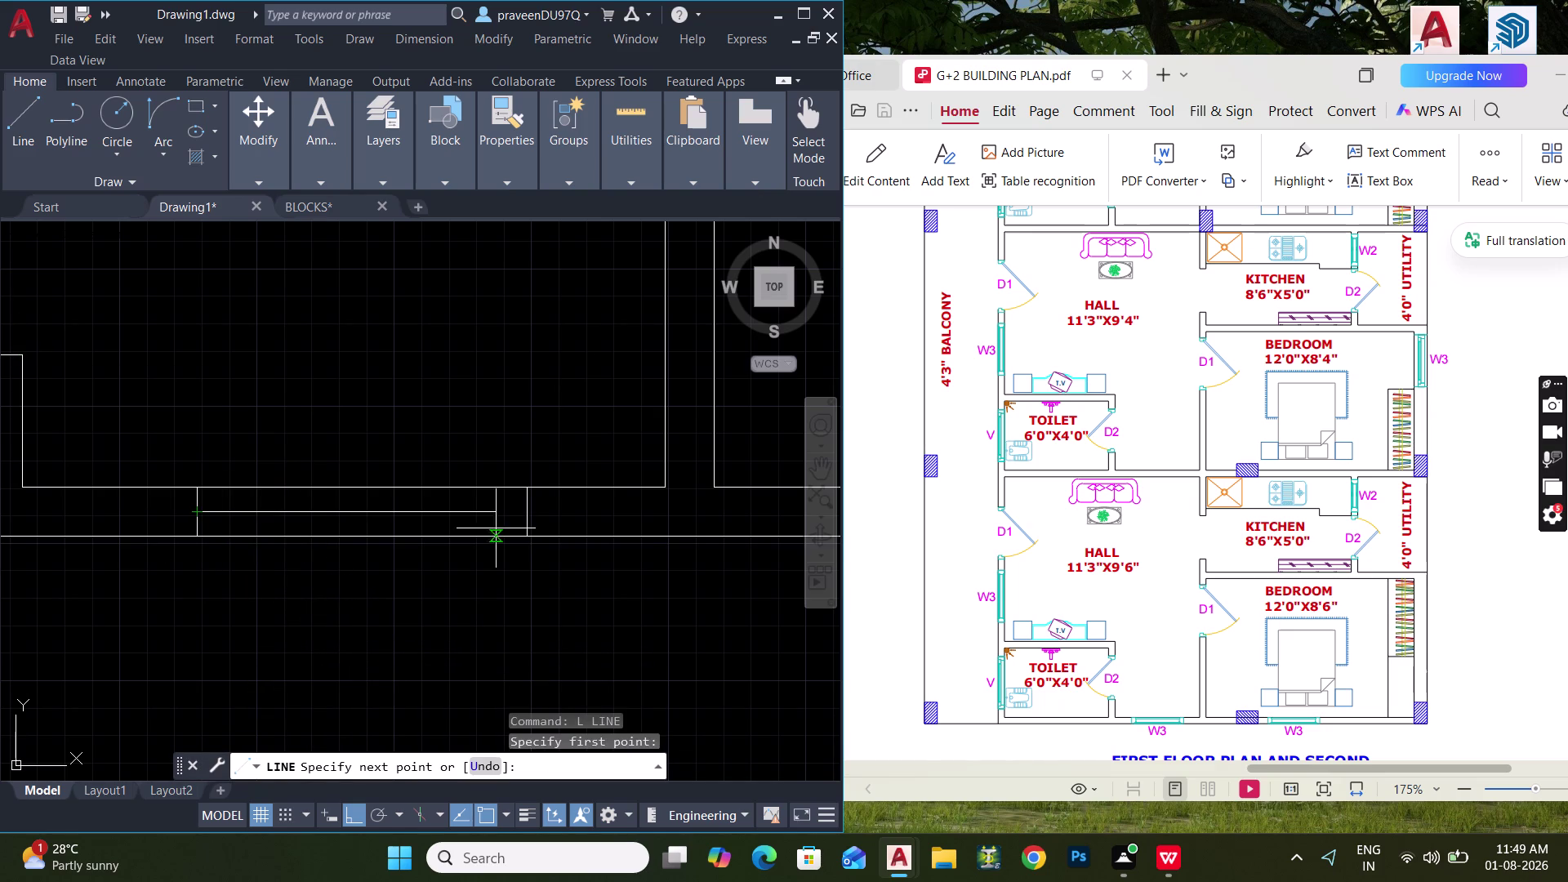
click(537, 516)
key(space)
scroll(down, 3)
middle_drag(475, 556, 480, 629)
middle_drag(465, 541, 447, 611)
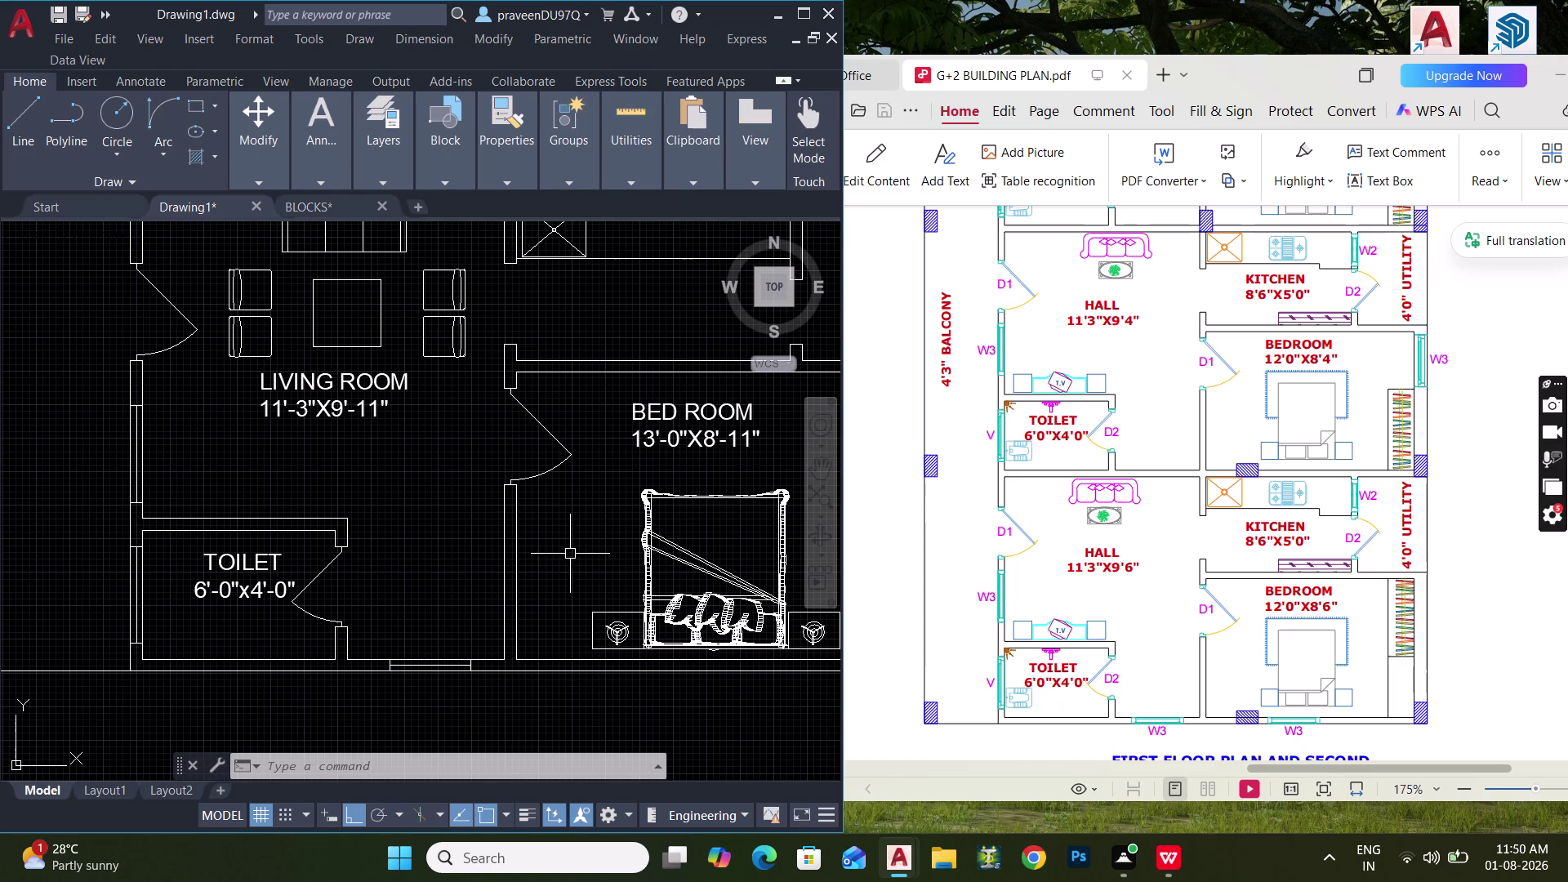
Pan the plan to show the bedroom, both stacked units and the passage between them.
scroll(down, 3)
middle_drag(409, 552, 408, 697)
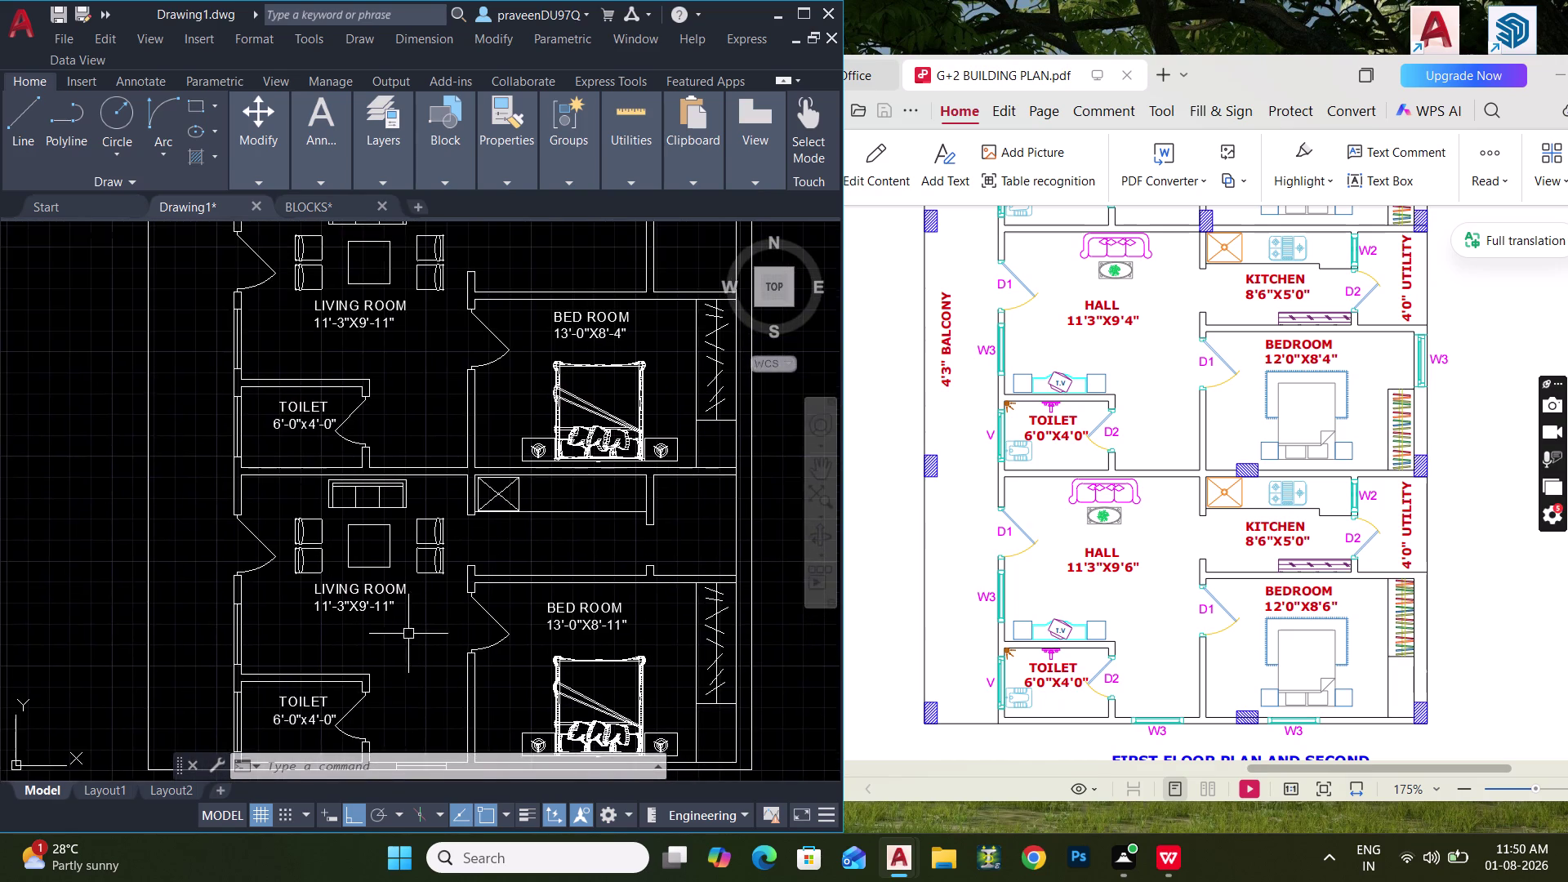
scroll(down, 3)
middle_drag(408, 591, 406, 642)
scroll(up, 3)
middle_drag(422, 372, 422, 452)
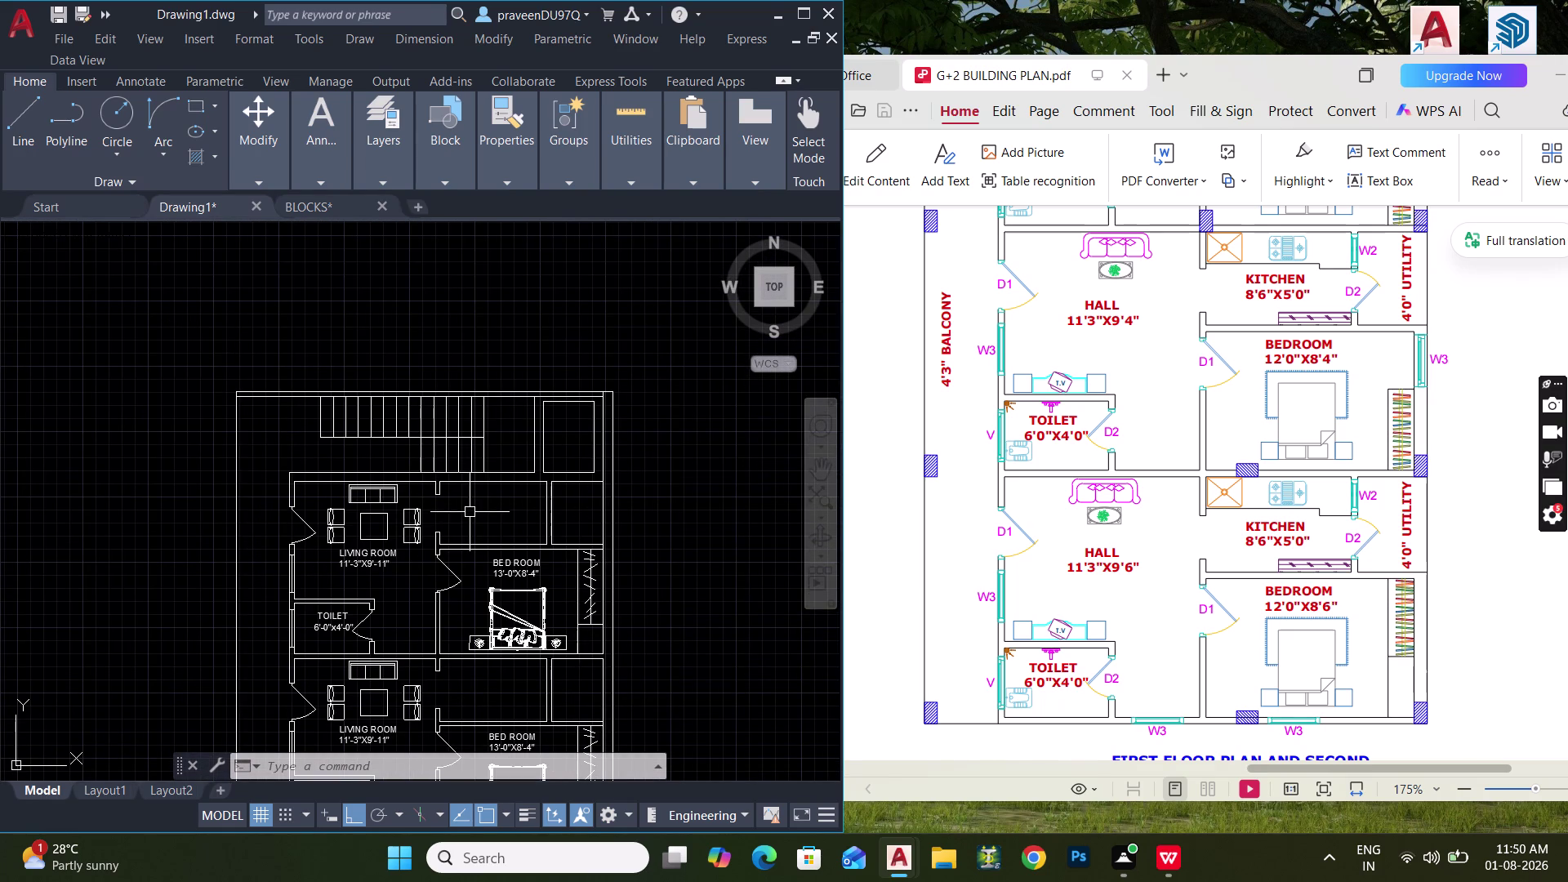
middle_drag(467, 515, 461, 389)
middle_drag(472, 526, 475, 366)
Zoom in on the crossed square beside the bedroom and begin selecting it.
scroll(up, 3)
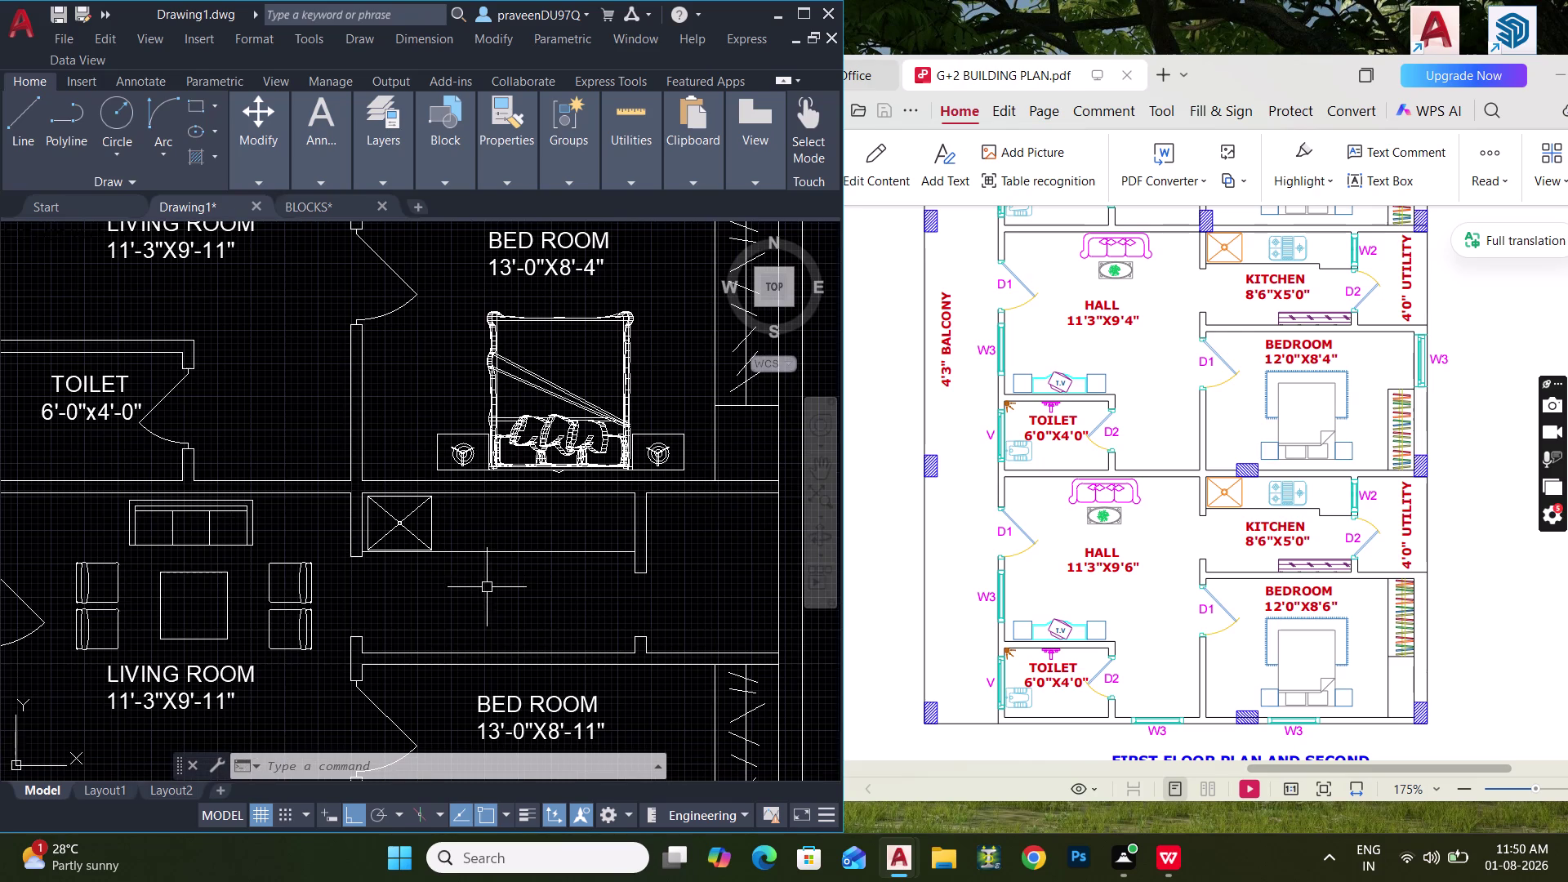
scroll(up, 3)
scroll(up, 3)
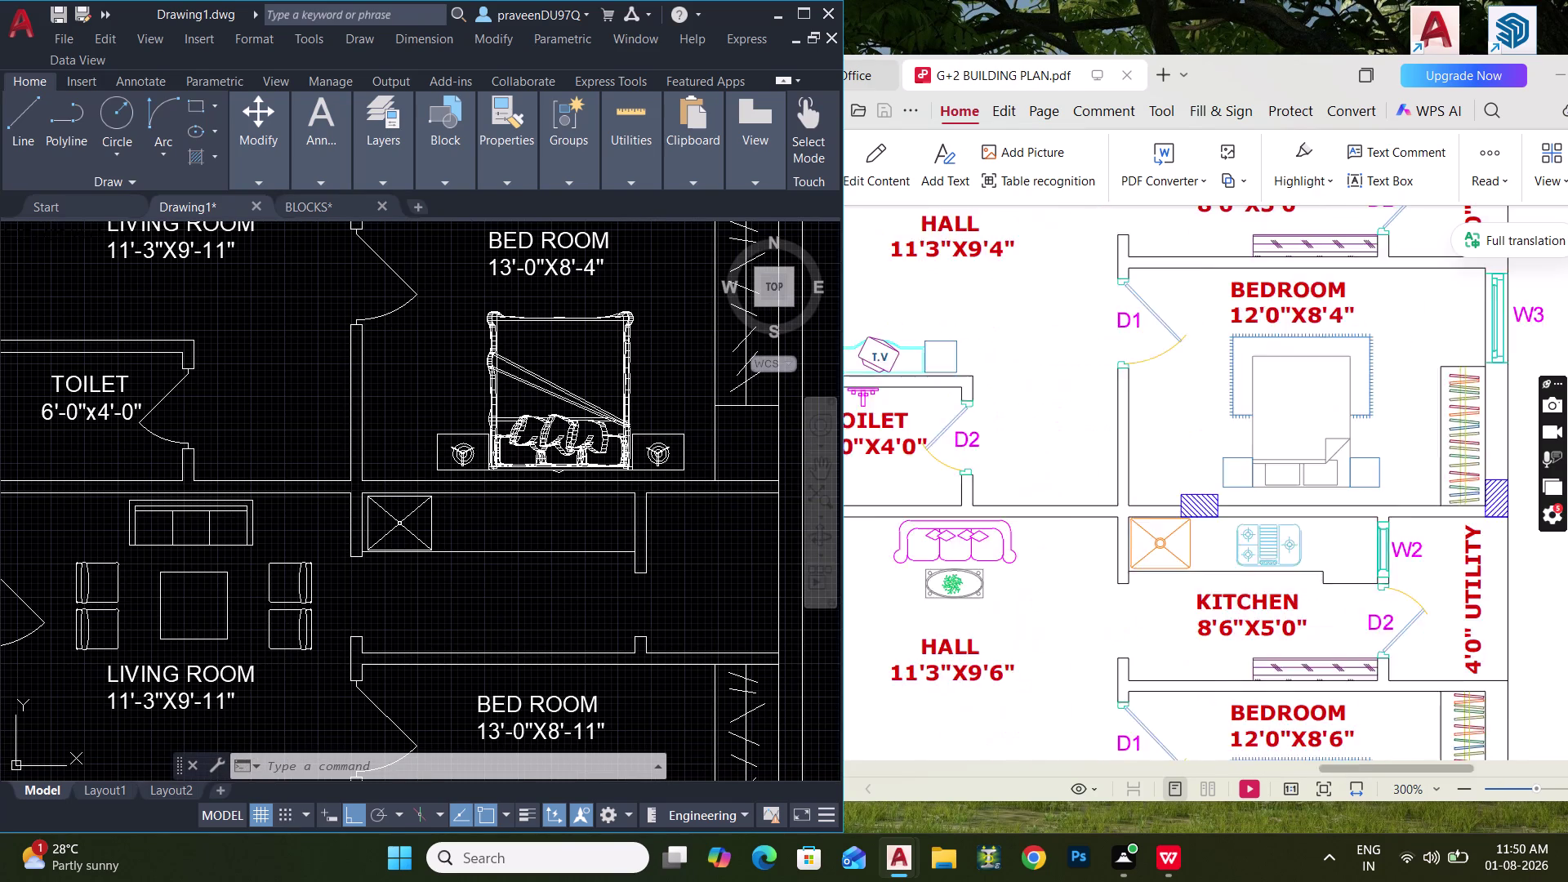
scroll(up, 3)
scroll(up, 3)
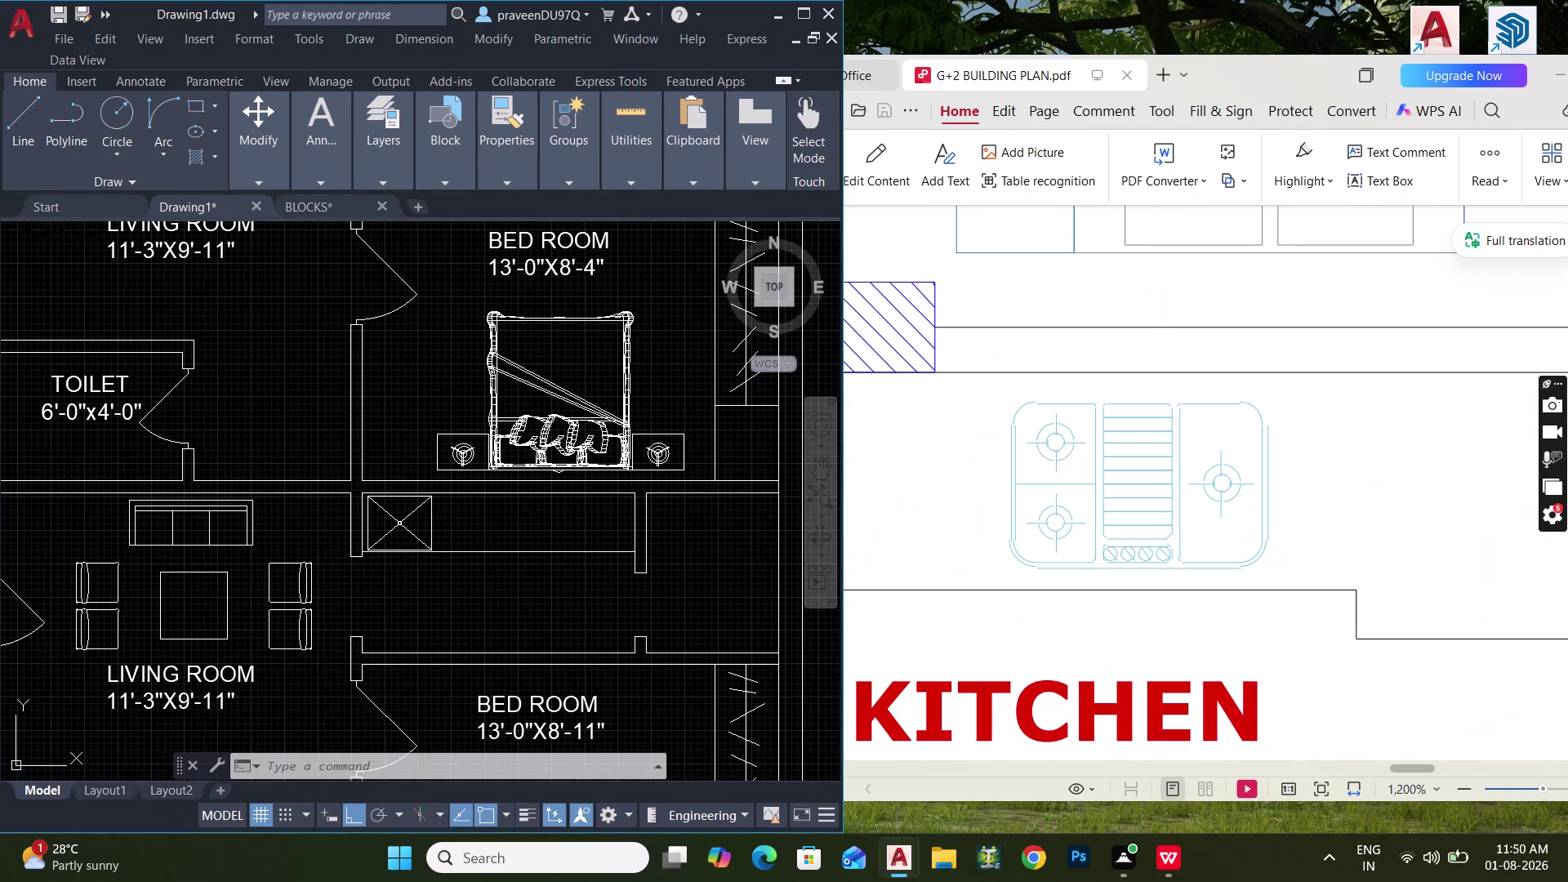
scroll(up, 3)
click(424, 534)
Select the crossed square and begin copying it from a base point.
click(397, 522)
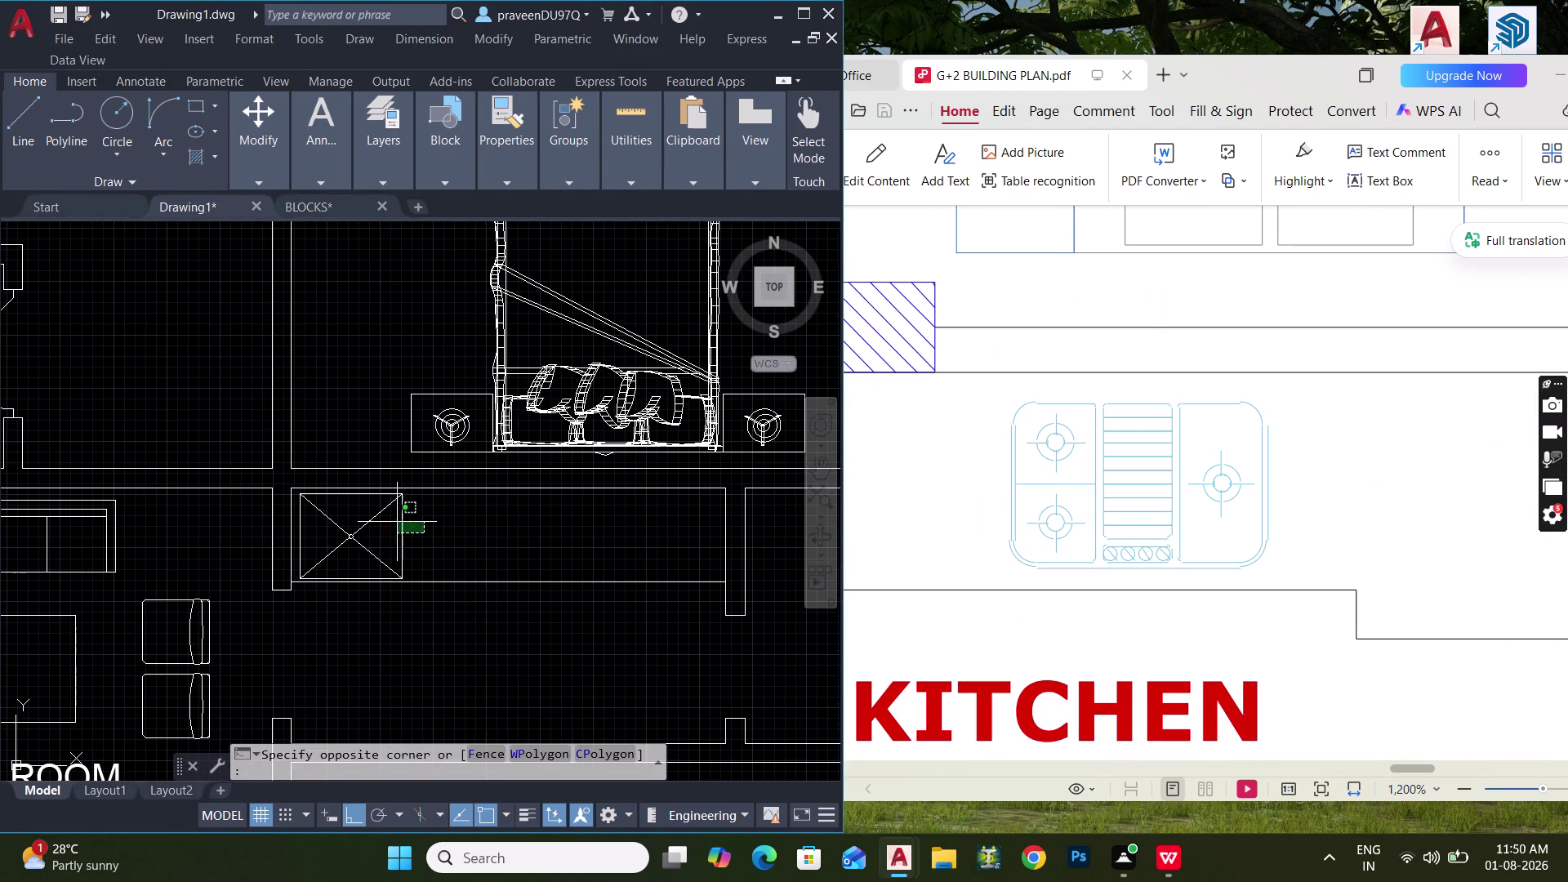
key(c)
key(o)
key(space)
click(421, 533)
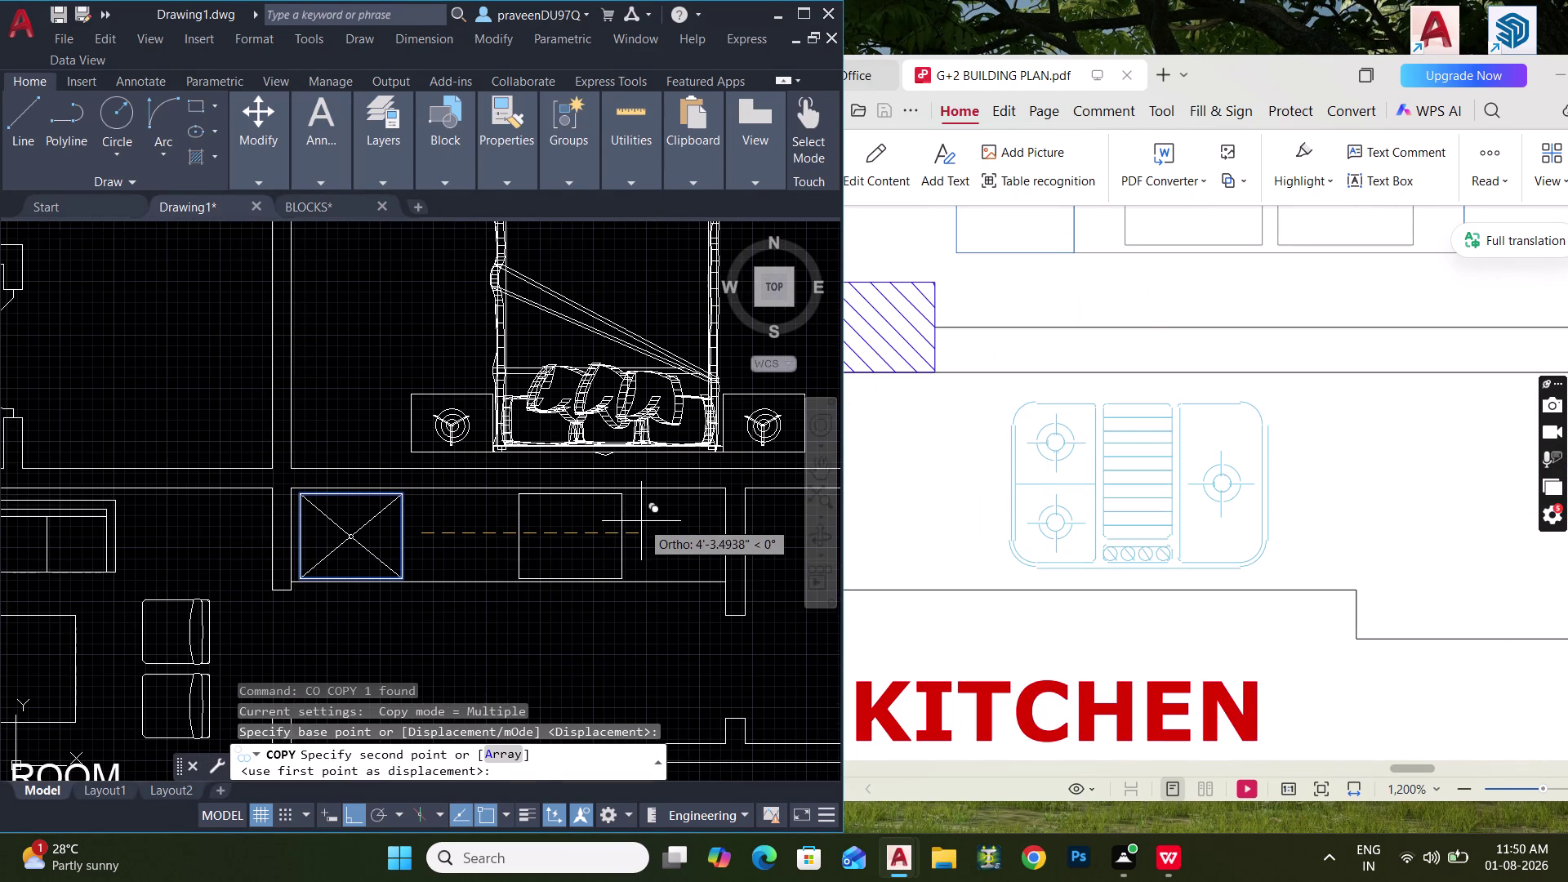
Stretch the small rectangle's right side out by 1'.
click(590, 520)
key(Escape)
drag(601, 526, 590, 526)
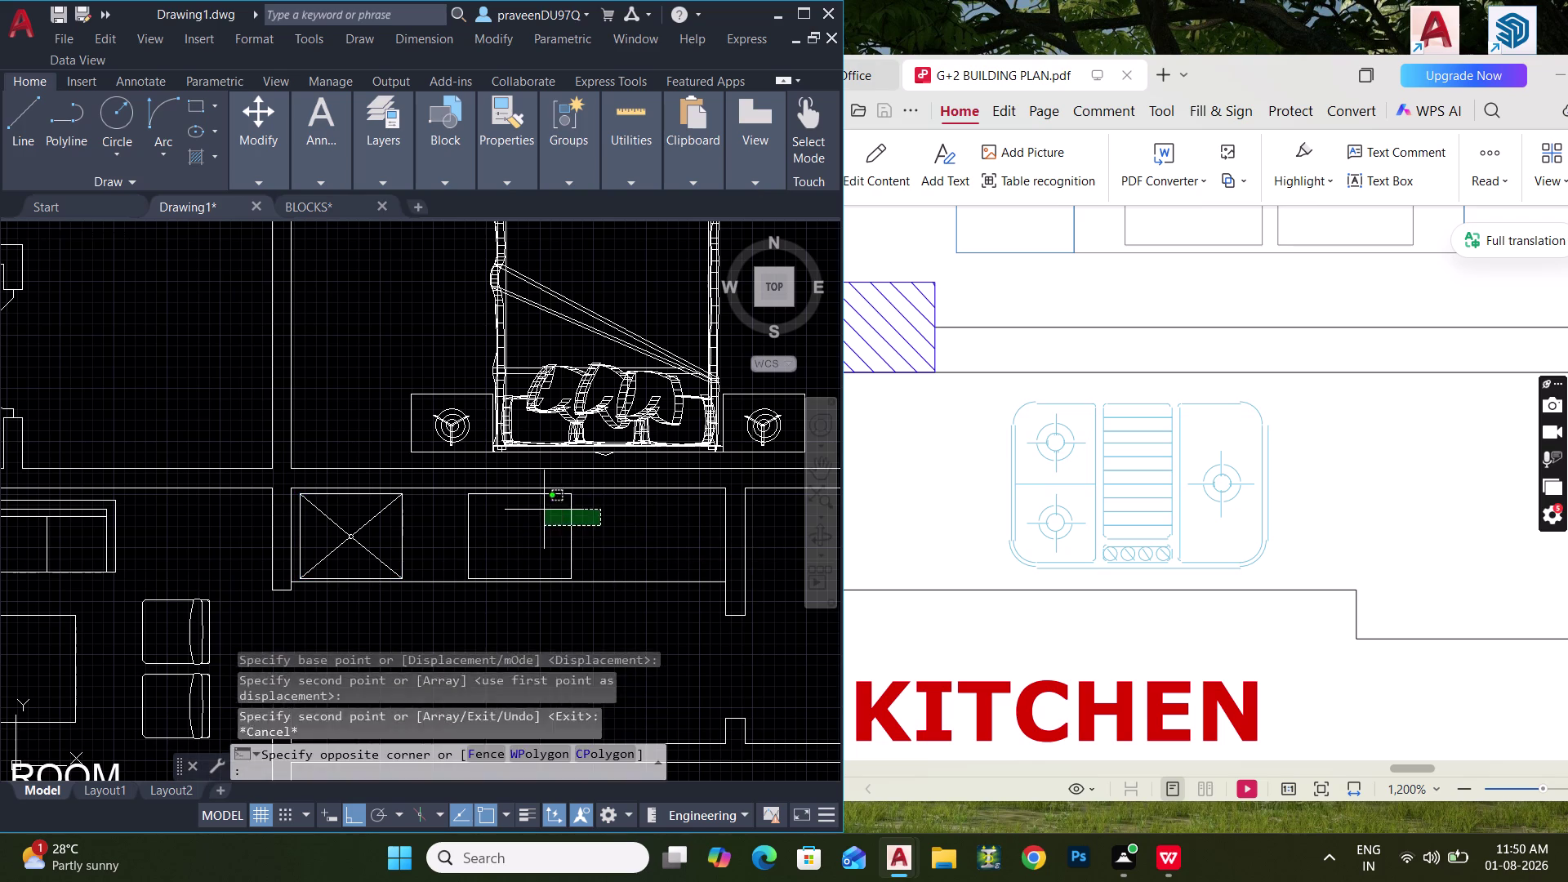
click(544, 510)
click(575, 532)
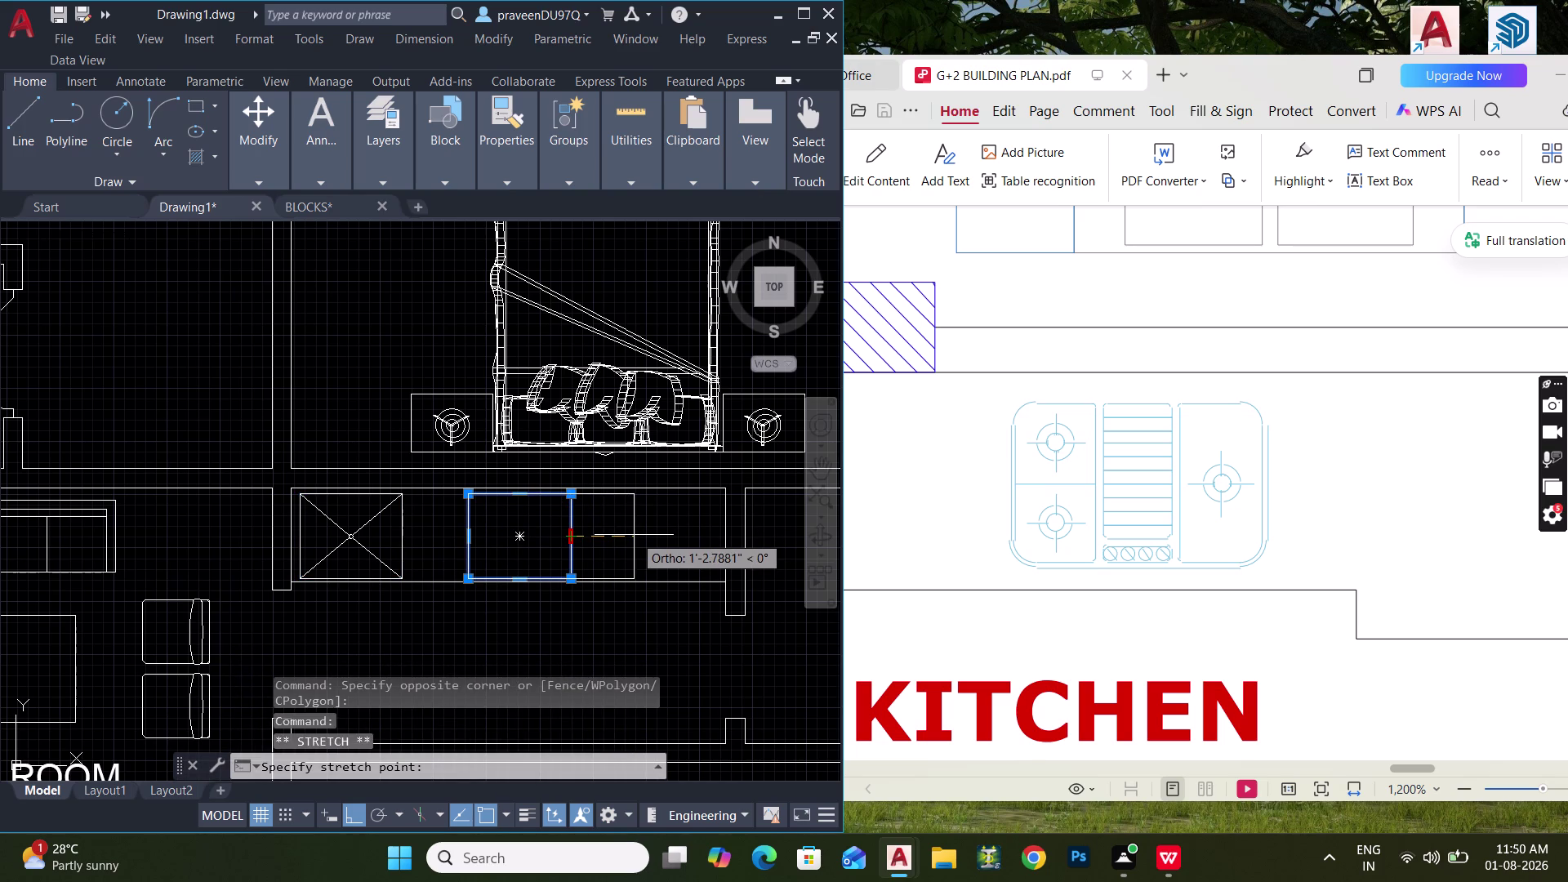
text(1')
key(Return)
key(Escape)
key(Escape)
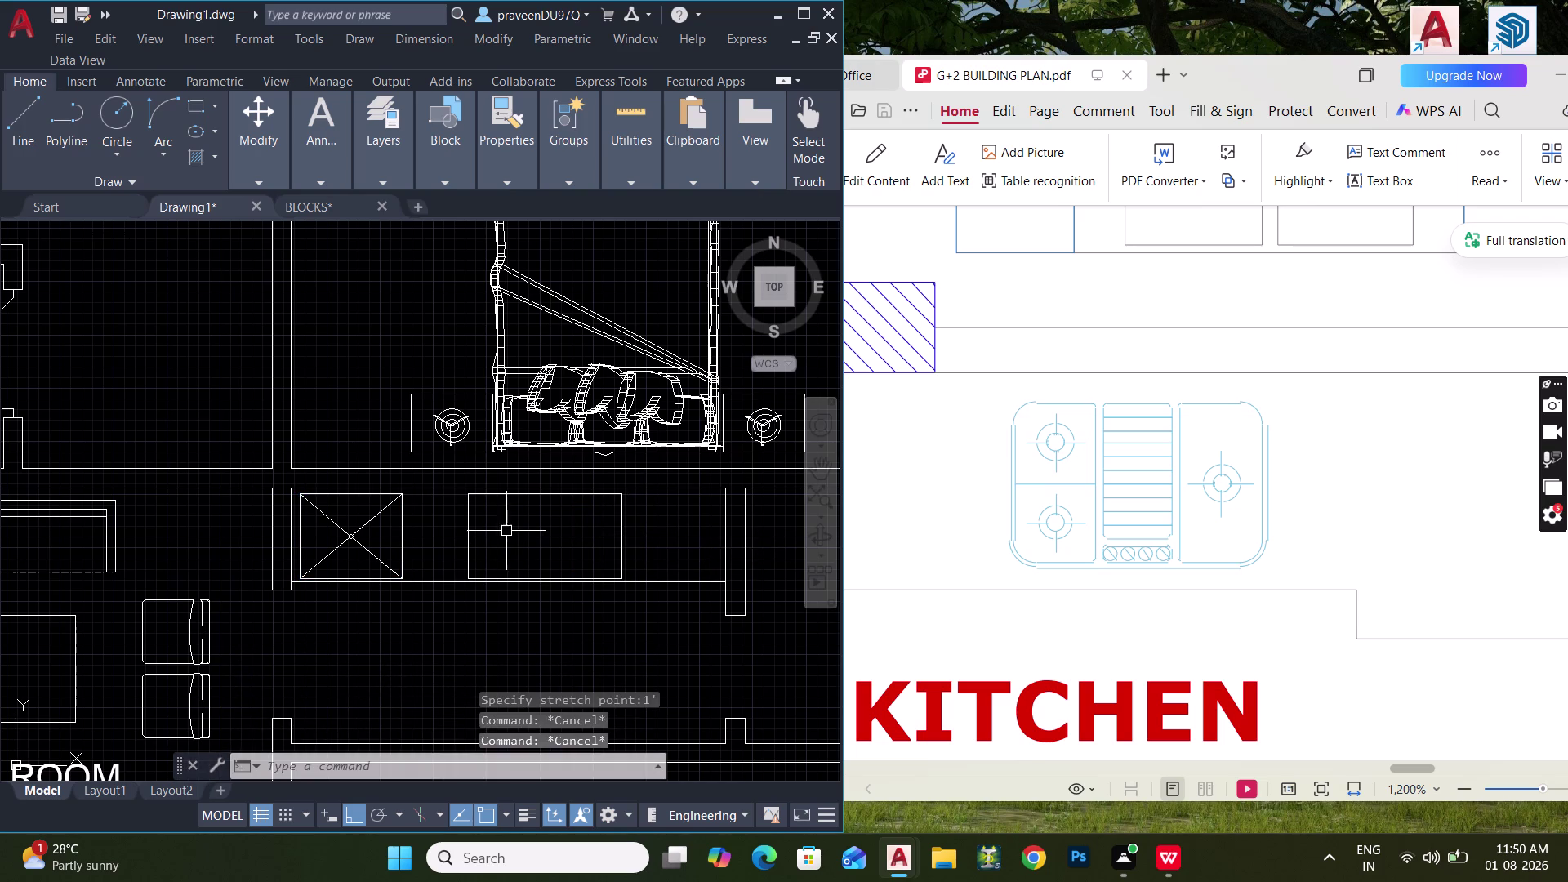
Explode the widened rectangle into separate lines.
scroll(up, 3)
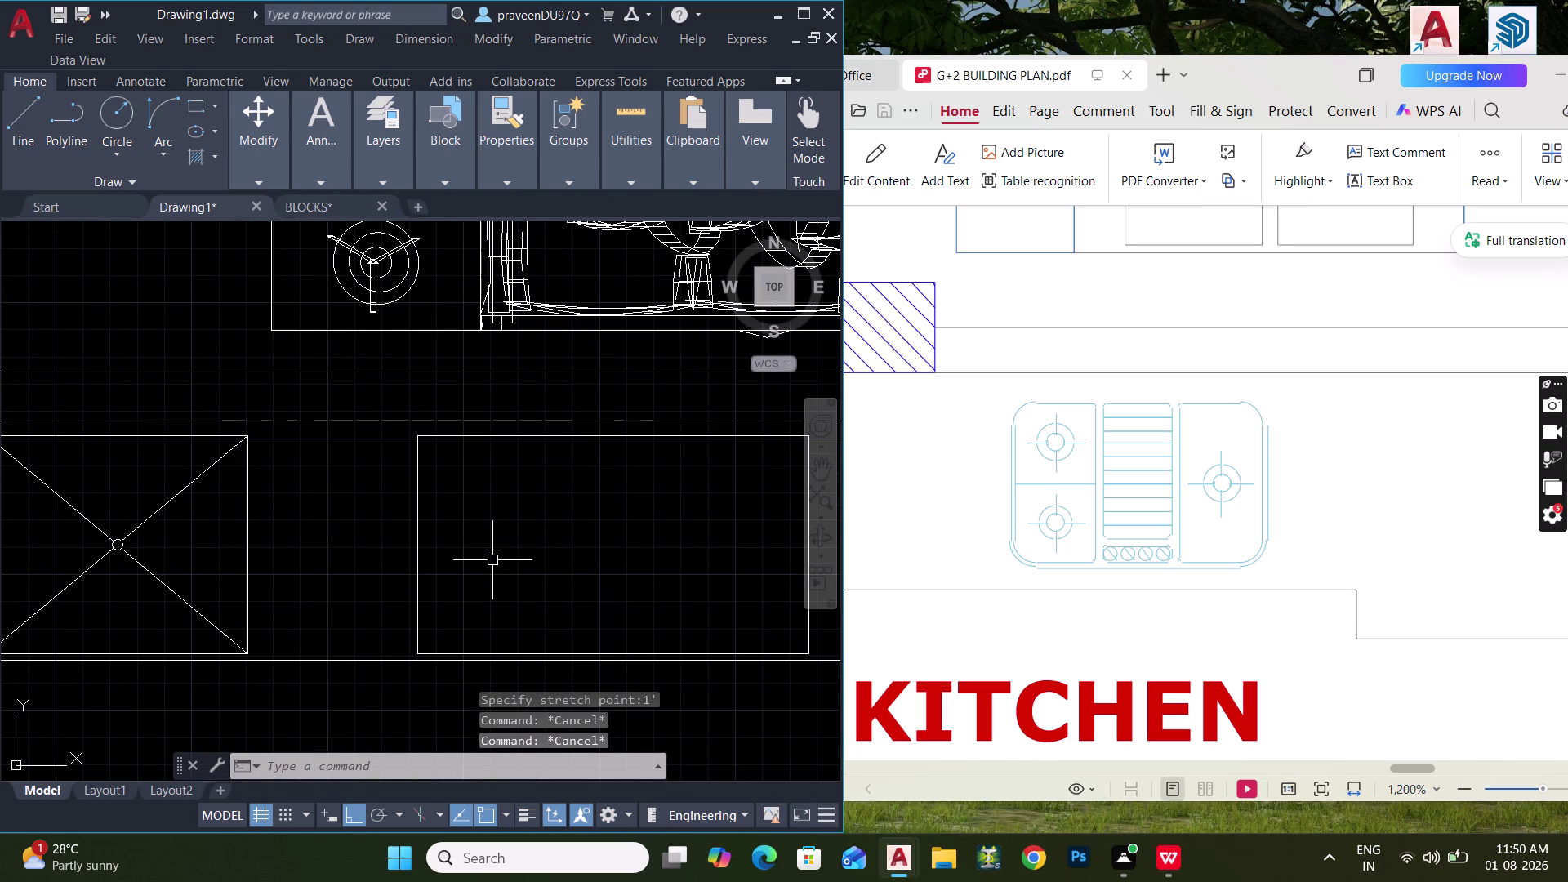
click(488, 560)
click(338, 537)
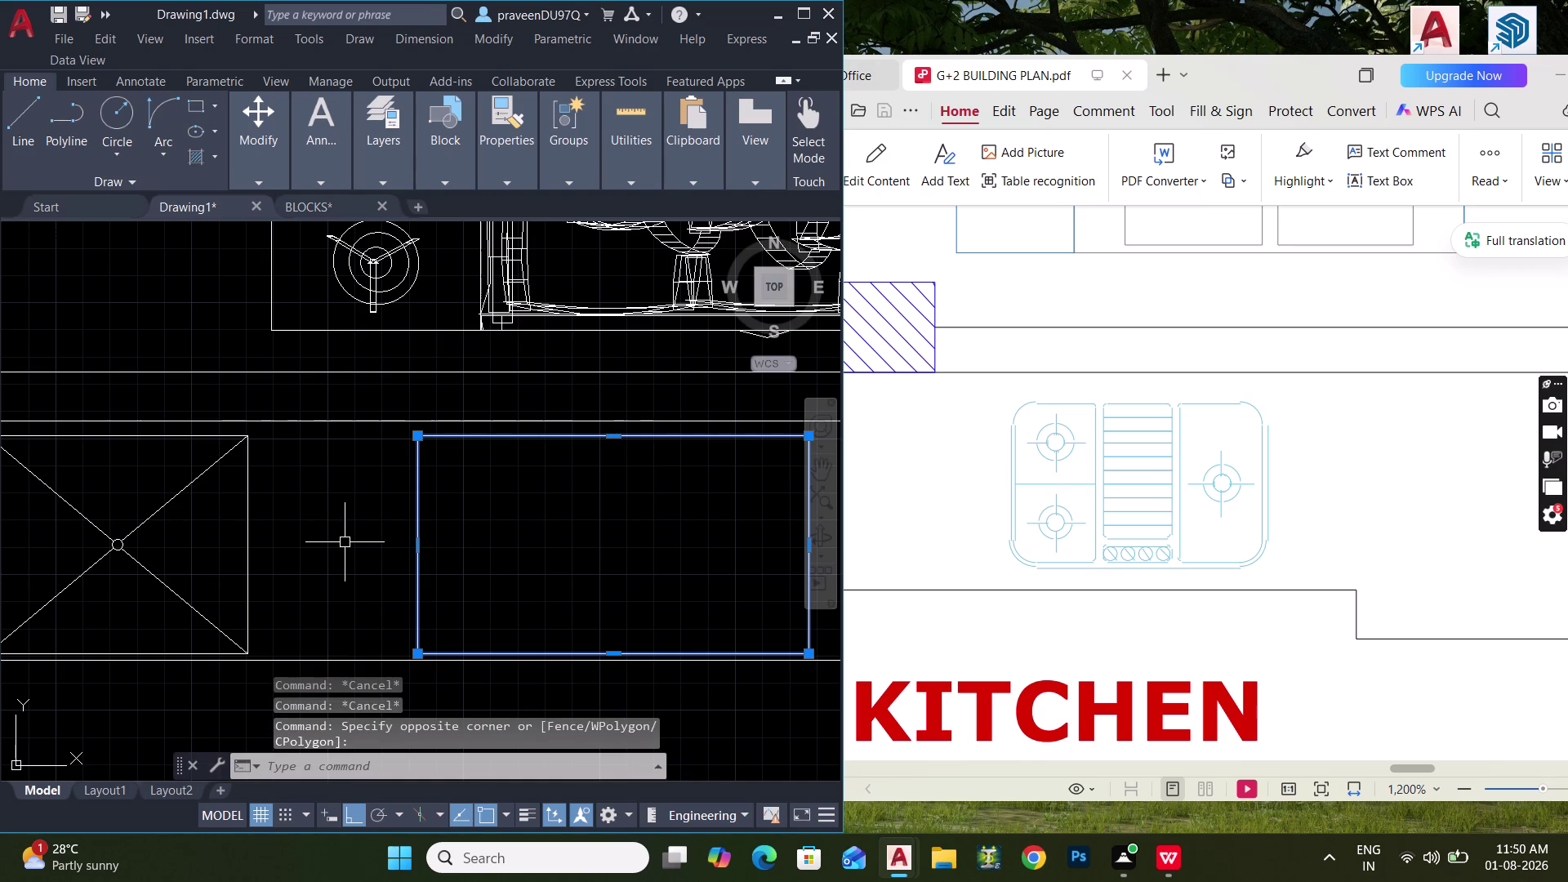
text(X)
key(space)
text(O)
key(space)
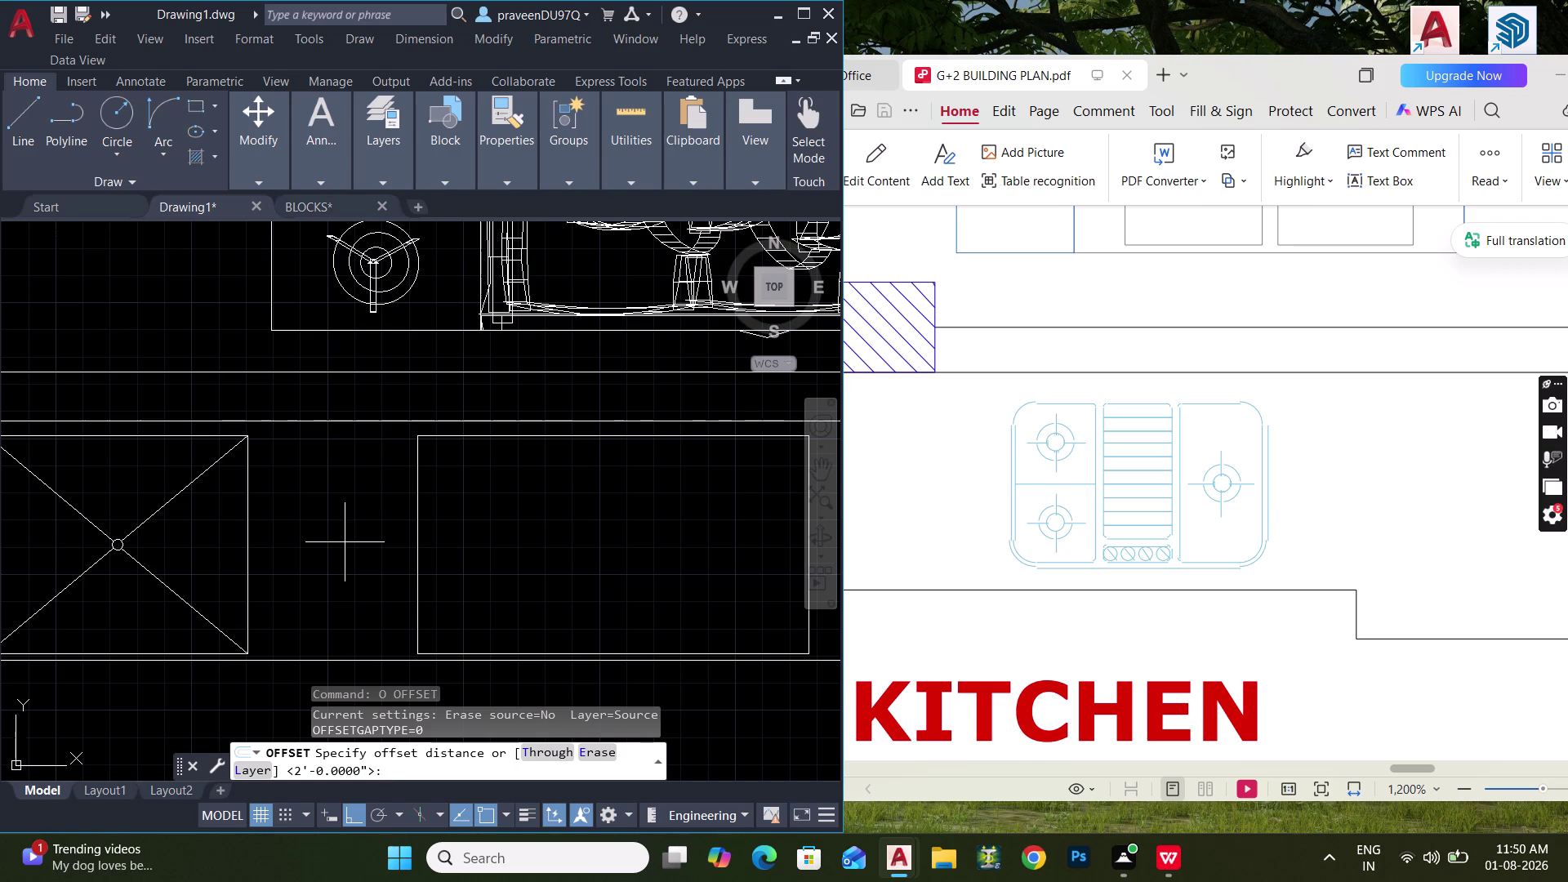
Offset the rectangle's left edge 1' inward, replacing an abandoned 8" offset.
text(8")
key(Return)
scroll(up, 3)
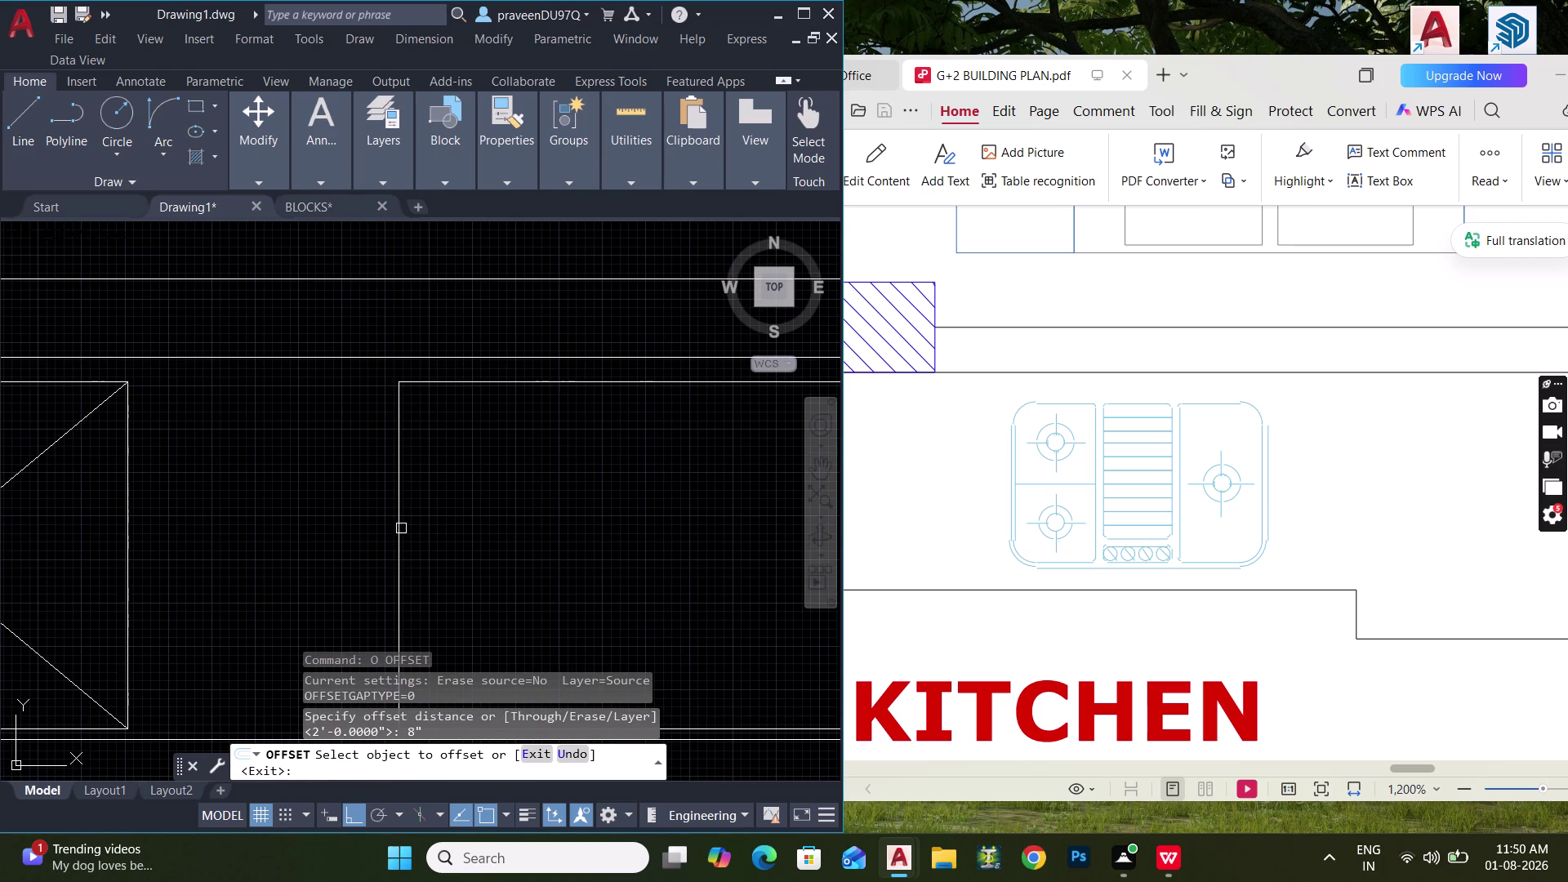
click(400, 529)
key(Escape)
text(O)
key(space)
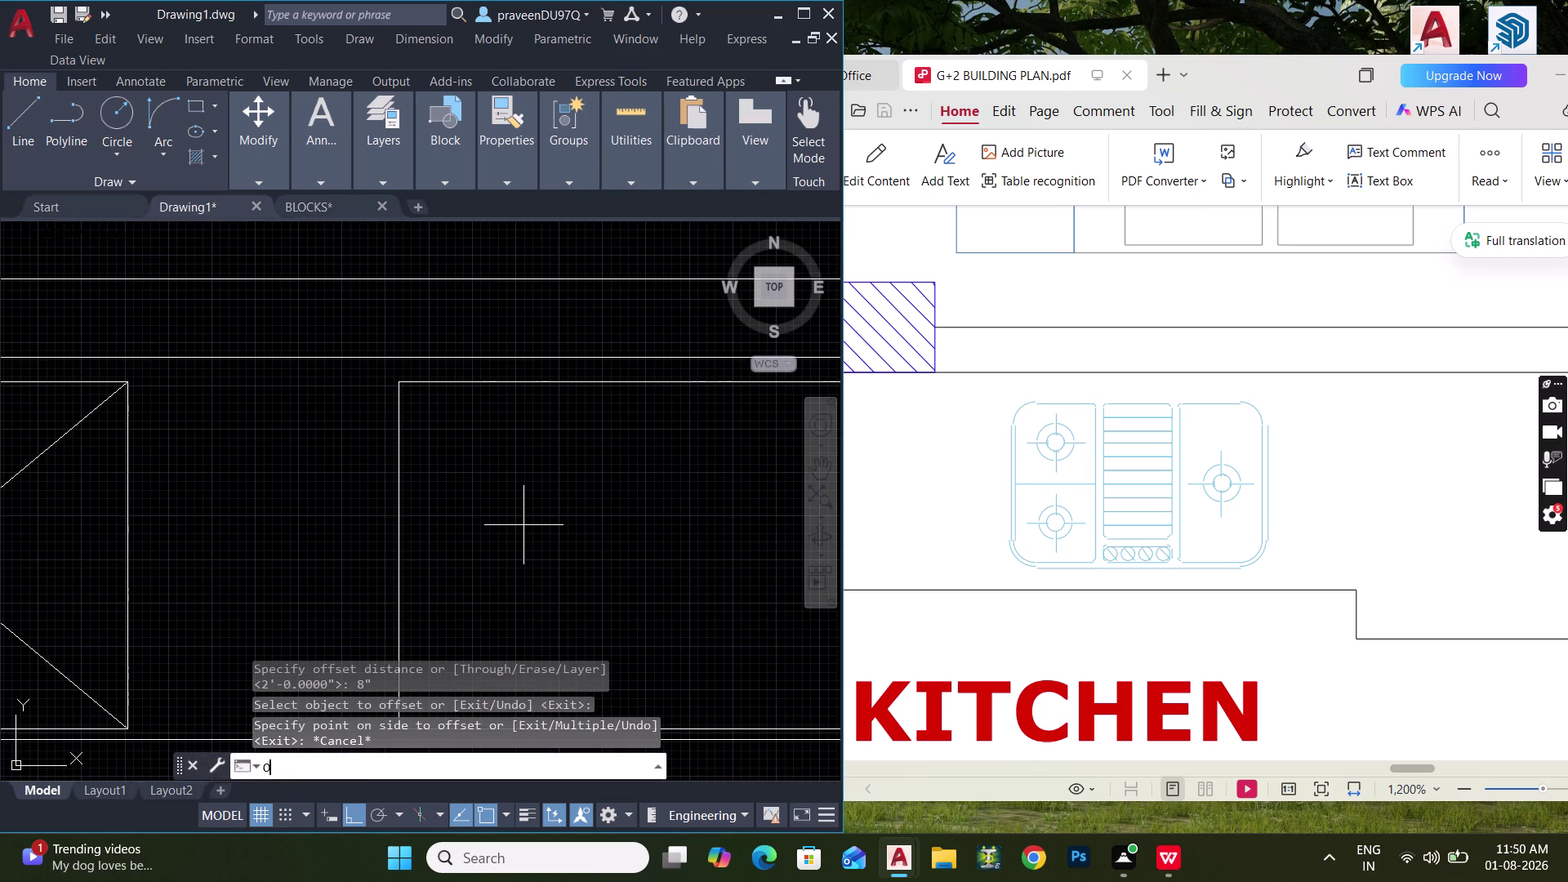
text(1')
key(Return)
click(401, 542)
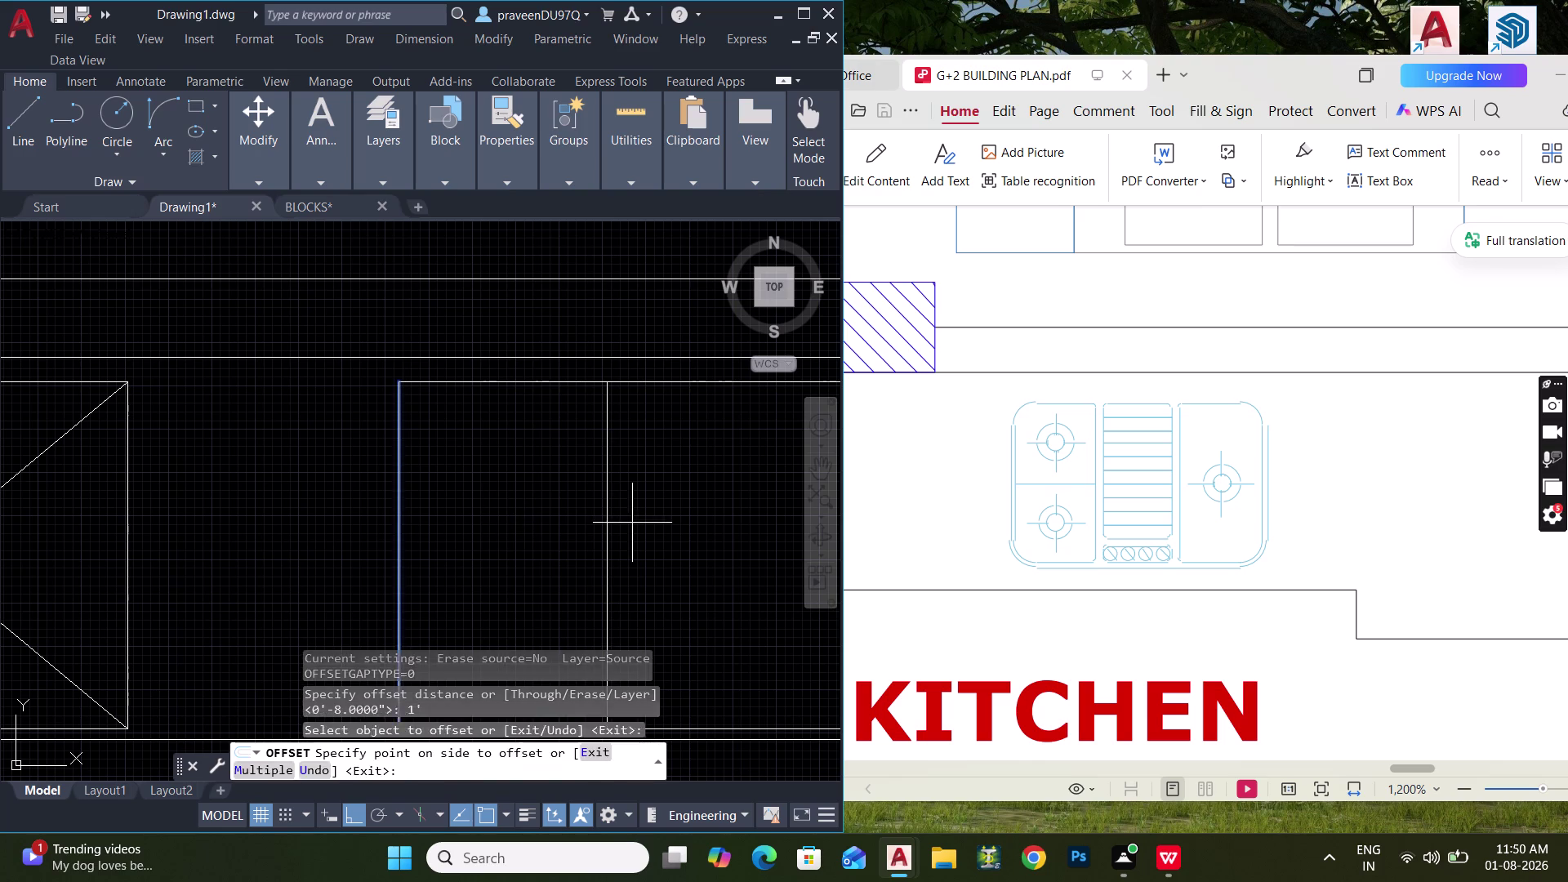
click(633, 524)
key(Escape)
Draw a horizontal divider from the new vertical line to the left edge.
text(L)
key(space)
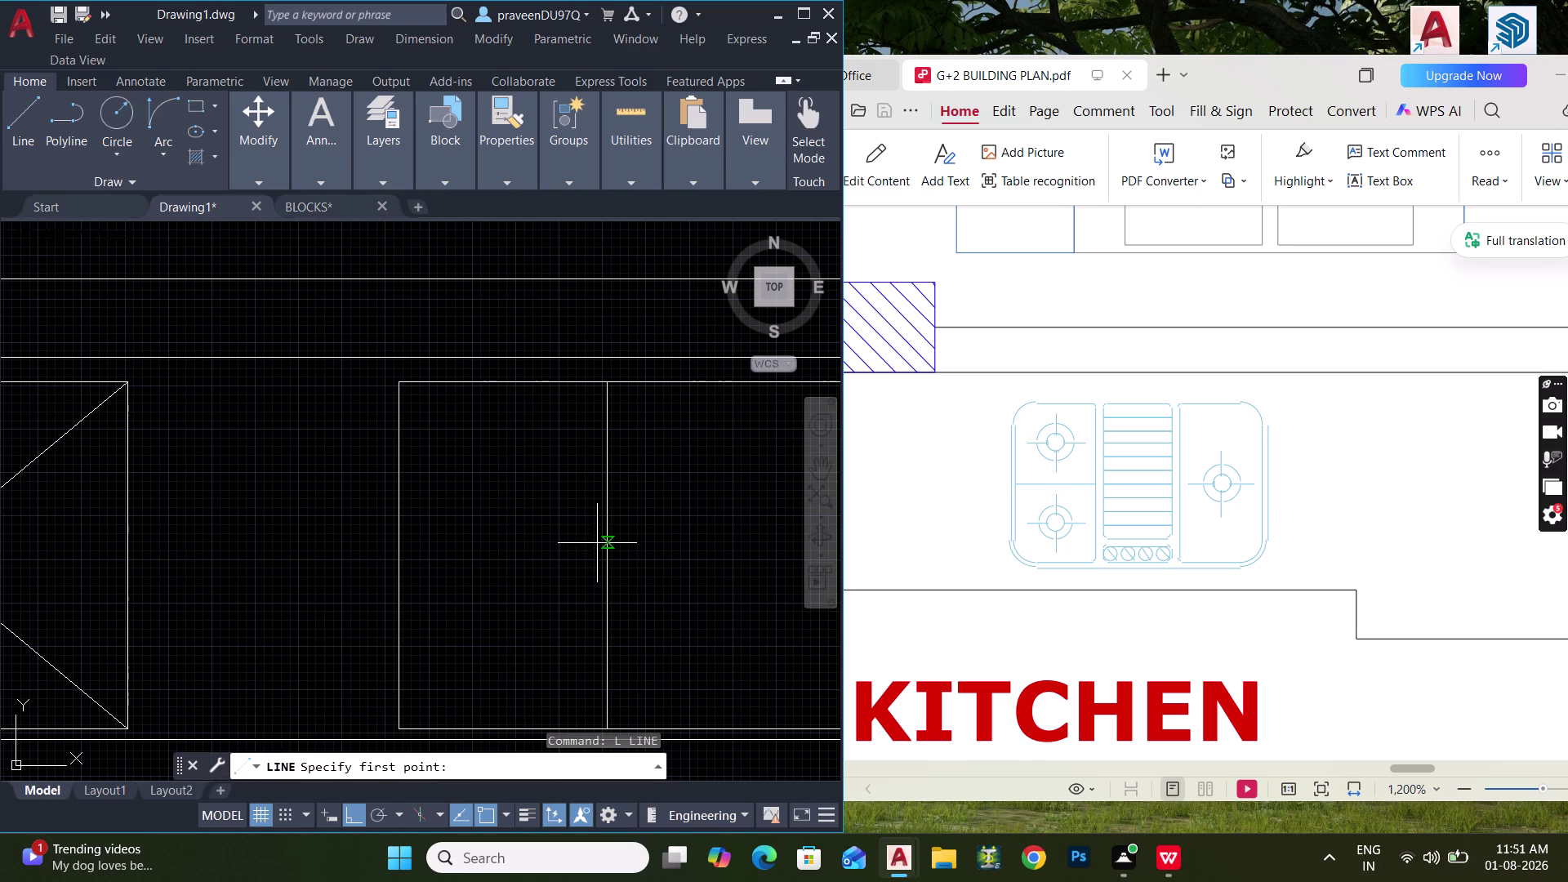
click(604, 558)
click(396, 555)
key(Escape)
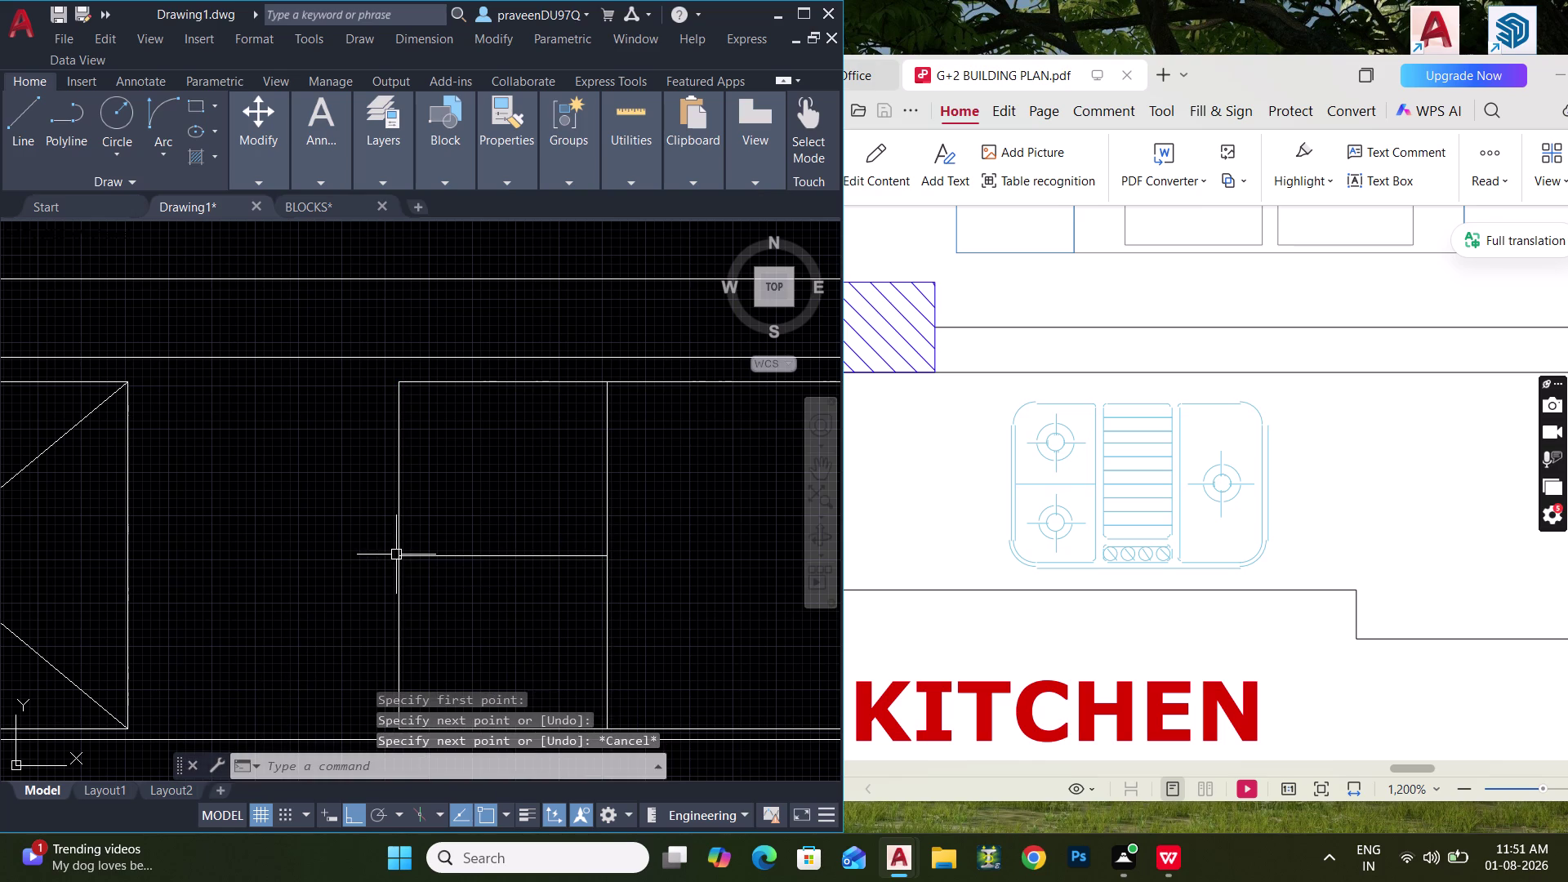
key(Escape)
Draw two diagonals meeting at the rectangle's left edge.
text(L)
key(space)
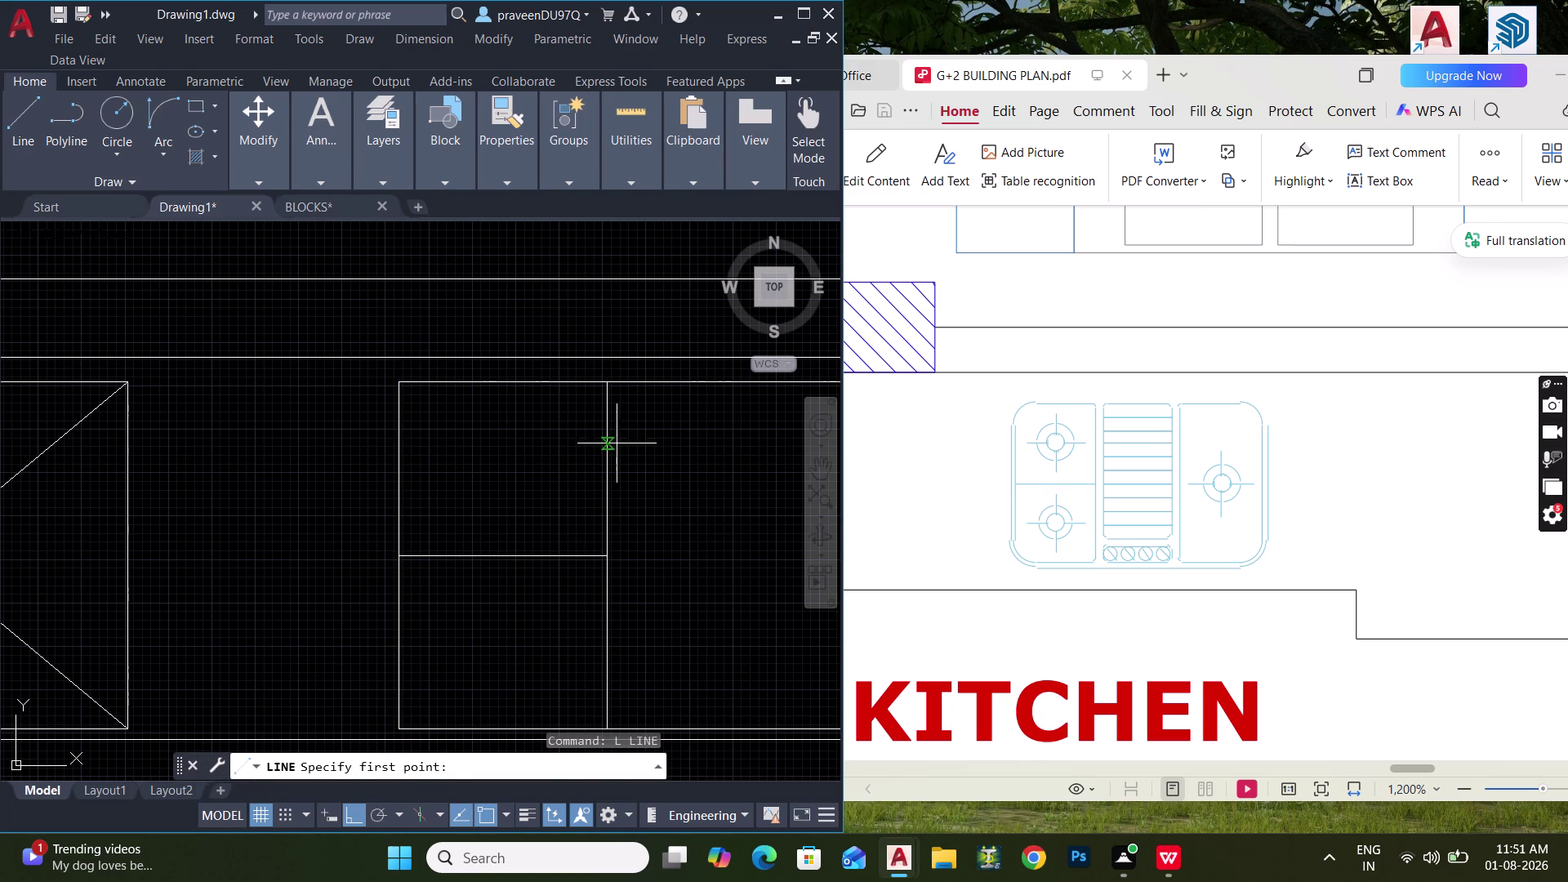
click(606, 386)
click(403, 552)
middle_drag(530, 644, 482, 532)
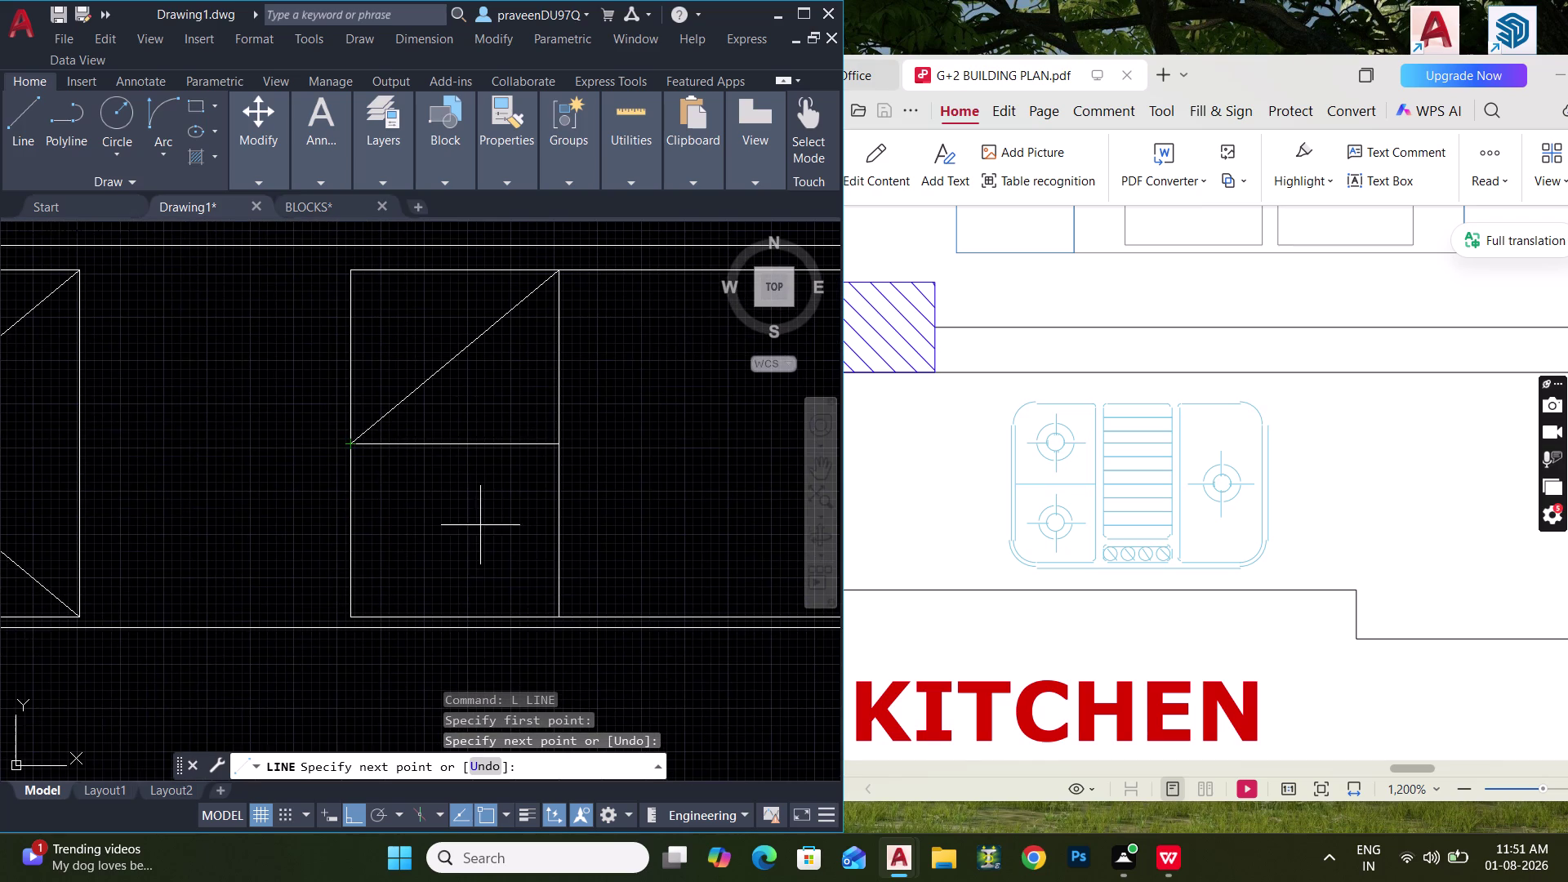
click(561, 612)
key(space)
key(c)
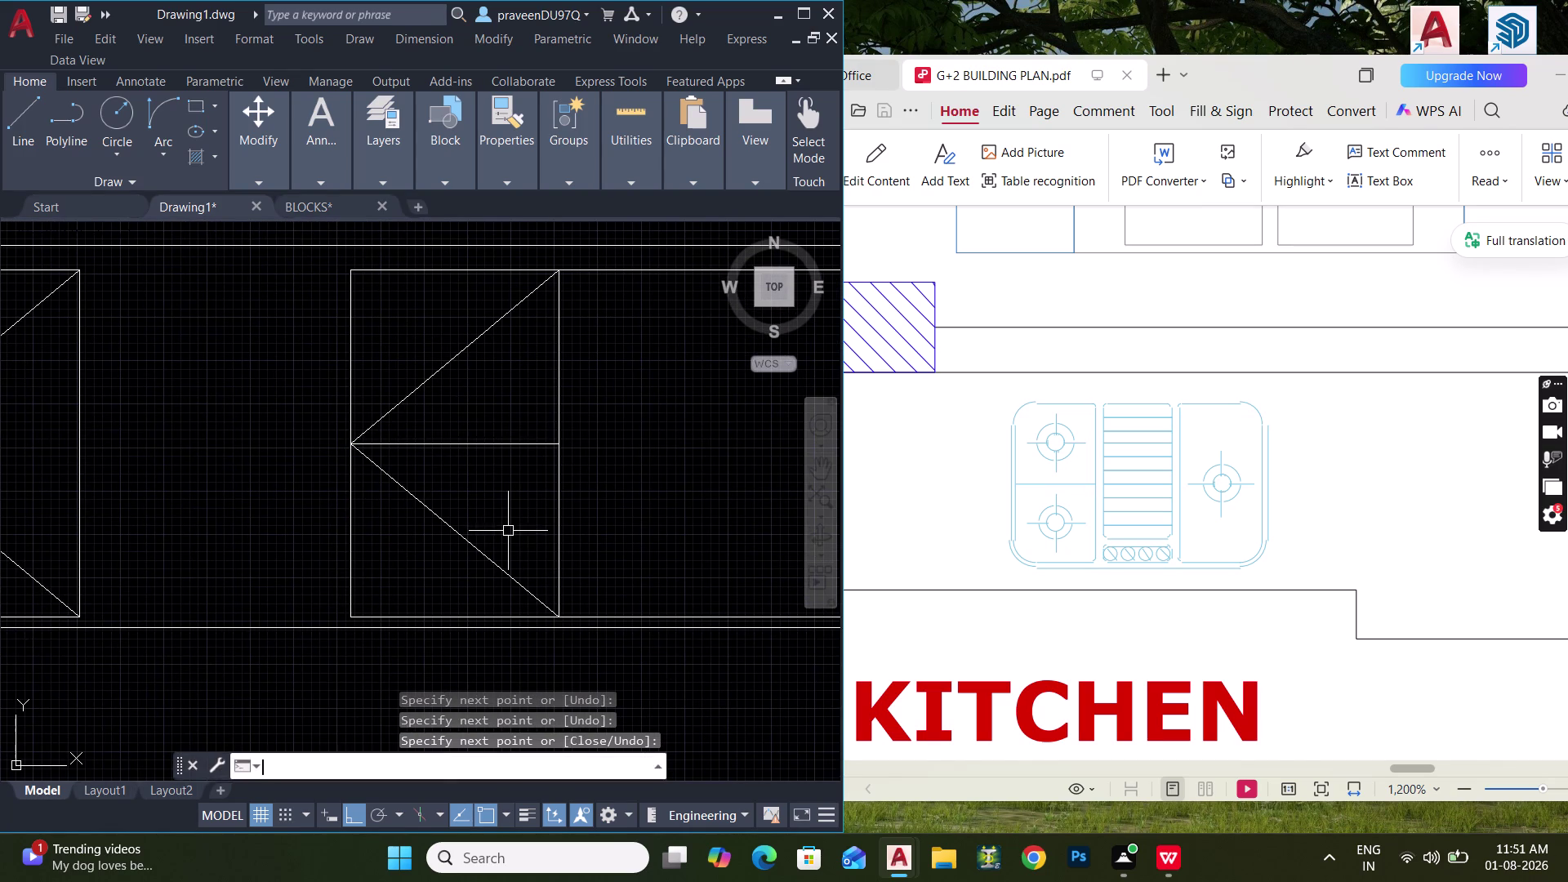
key(space)
Draw a 3-inch-radius circle on the upper diagonal, undoing an oversized 6-inch one first.
click(462, 361)
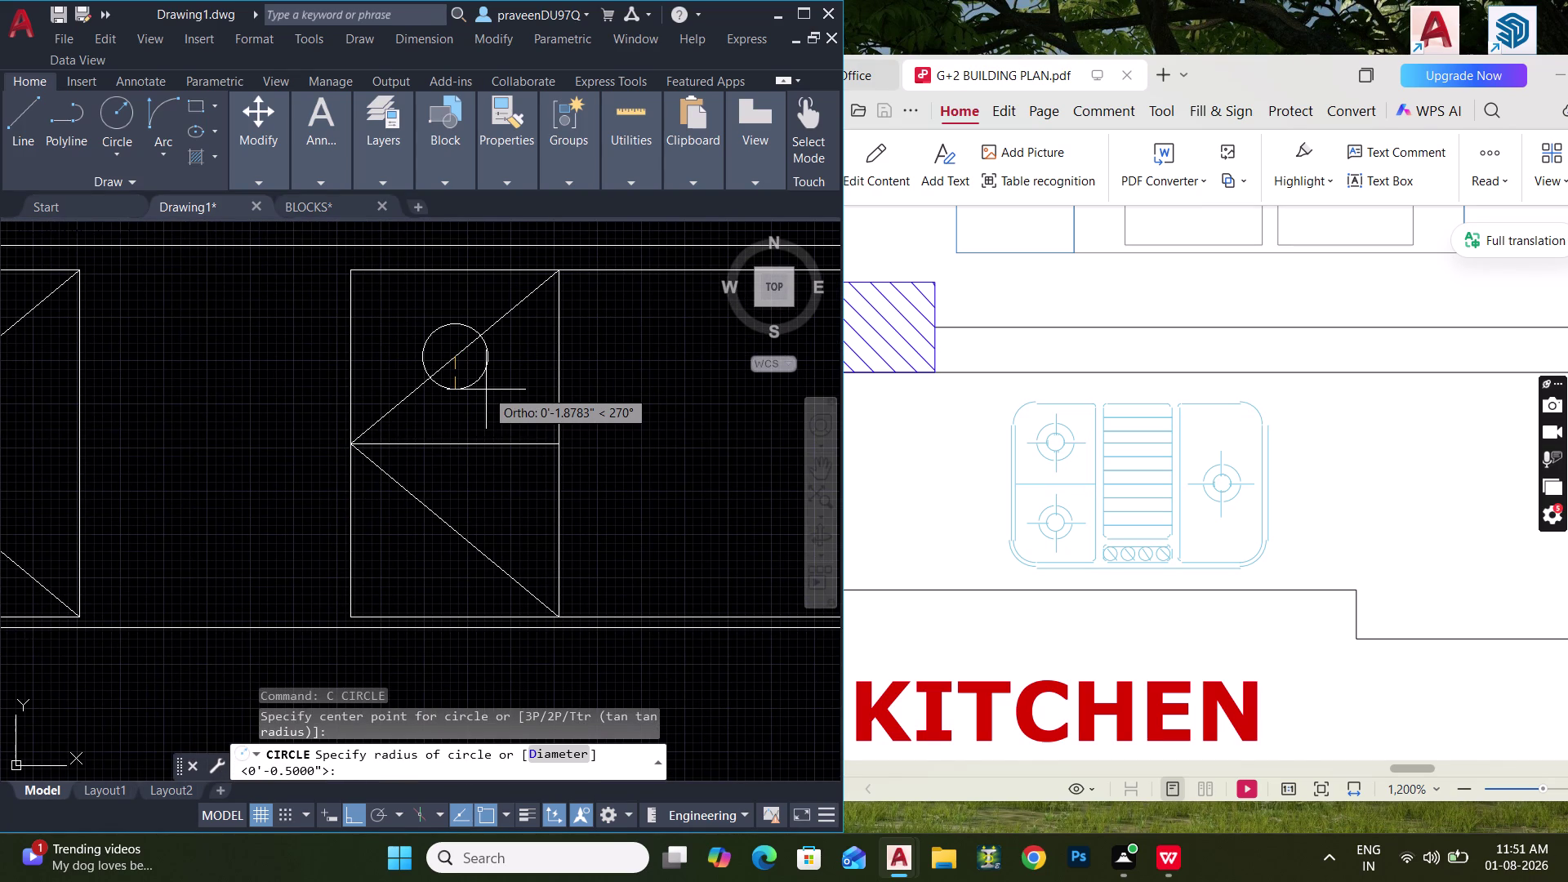
text(6")
key(Return)
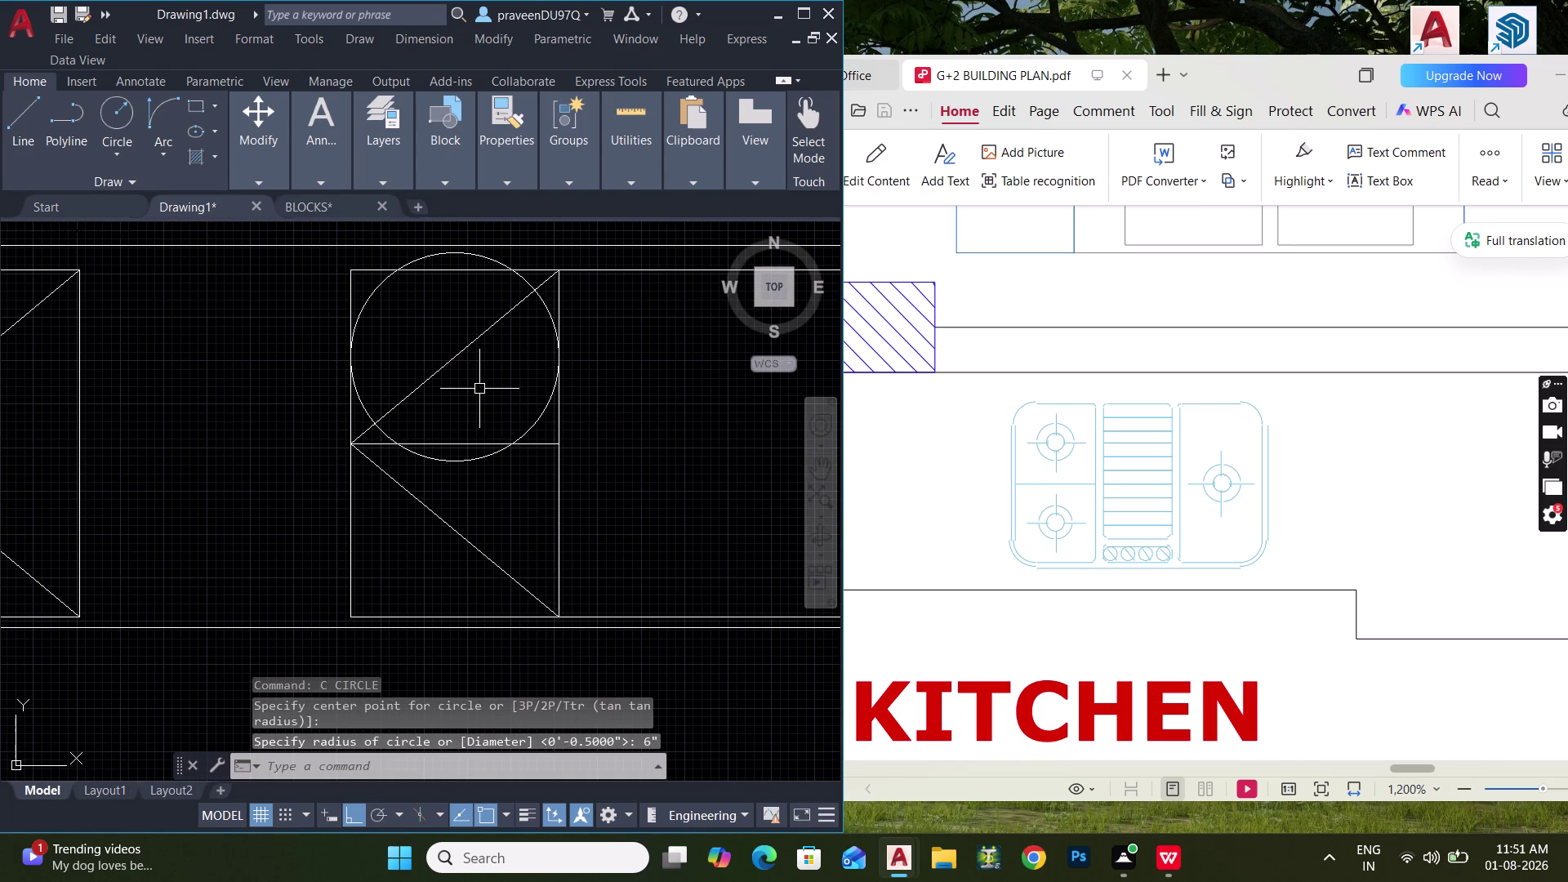
key(ctrl+z)
key(c)
key(space)
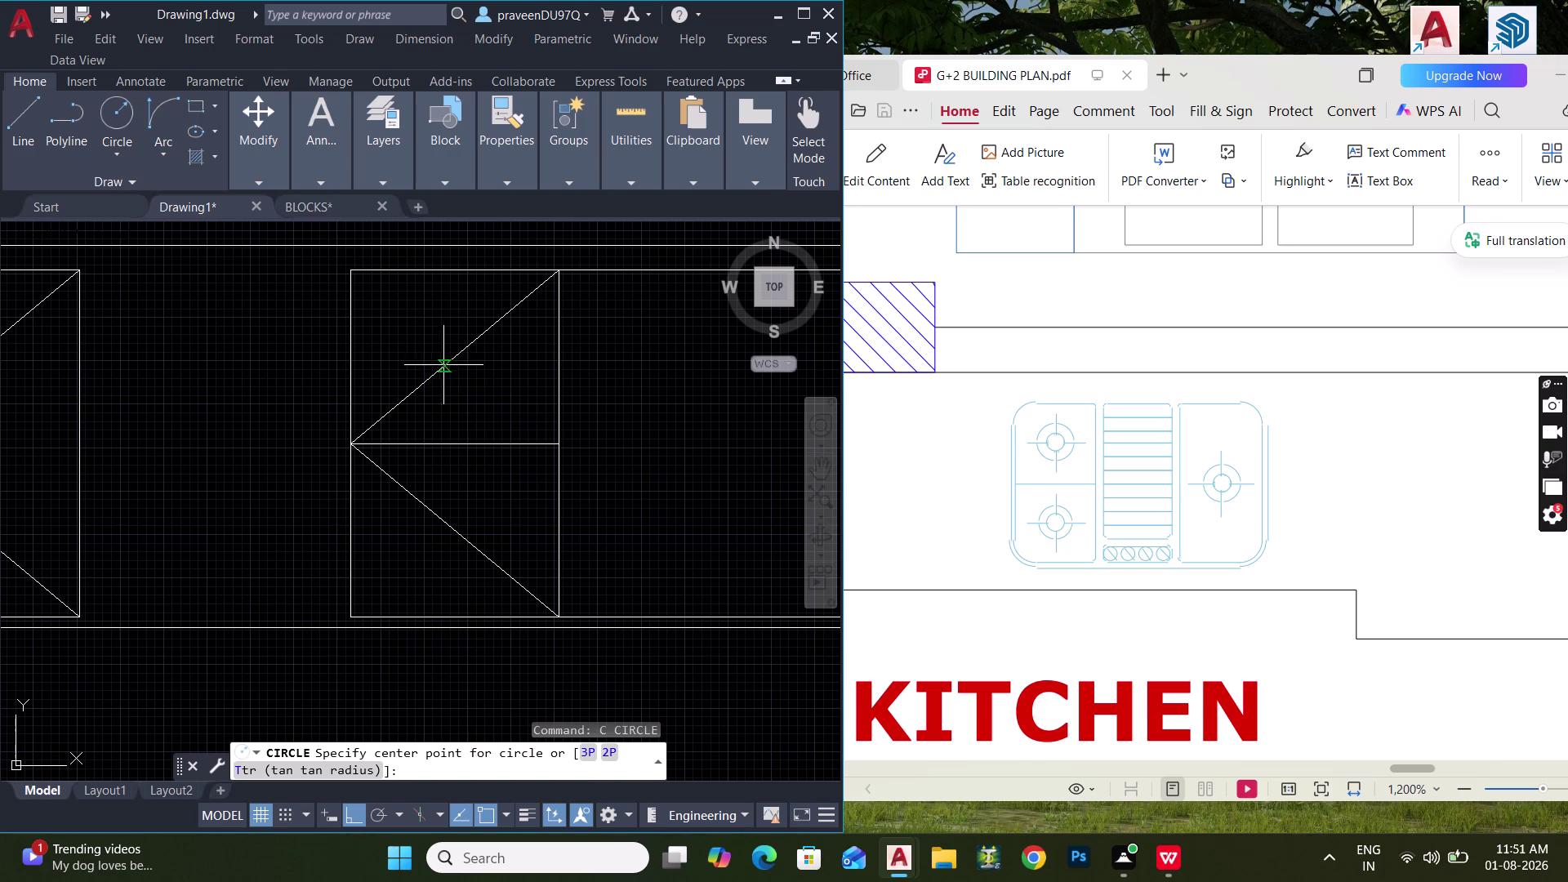
click(459, 352)
text(3")
key(Return)
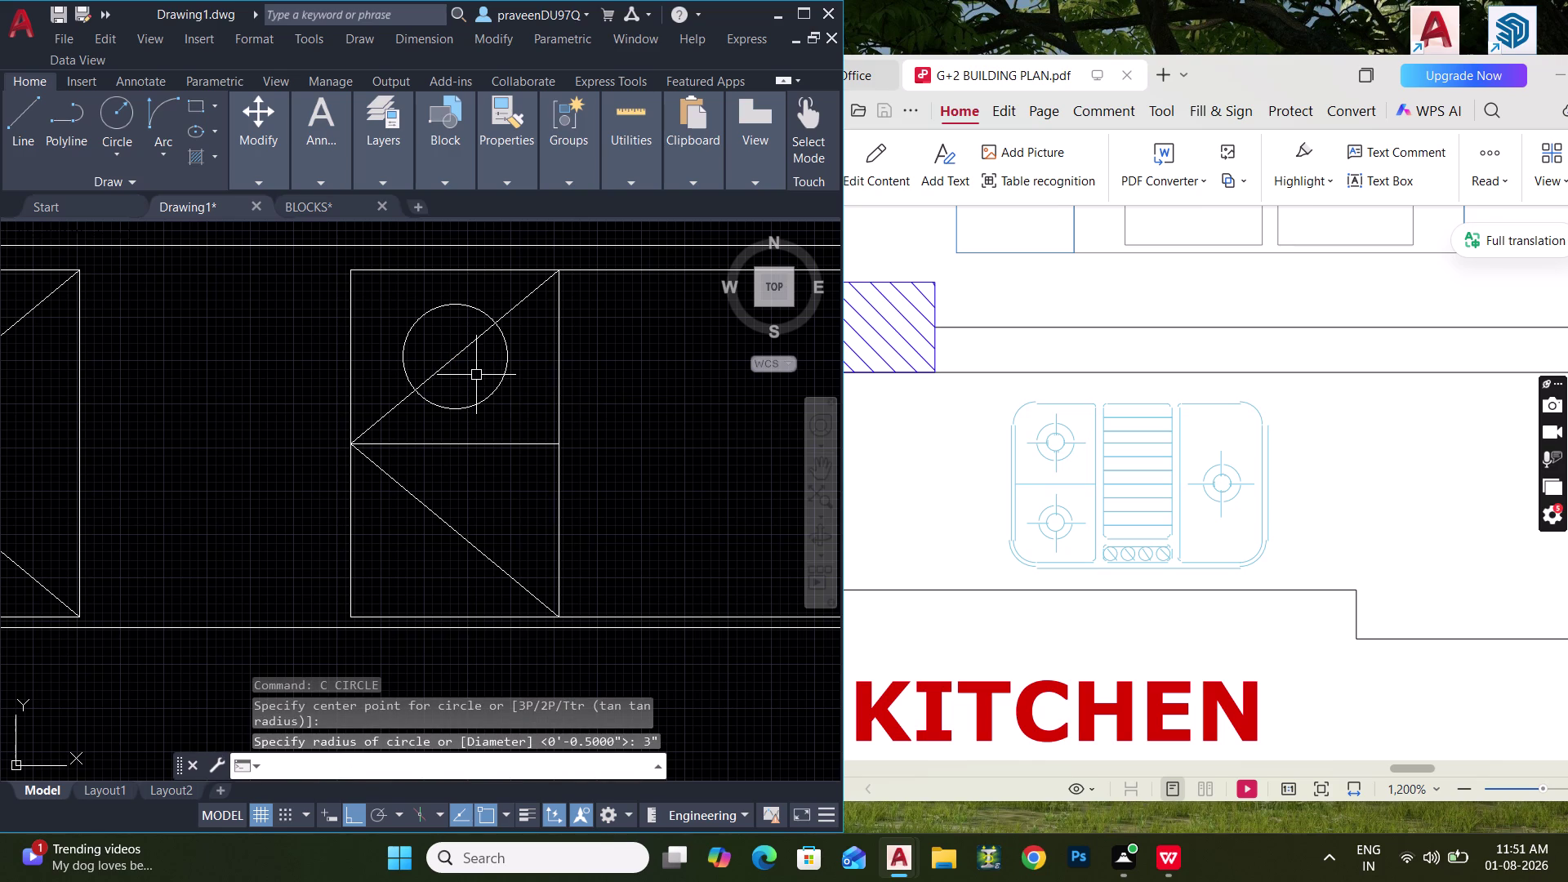
Add a concentric 1-inch-radius inner circle at the same centre.
text(C)
key(space)
click(456, 353)
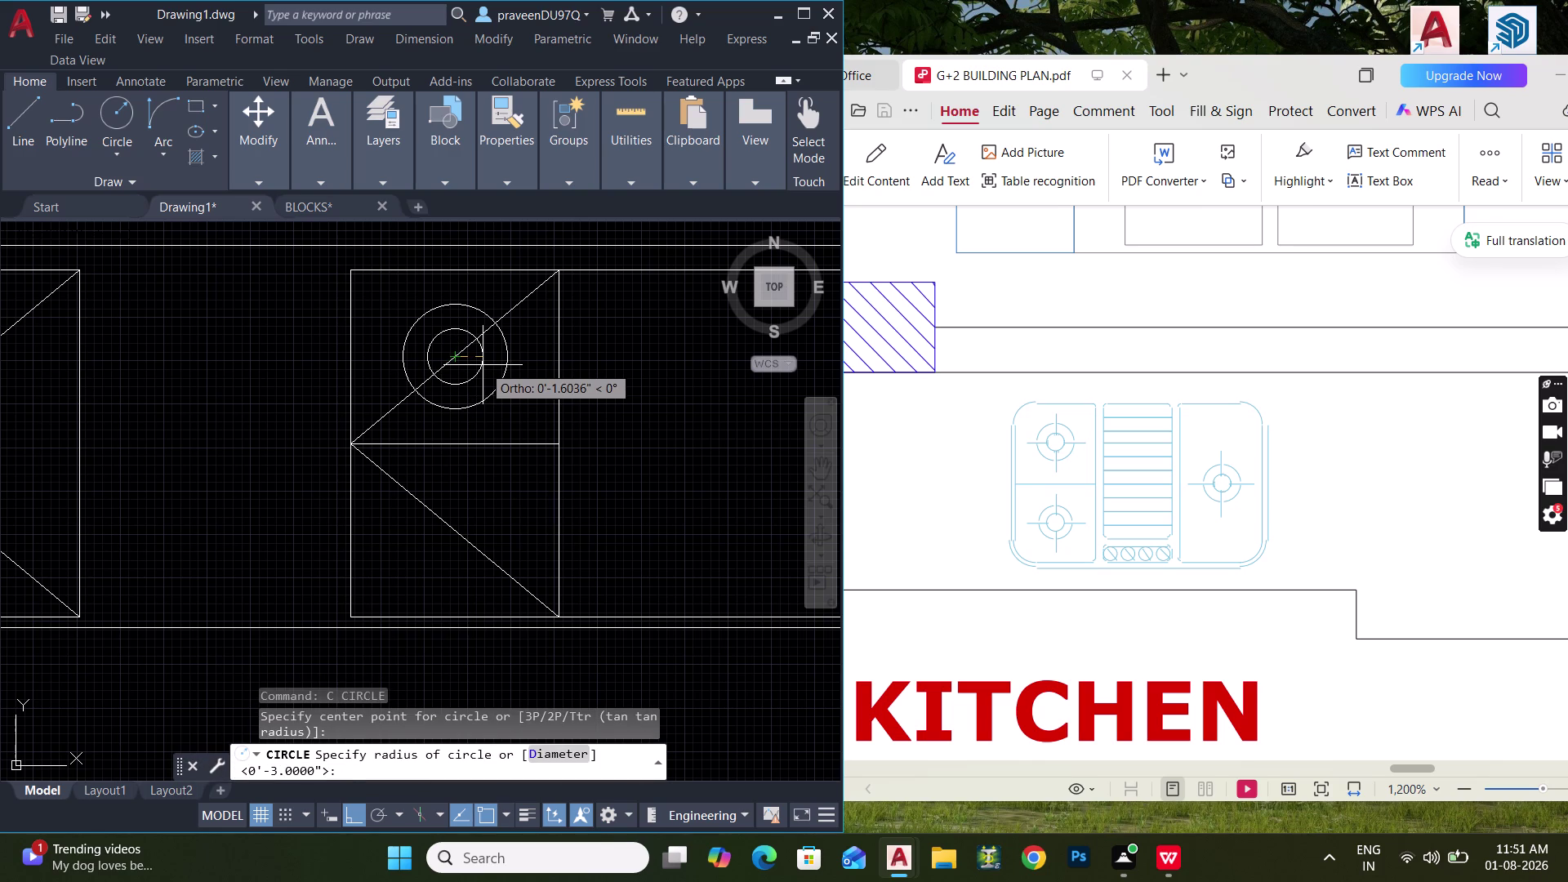
text(1")
key(Return)
key(Escape)
middle_drag(463, 369, 460, 396)
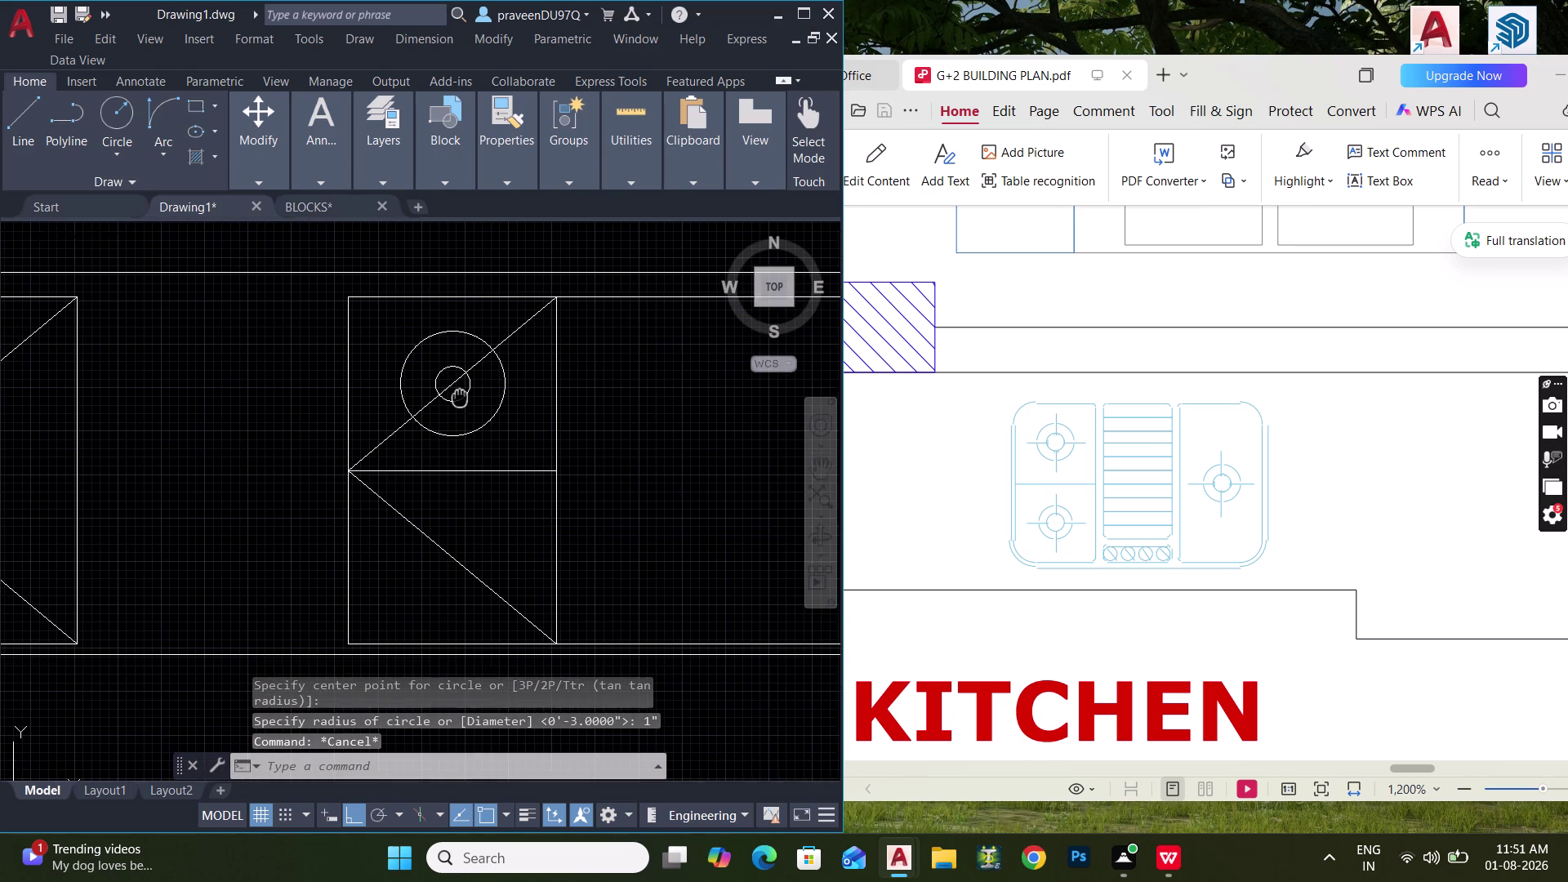
middle_drag(460, 396, 461, 399)
Draw a spoke line from the circles' centre to past the outer circle.
text(L)
key(space)
click(468, 390)
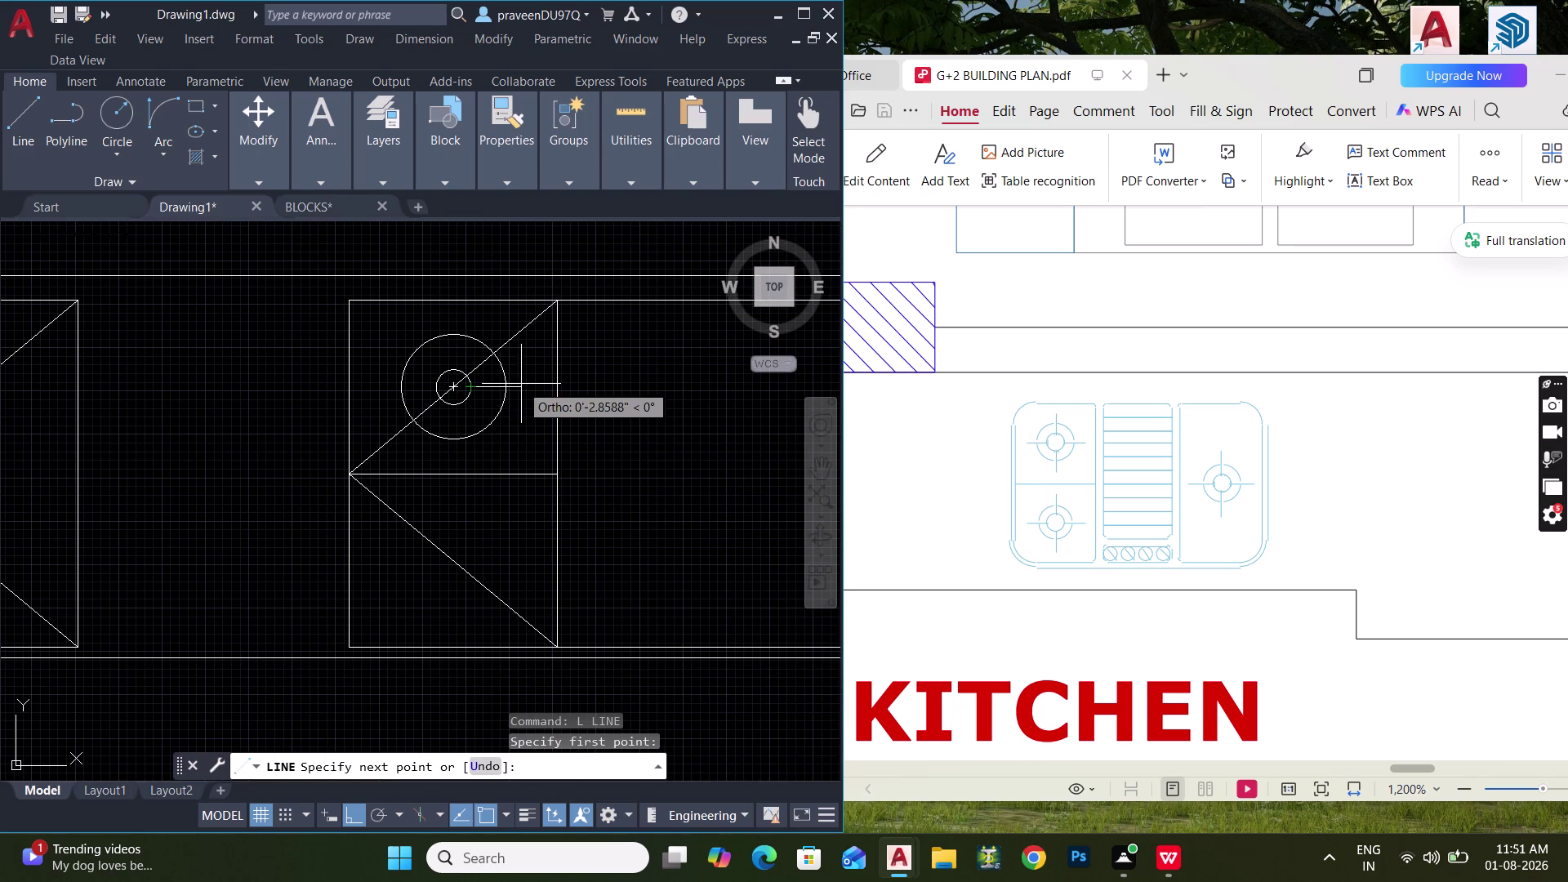
click(530, 384)
key(space)
key(space)
key(Escape)
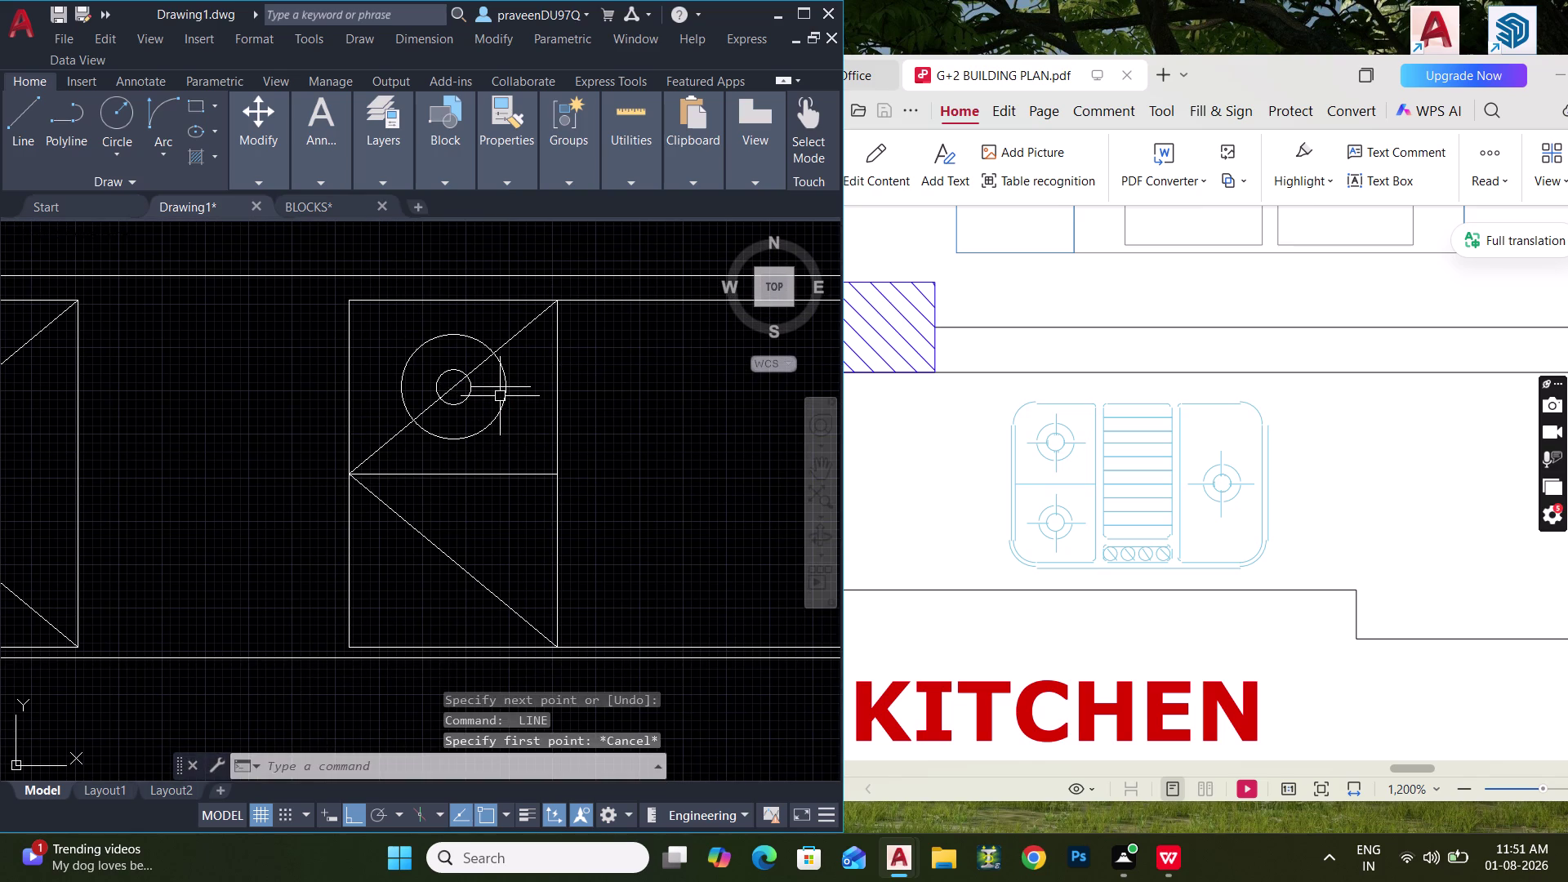
Polar-array the spoke around the circles' centre into four spokes.
click(497, 393)
click(494, 385)
text(ARV)
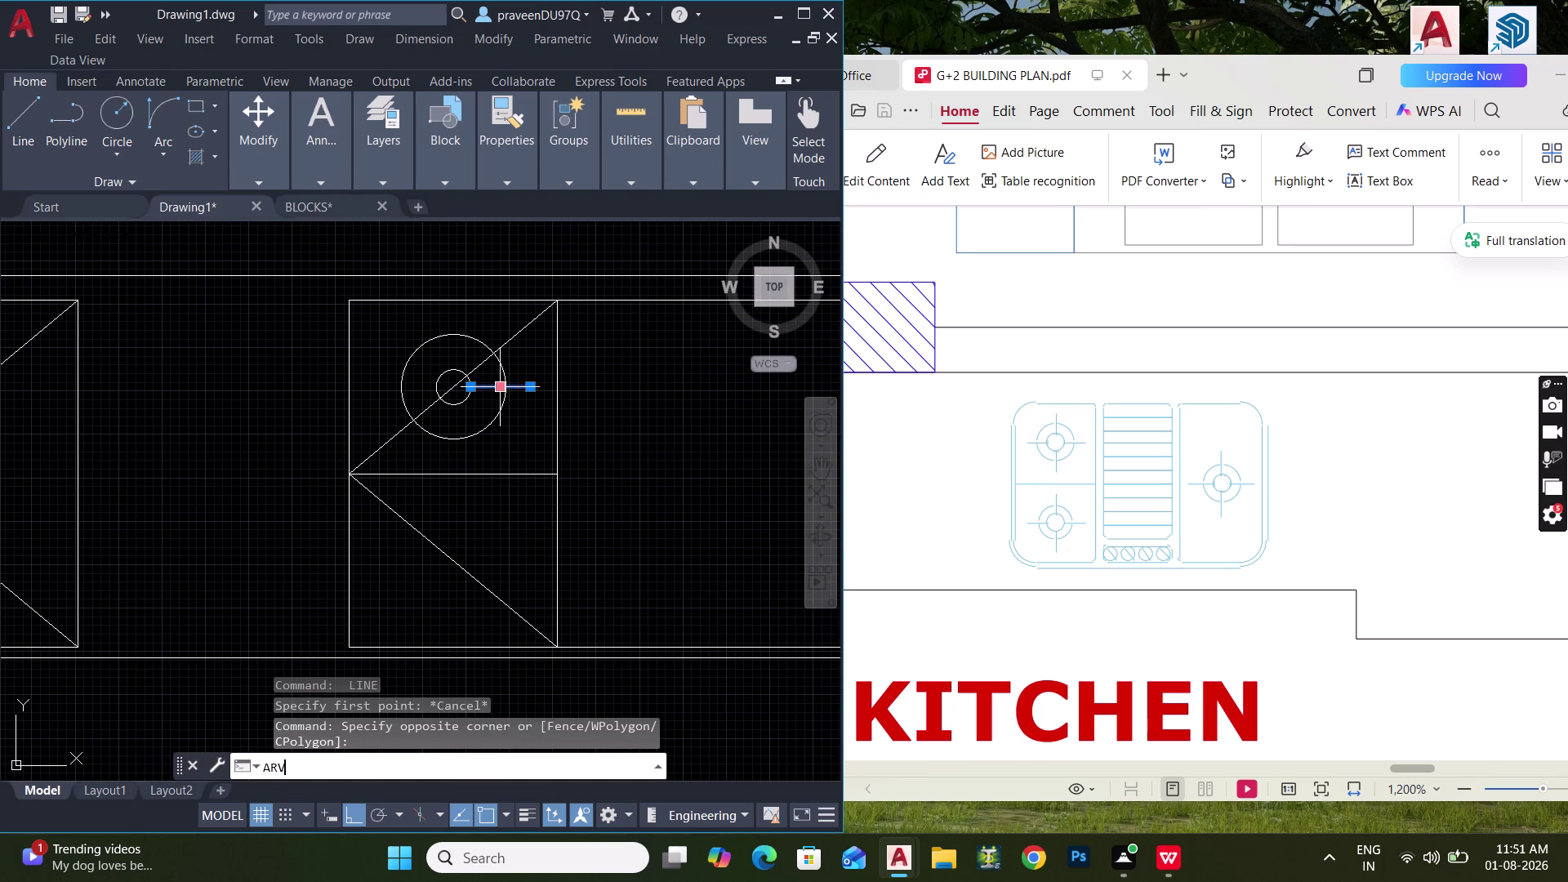
click(406, 594)
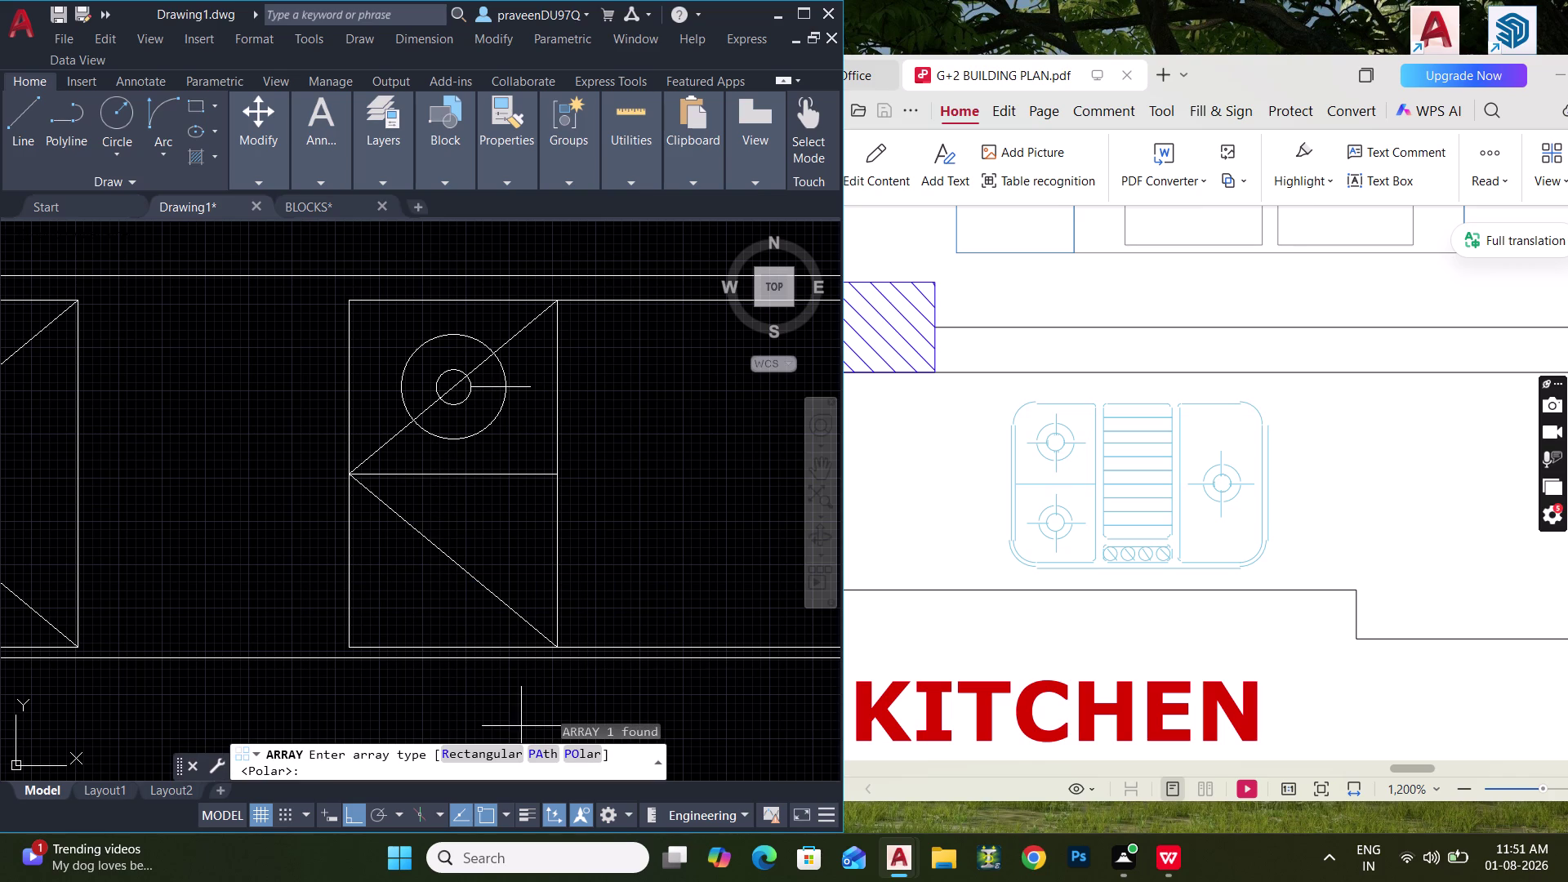
click(585, 751)
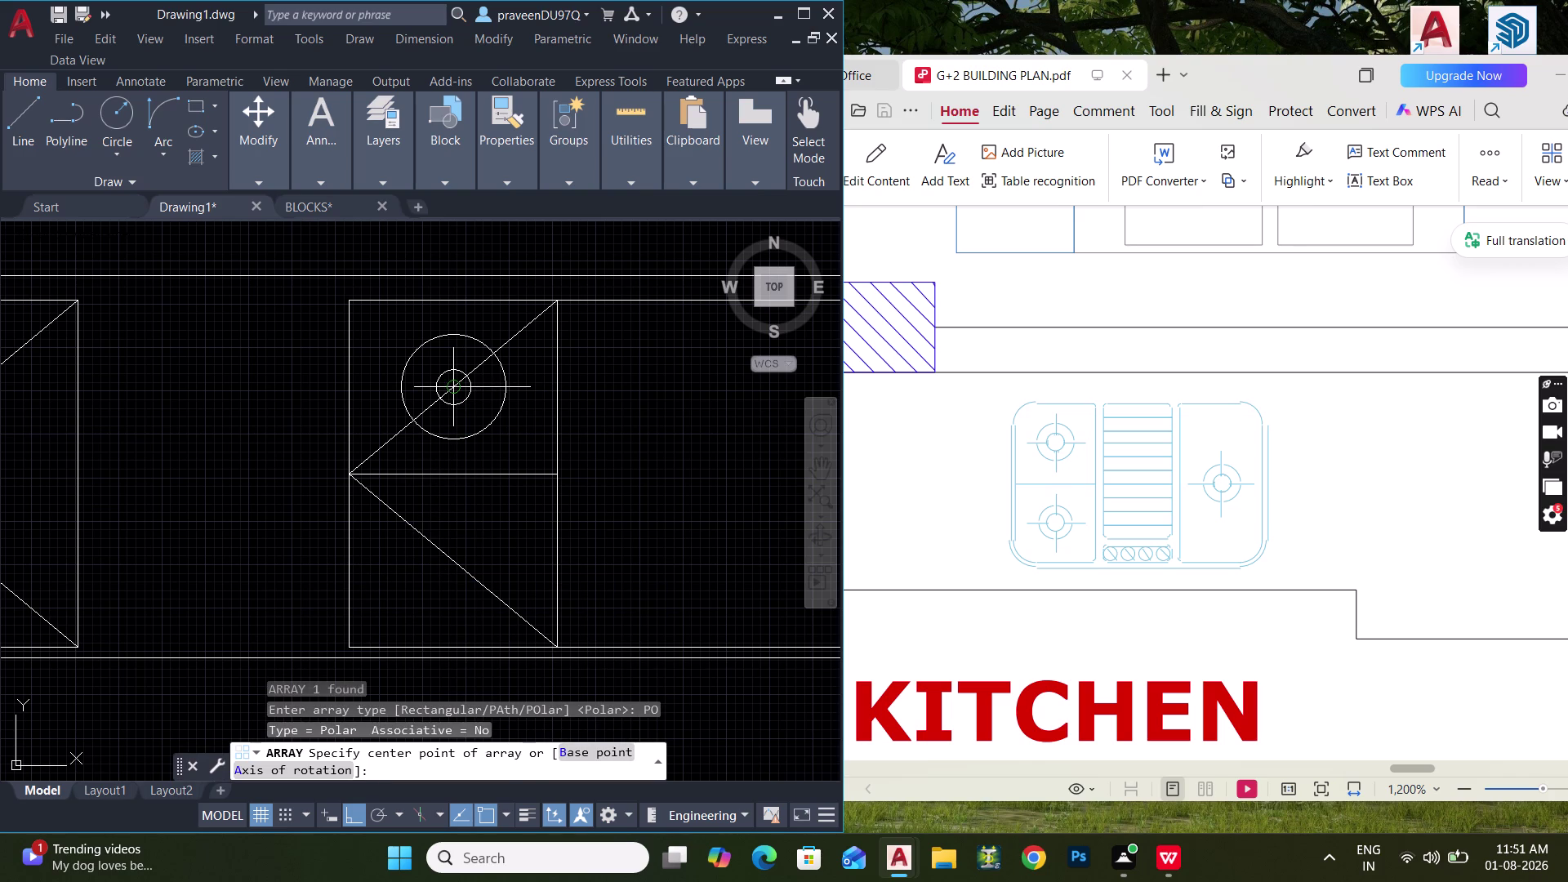
click(458, 389)
drag(194, 106, 99, 116)
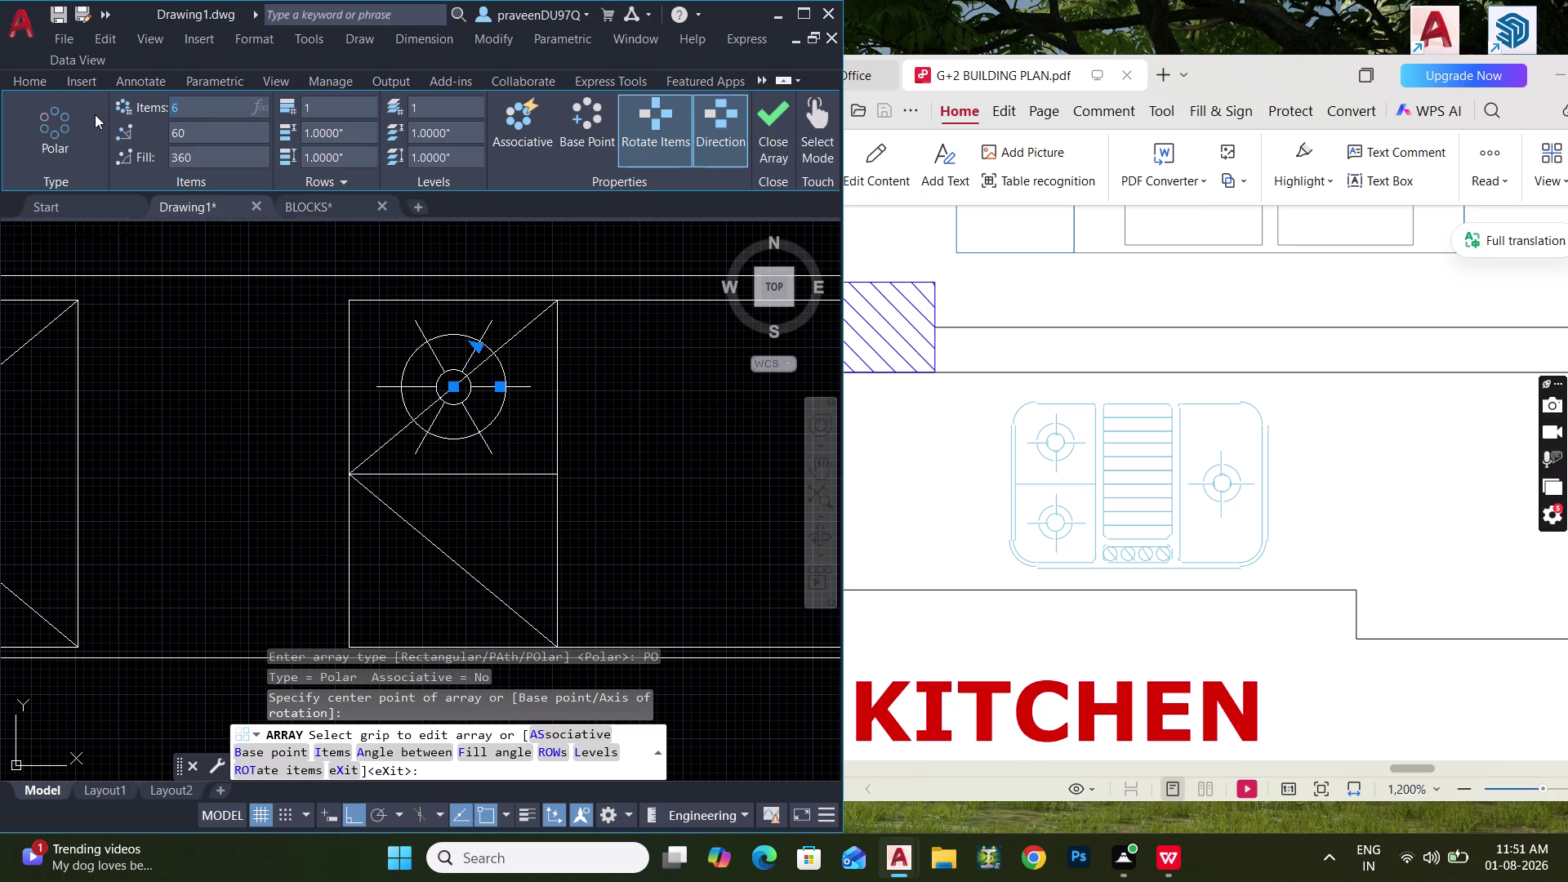
key(4)
key(Return)
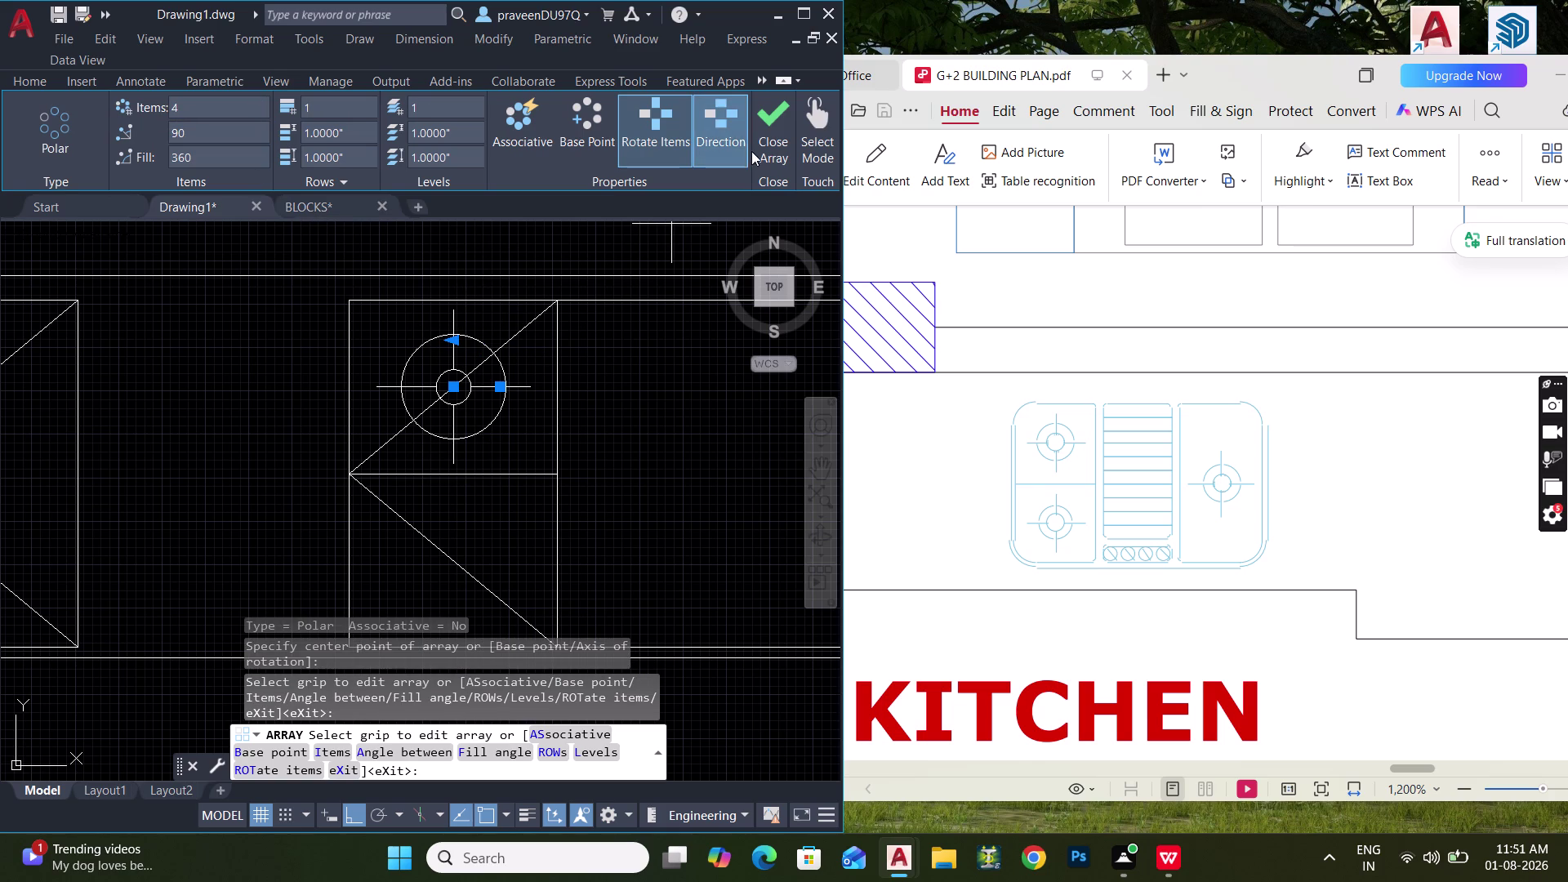
click(769, 122)
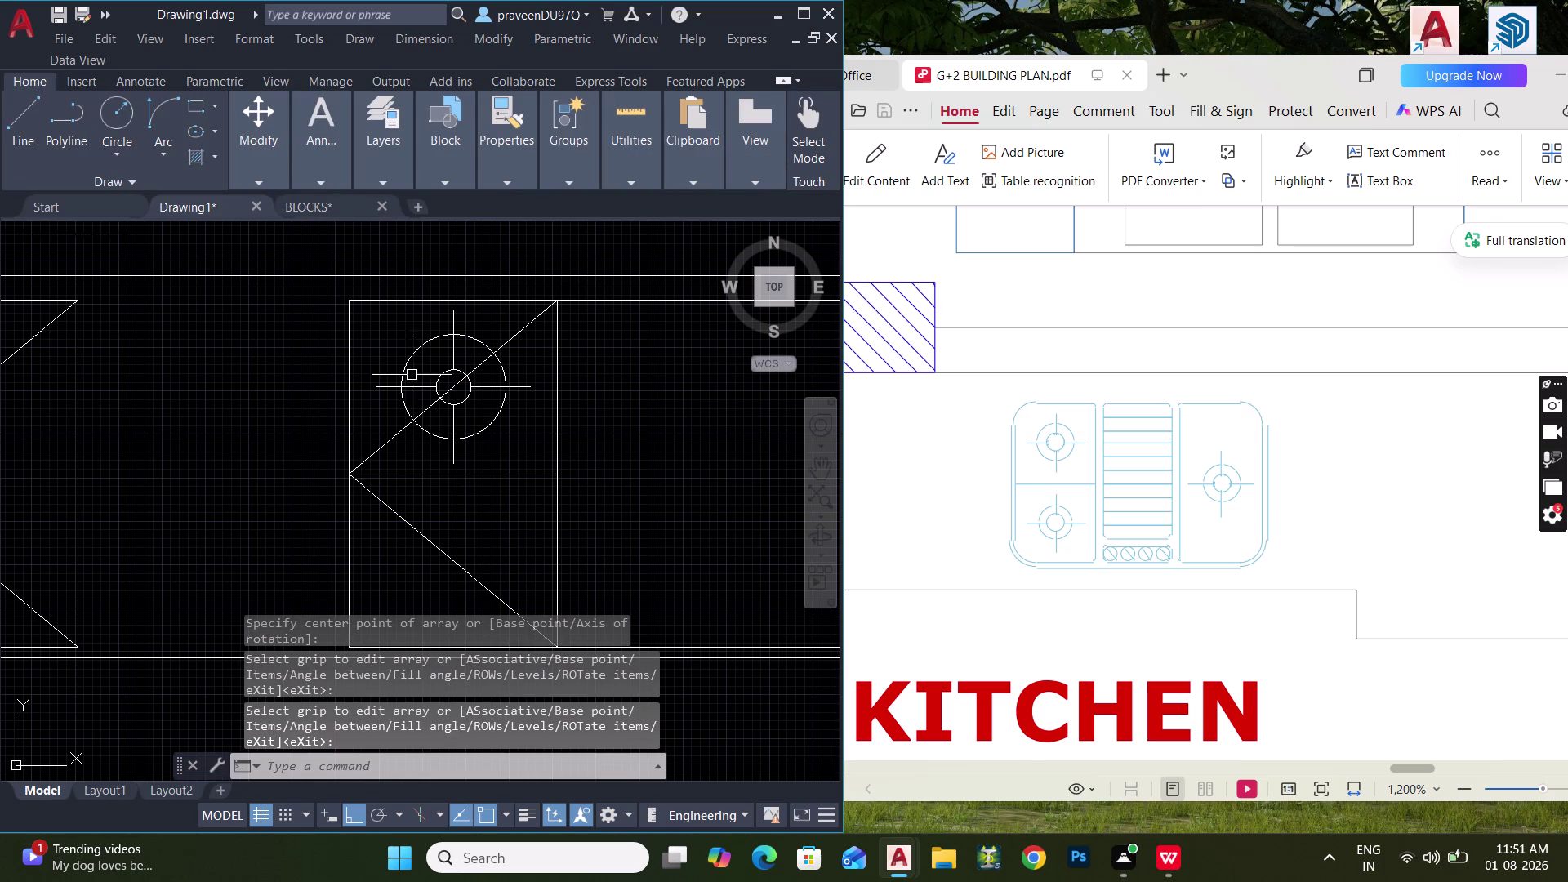
Delete the upper diagonal line of the rectangle.
scroll(up, 3)
drag(581, 330, 568, 313)
click(555, 292)
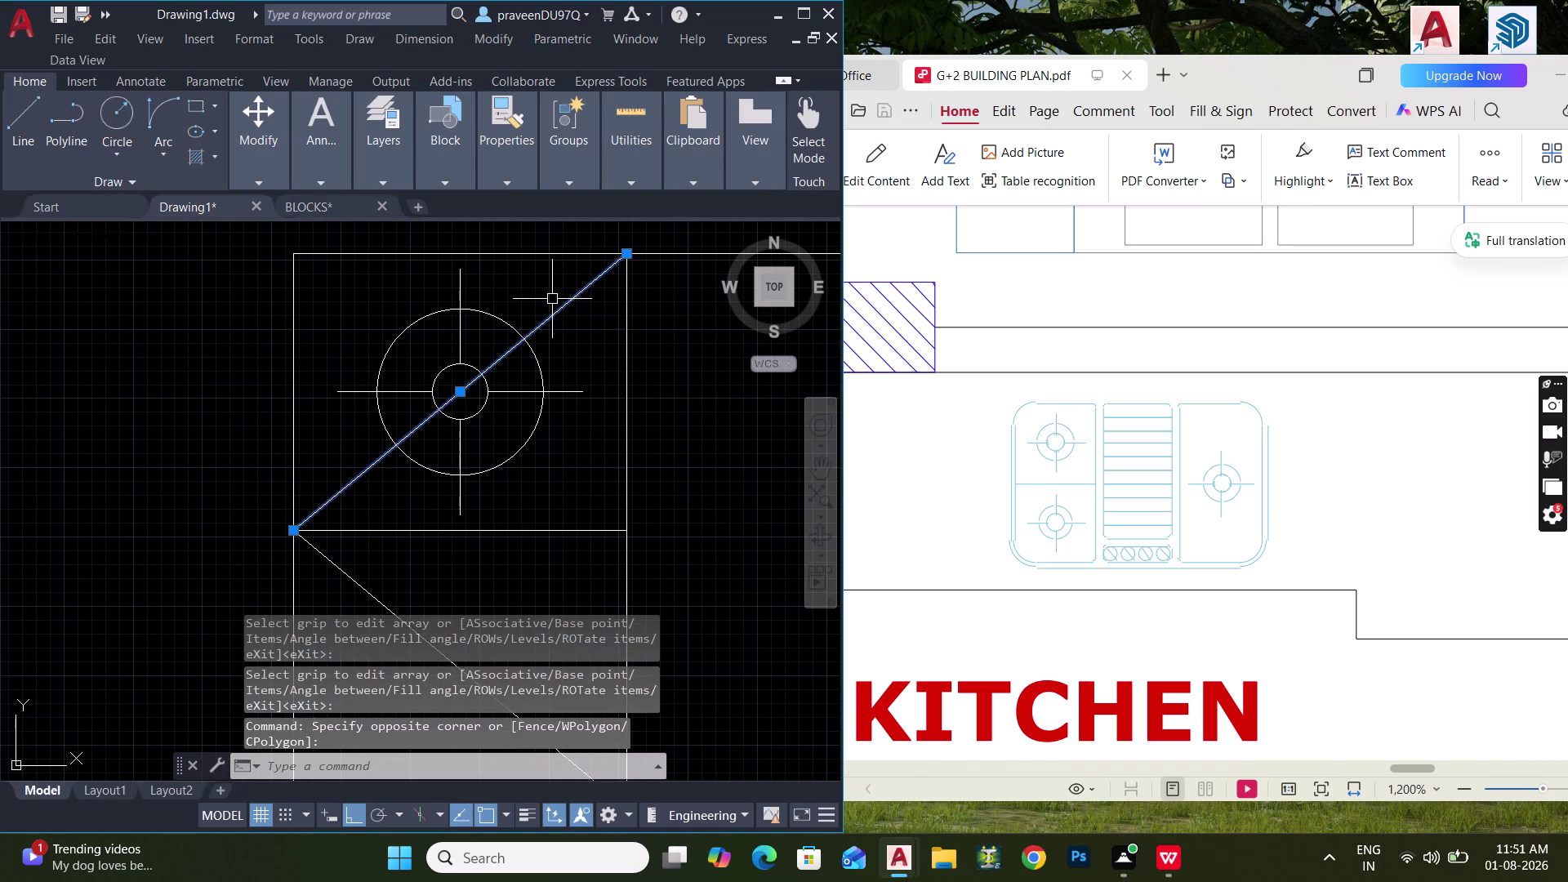
key(Delete)
Copy the whole burner from its centre into the lower half.
scroll(down, 3)
drag(543, 433, 513, 406)
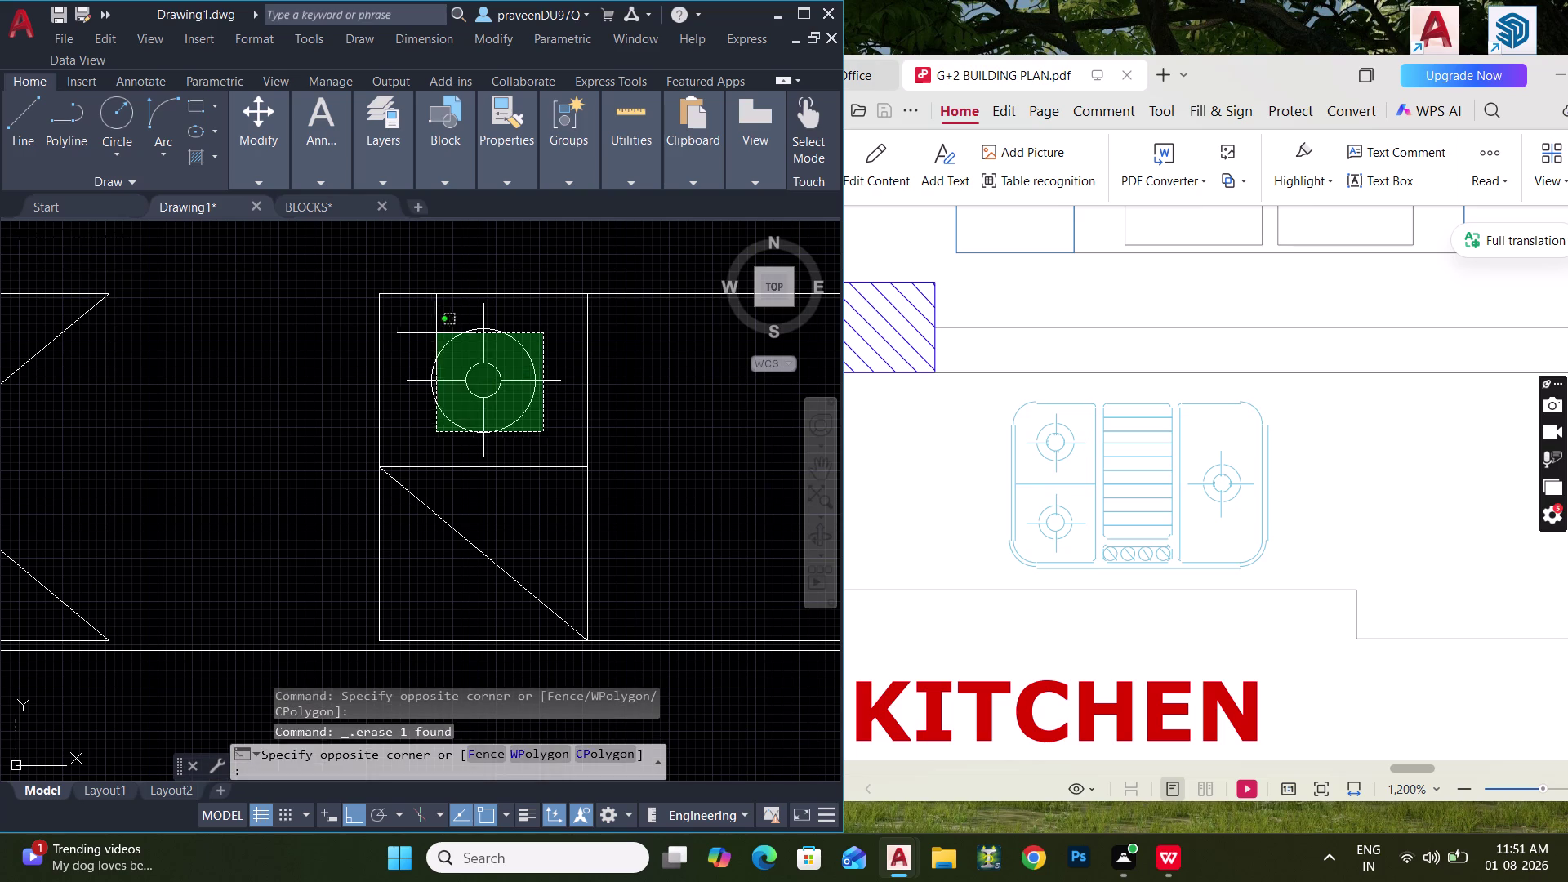
click(427, 333)
key(c)
text(O)
key(space)
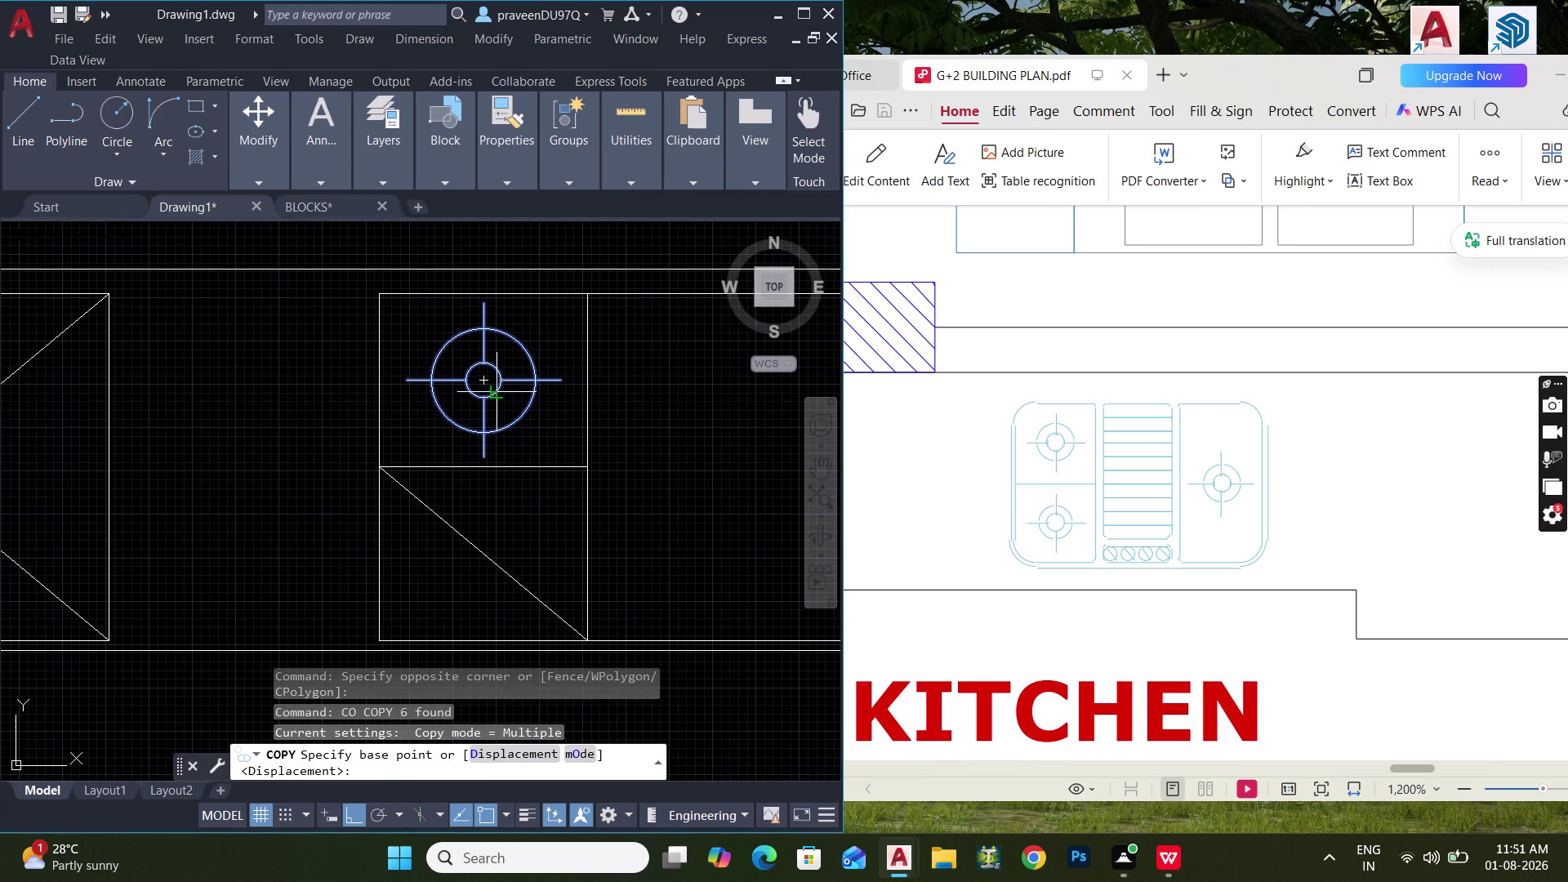
click(483, 381)
click(483, 551)
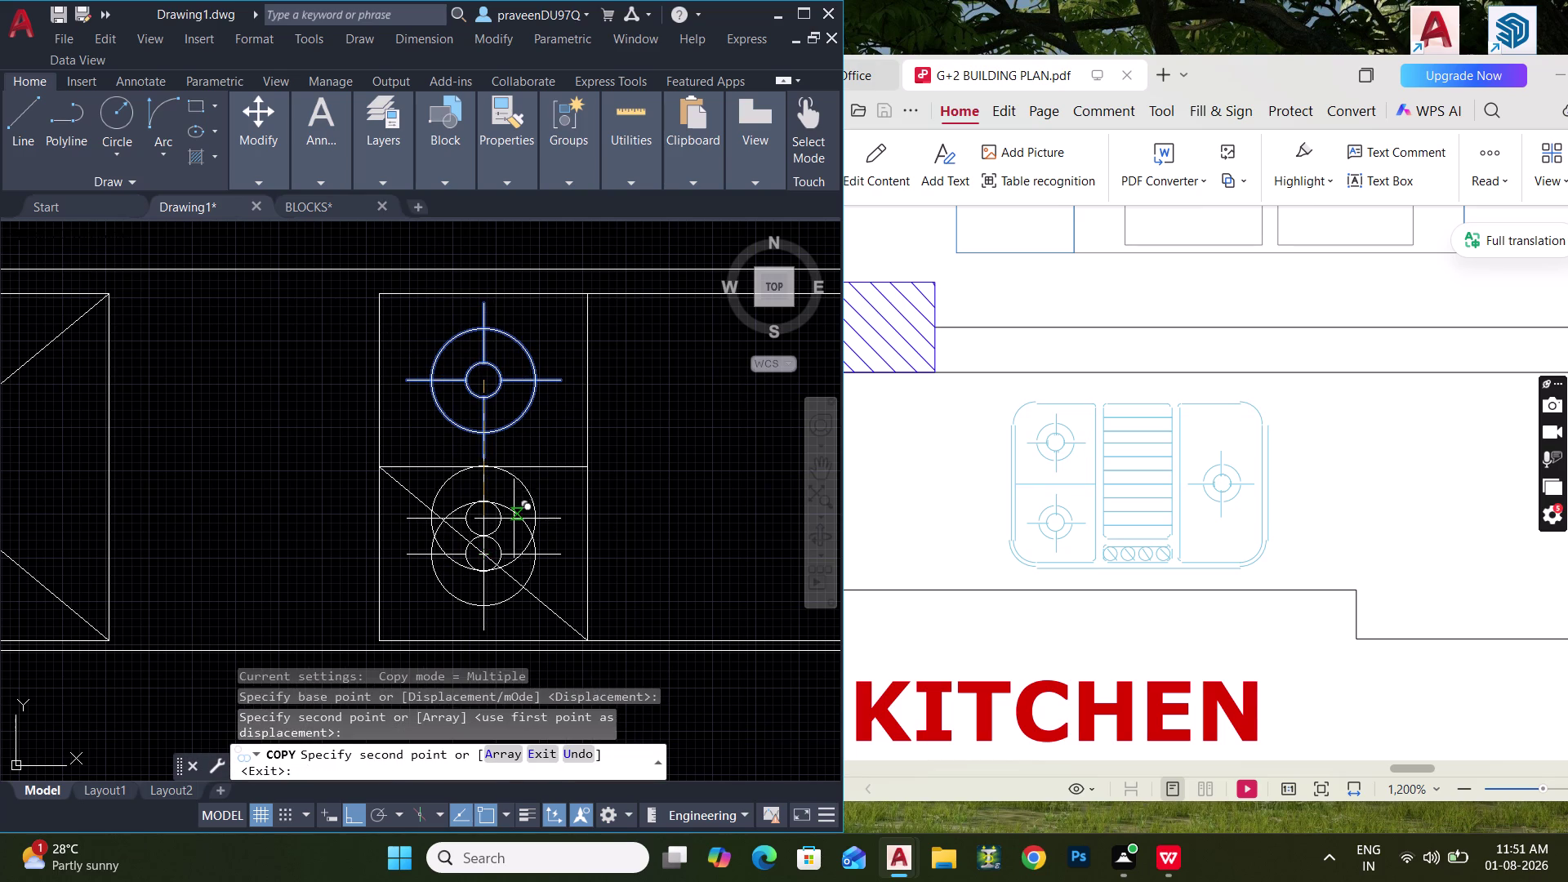
key(Escape)
click(430, 499)
Erase the stray unwanted object near the burners.
click(408, 508)
key(Delete)
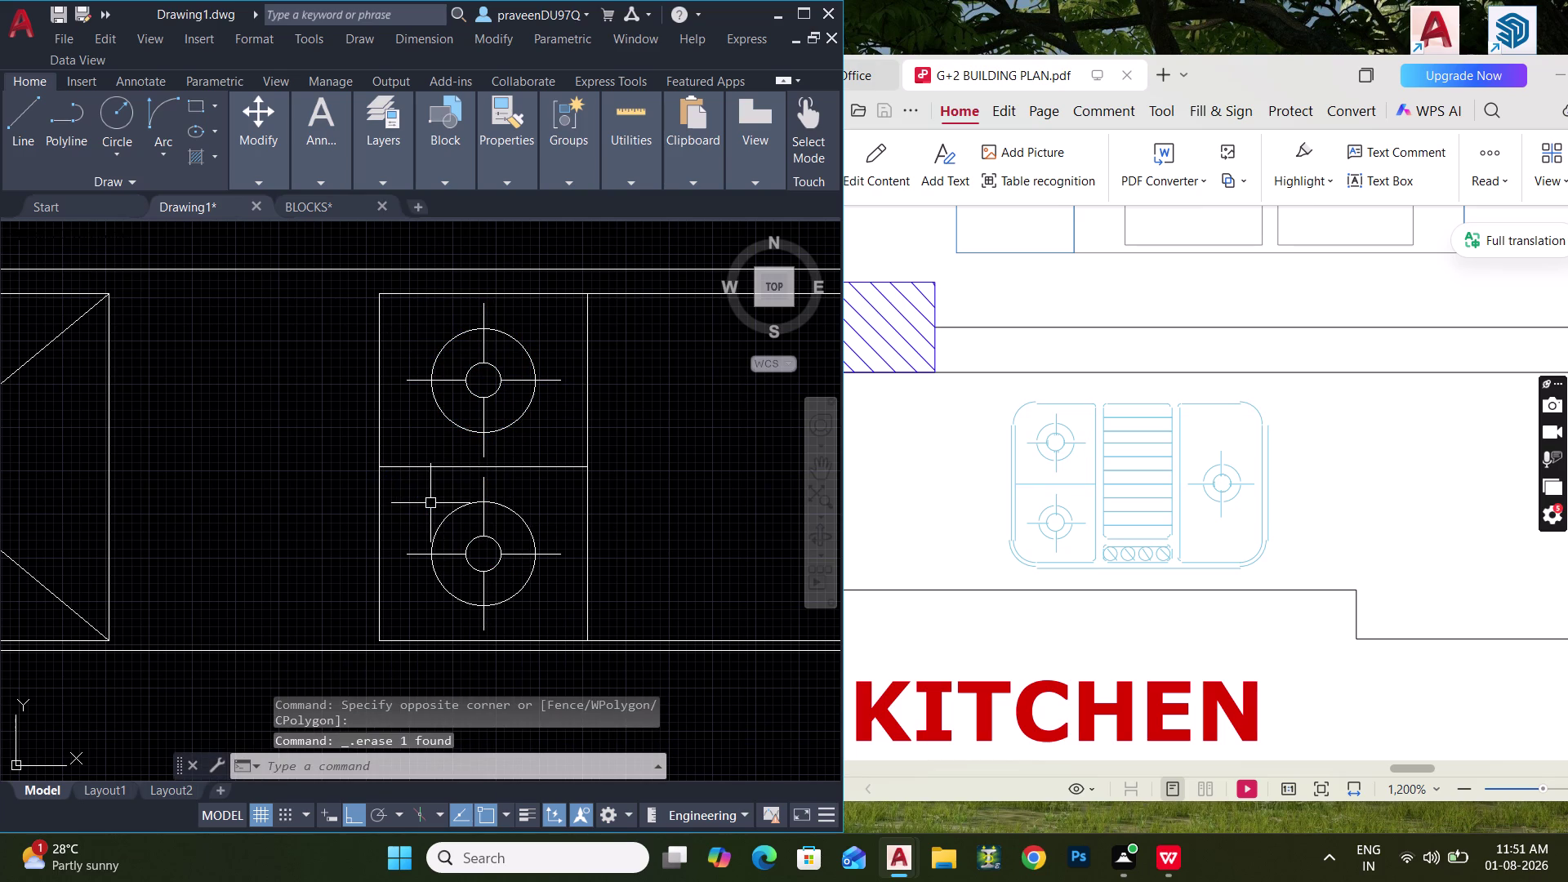
scroll(down, 3)
middle_drag(536, 504, 517, 442)
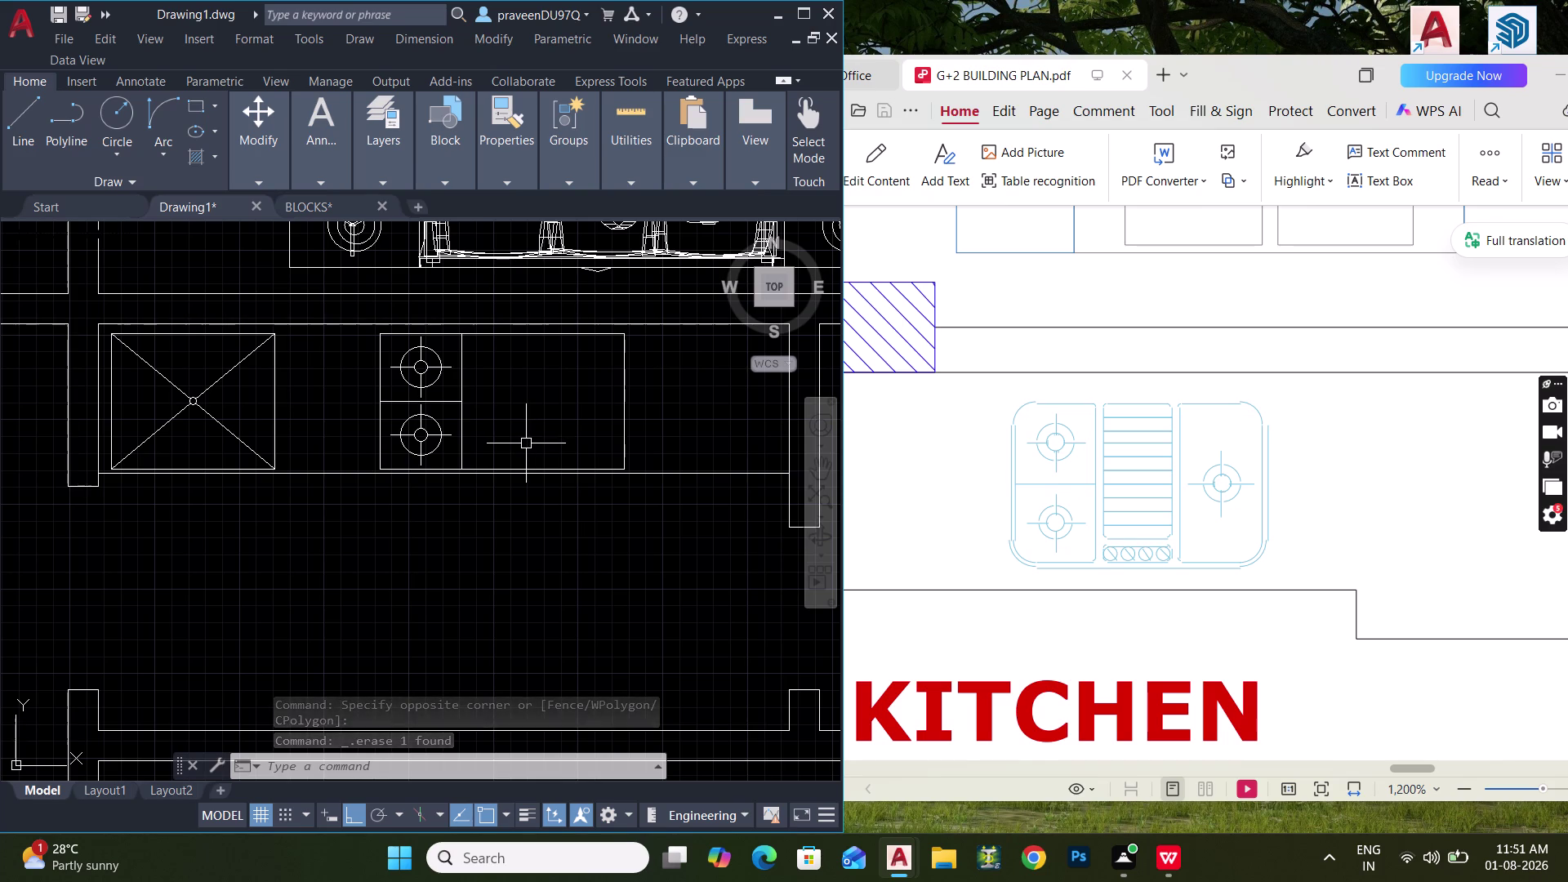
scroll(up, 3)
Draw the tall sink rectangle beside the burners.
text(RE)
key(c)
key(space)
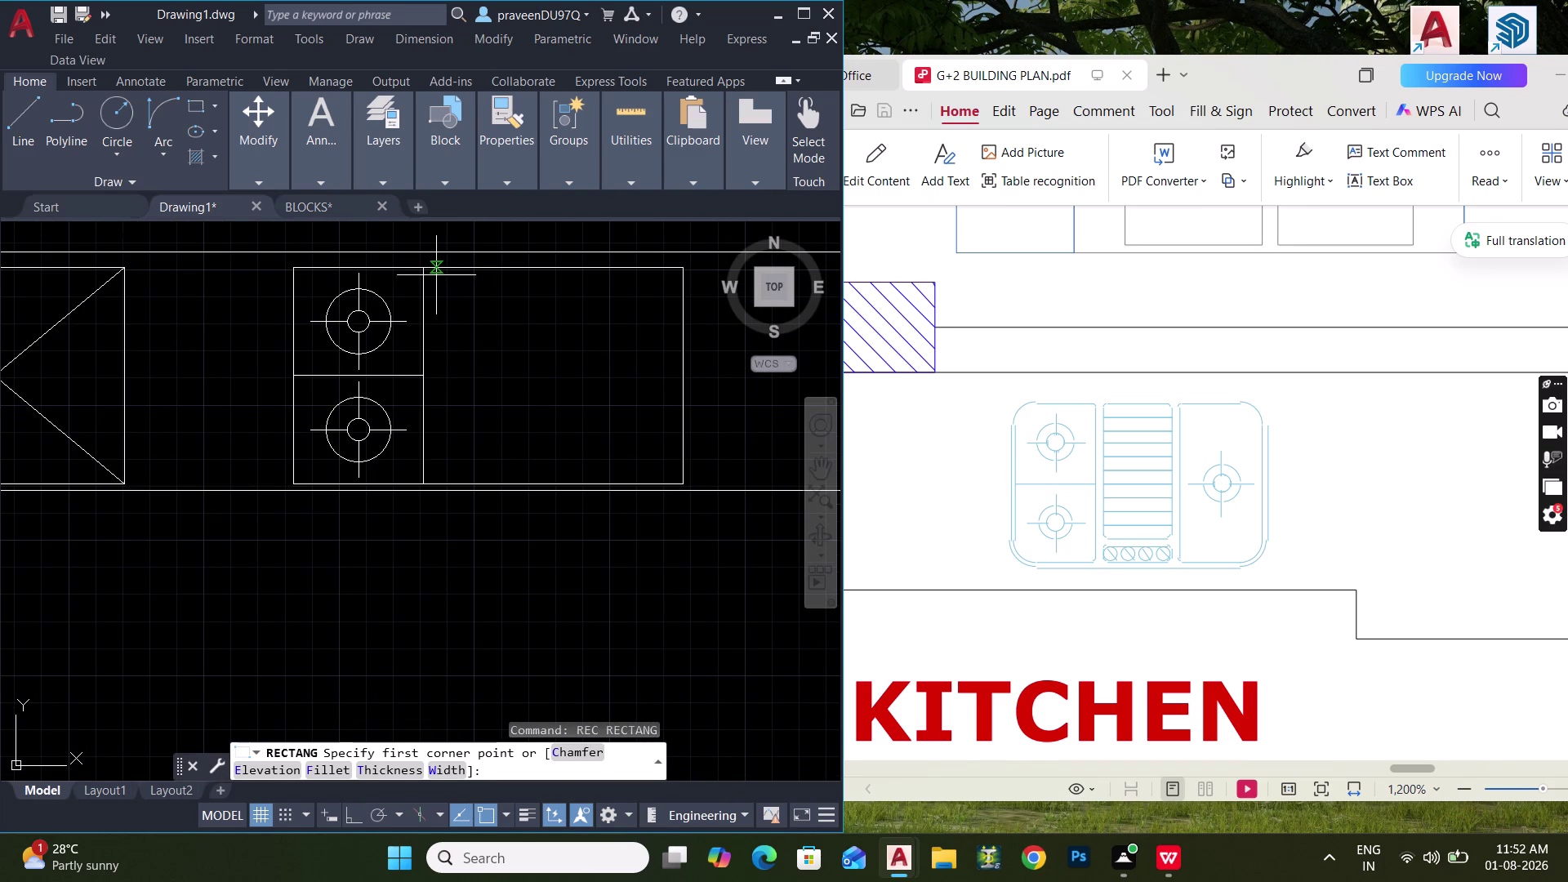
scroll(up, 3)
click(427, 266)
scroll(down, 3)
middle_drag(612, 473, 591, 438)
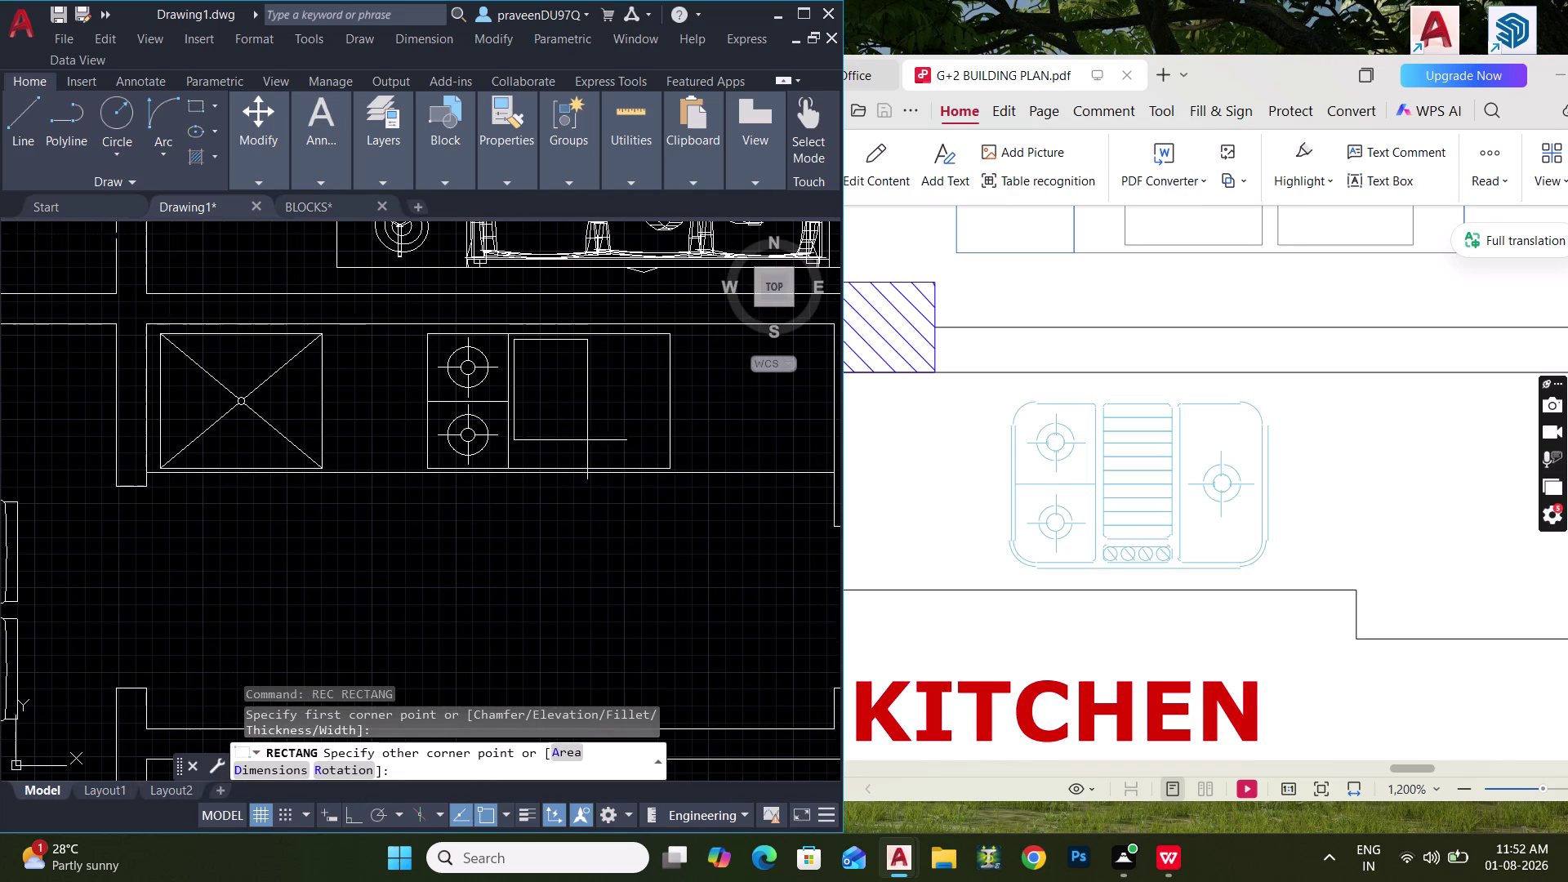
click(597, 452)
key(Escape)
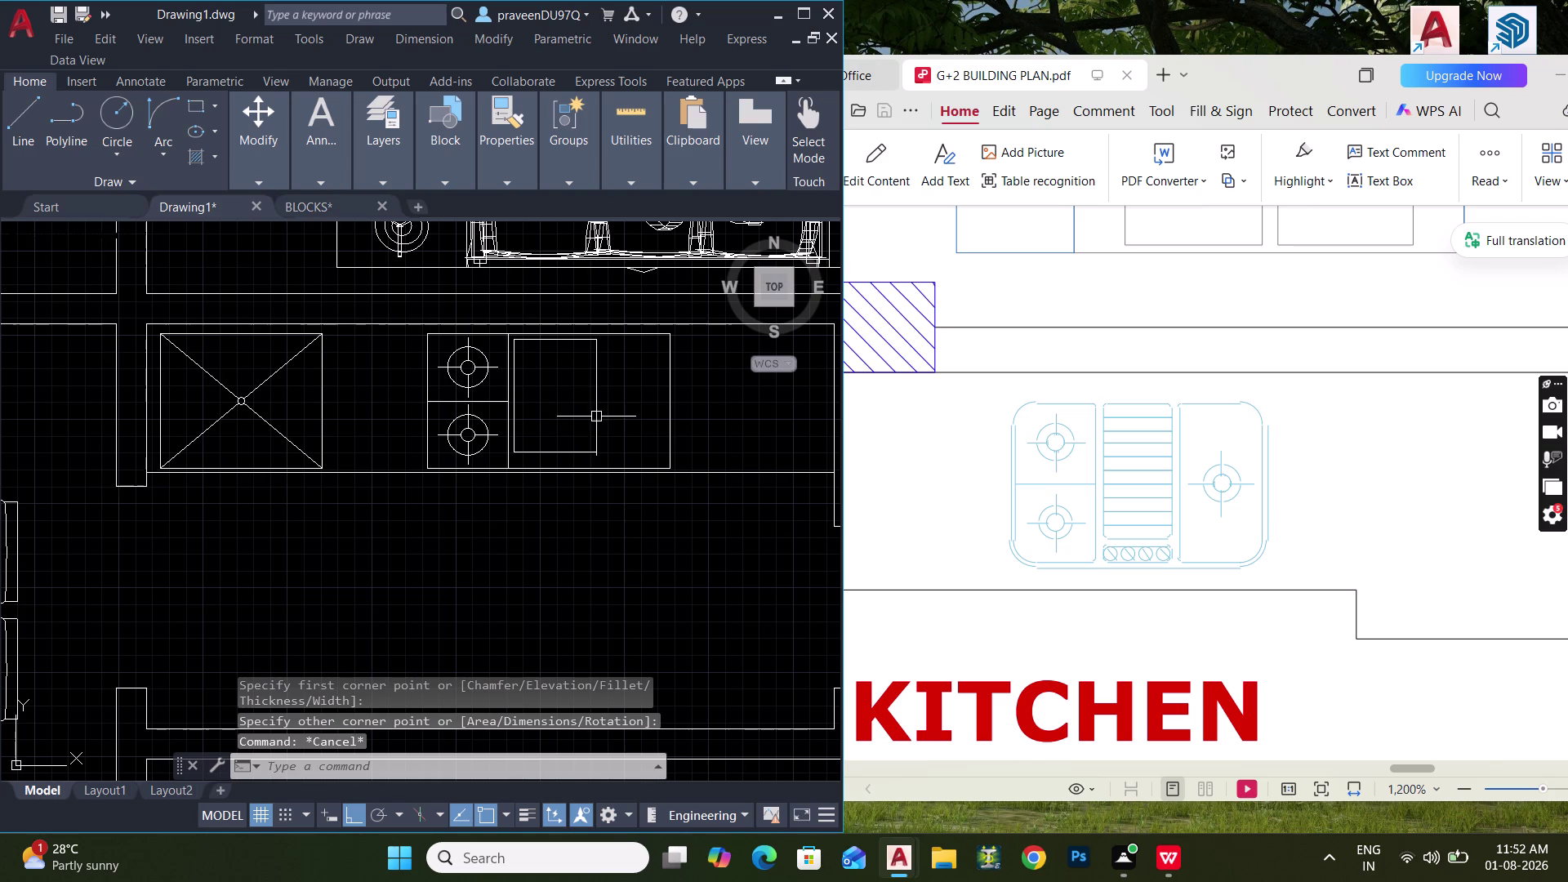
Narrow the sink rectangle by stretching its edge with a grip.
drag(614, 412, 604, 411)
click(576, 390)
scroll(up, 3)
click(590, 397)
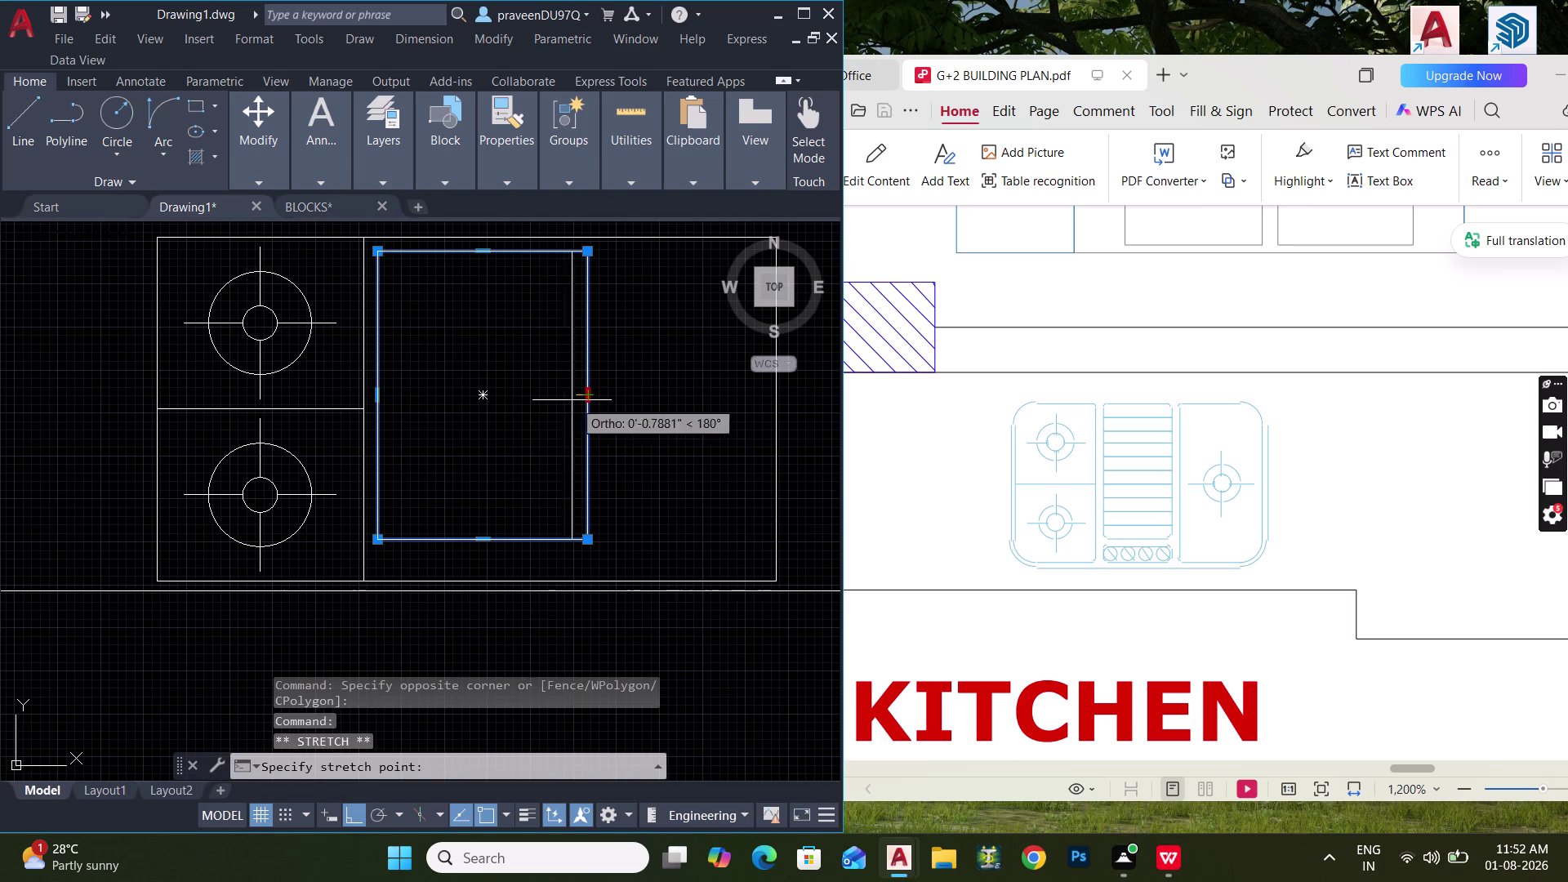
click(562, 399)
key(Escape)
middle_drag(580, 406, 527, 432)
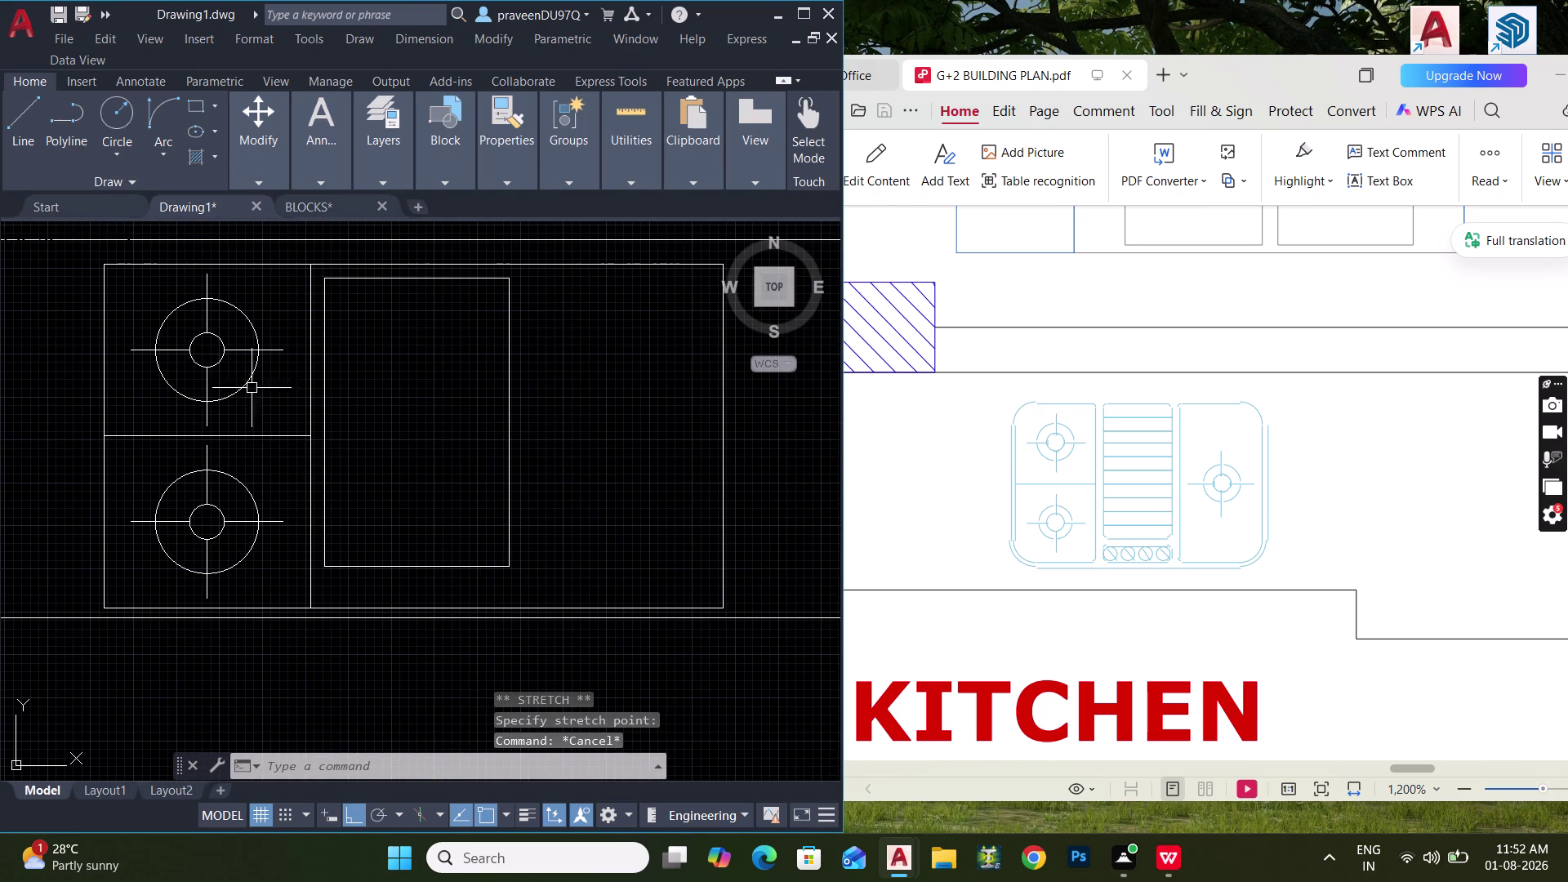
drag(284, 406, 248, 378)
key(Escape)
key(Escape)
Draw a diagonal line from the platform's top-right corner to its bottom edge.
text(L)
key(space)
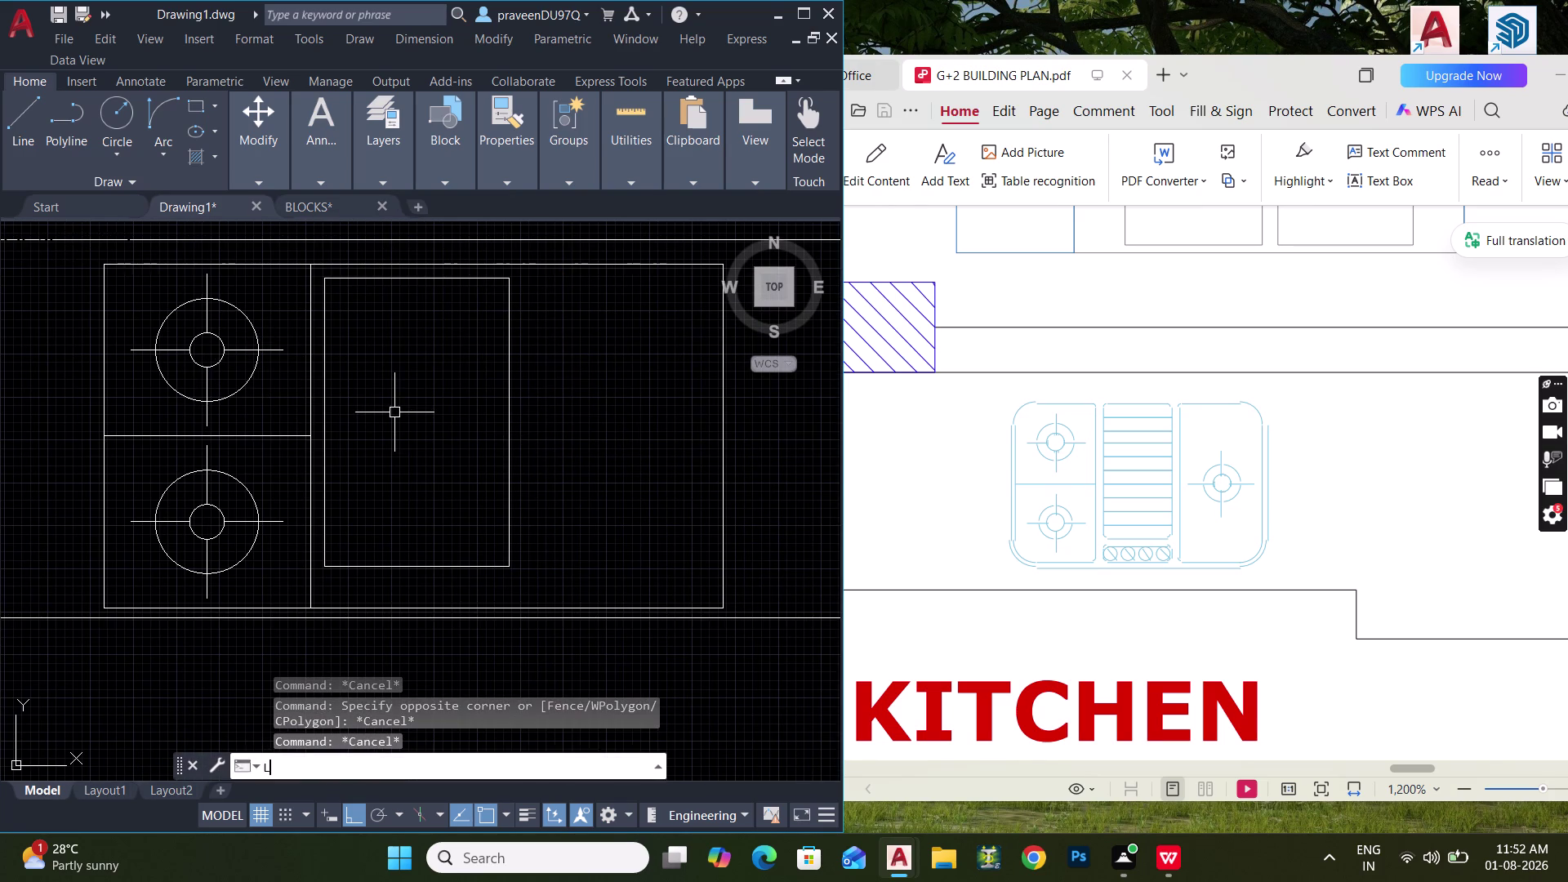
middle_drag(660, 294, 571, 316)
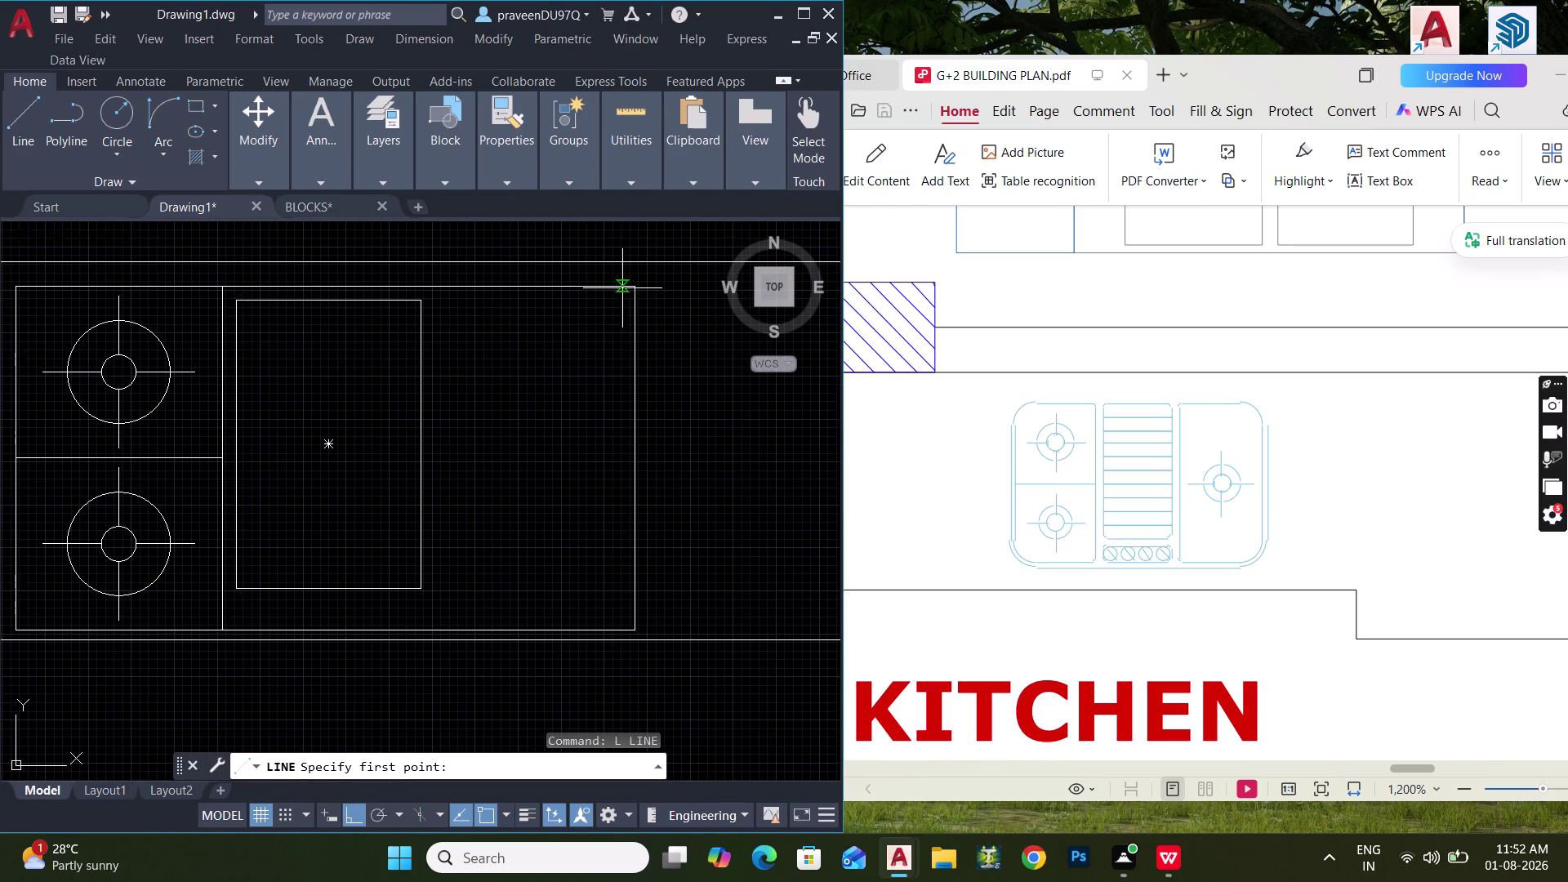
click(634, 288)
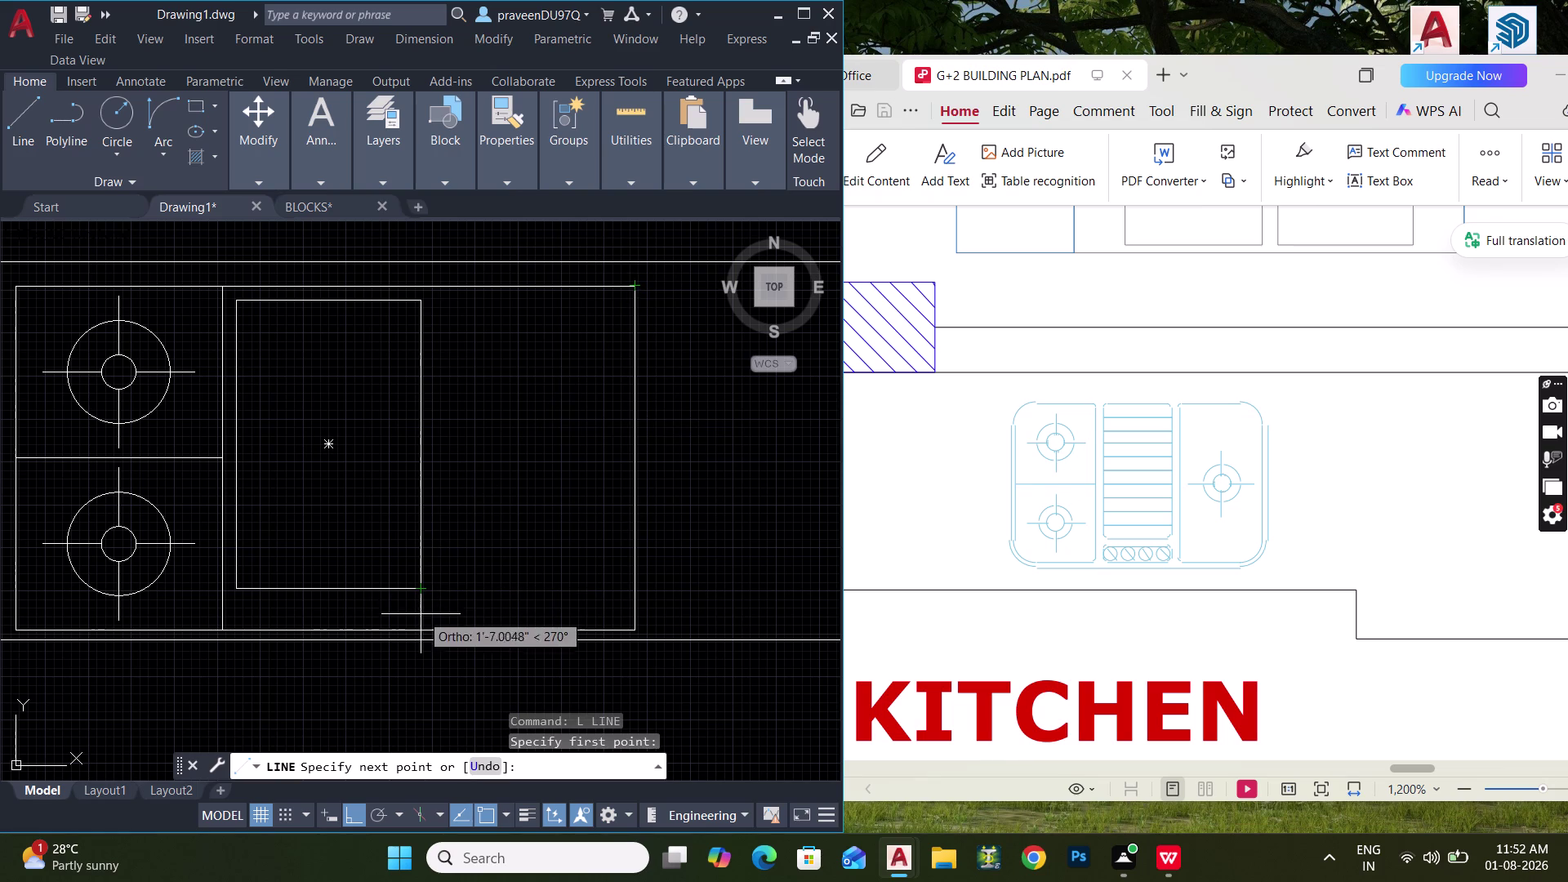
click(420, 625)
key(Escape)
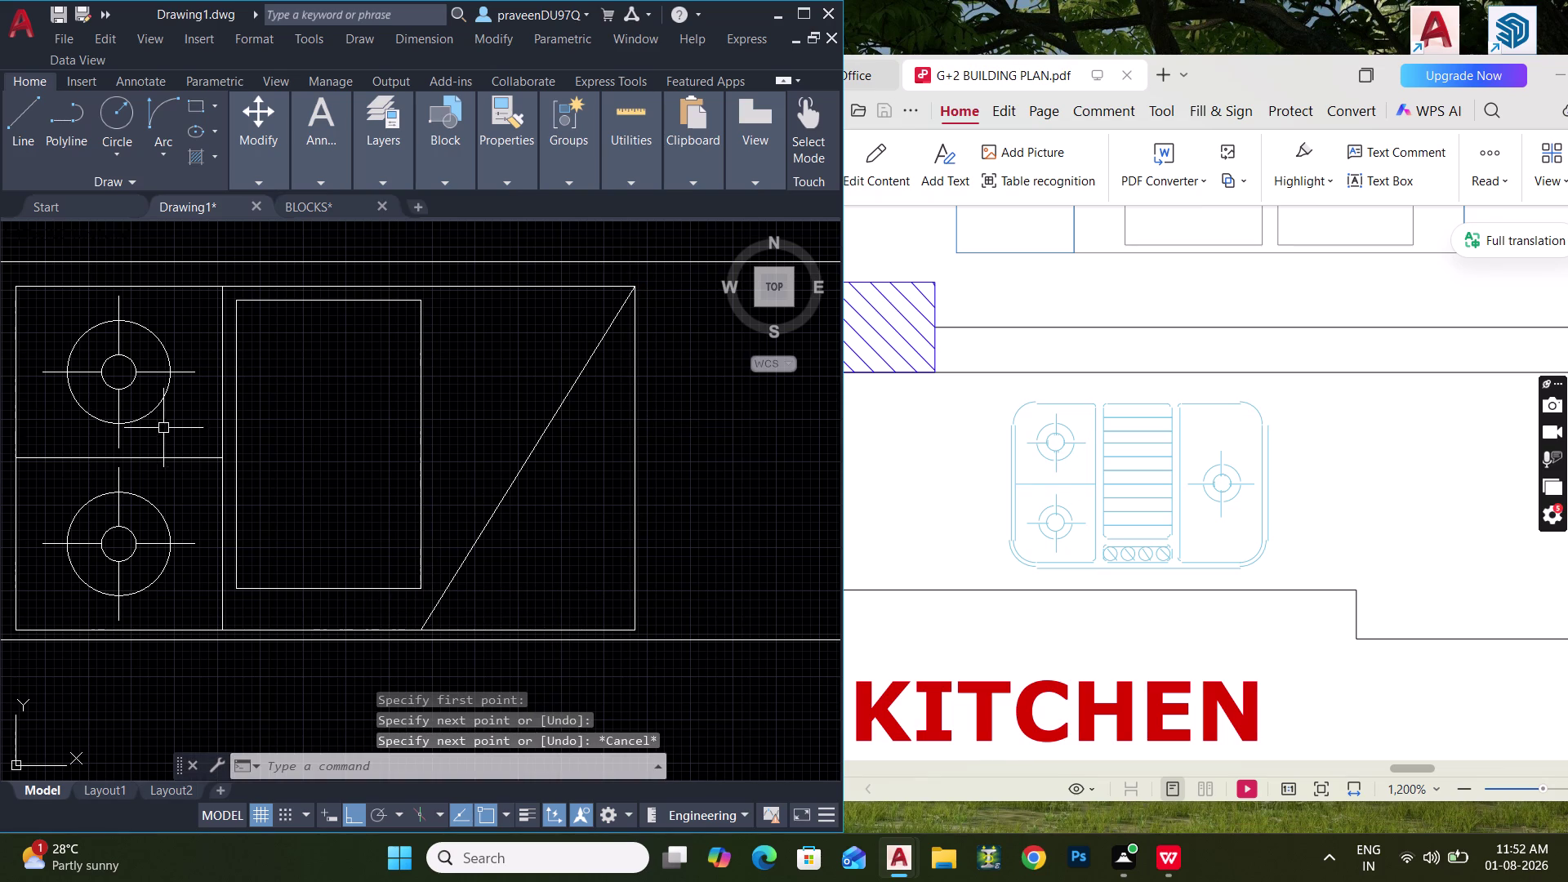
click(164, 428)
click(68, 349)
Copy the upper burner to the right end of the platform.
text(CO)
key(space)
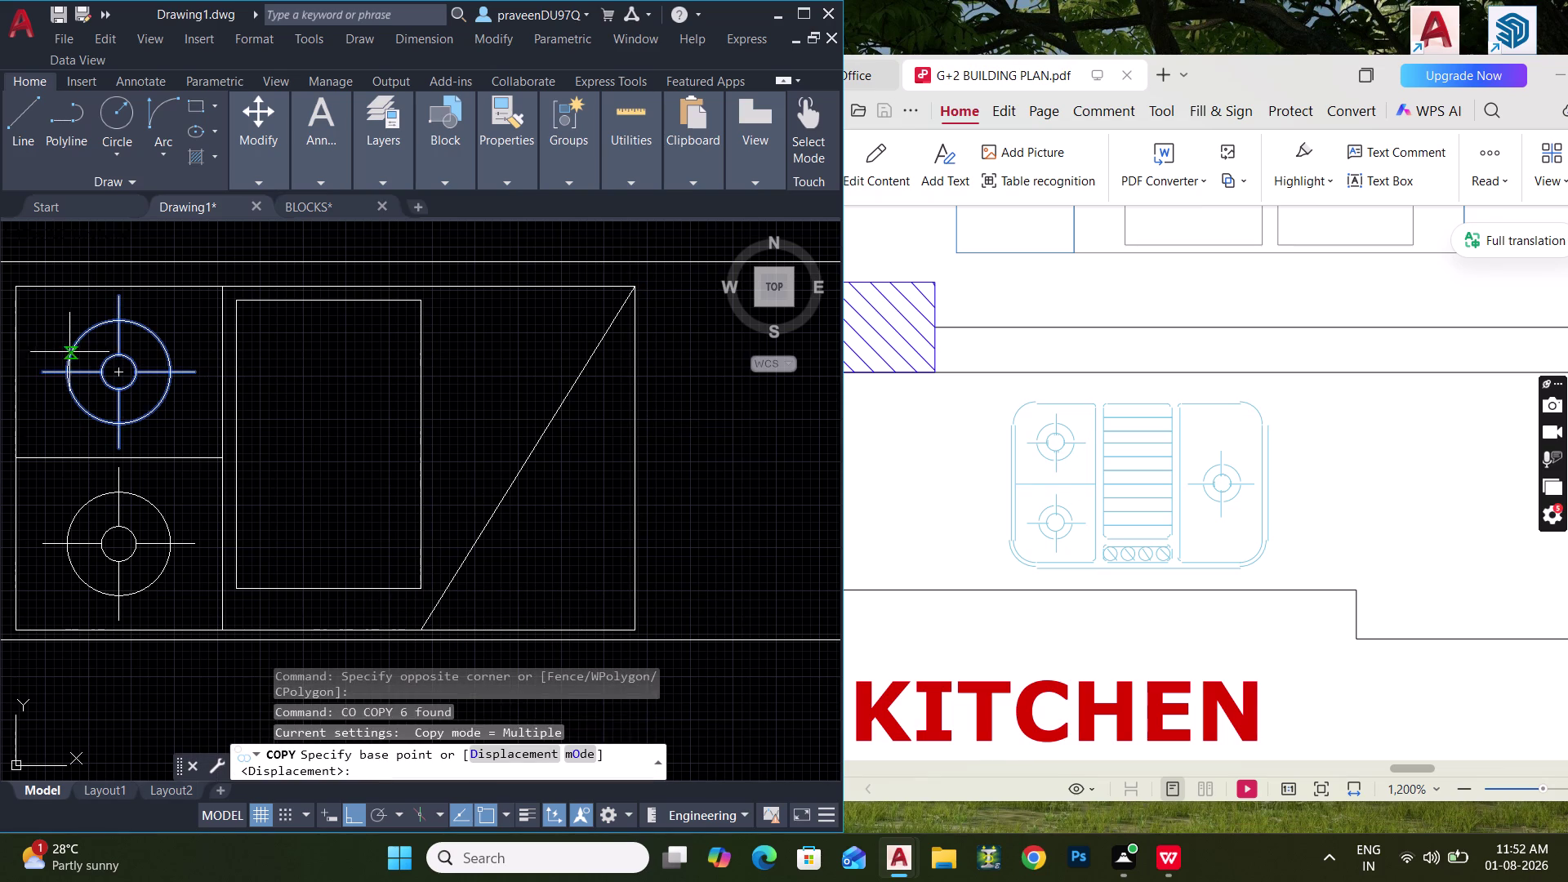
scroll(up, 3)
click(128, 379)
scroll(down, 3)
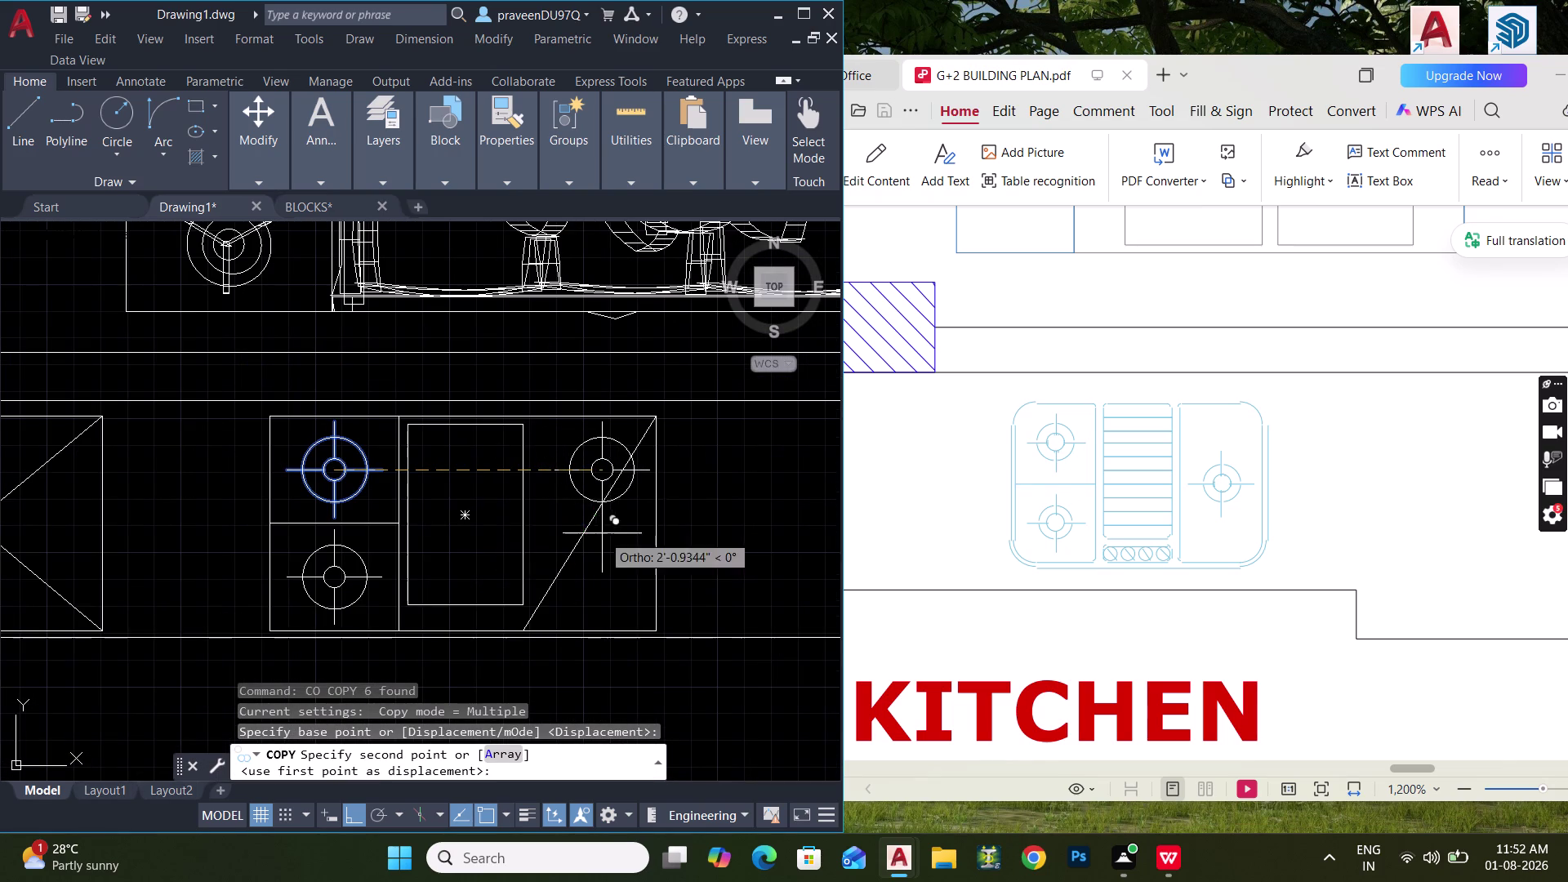
click(595, 526)
key(Escape)
key(Escape)
Delete the diagonal line across the right section.
click(627, 466)
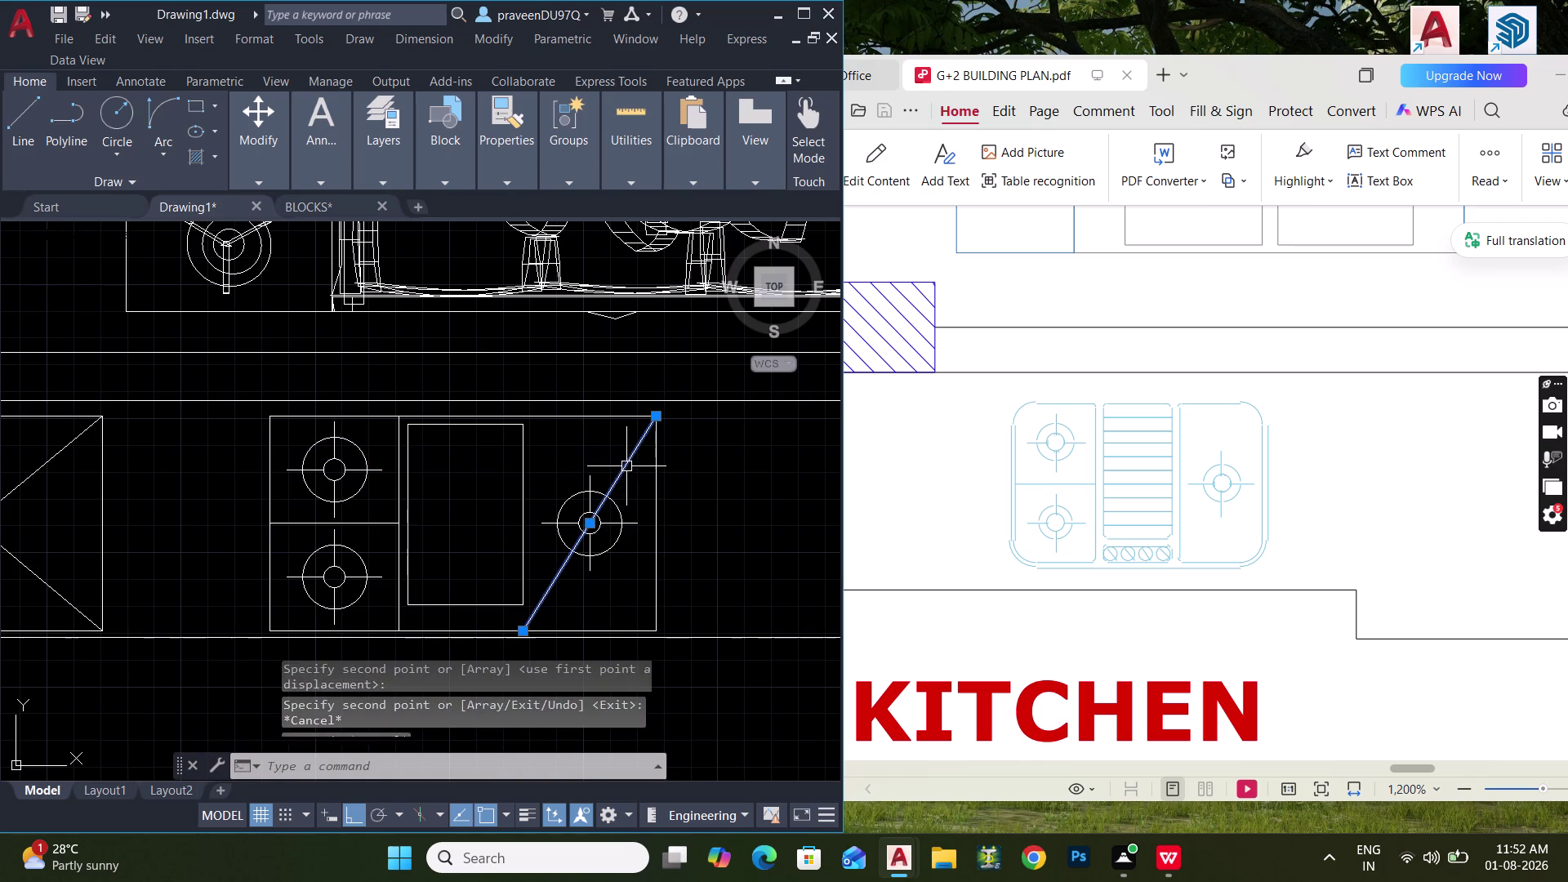
key(Delete)
scroll(up, 3)
middle_drag(468, 561, 485, 516)
middle_drag(455, 523, 402, 560)
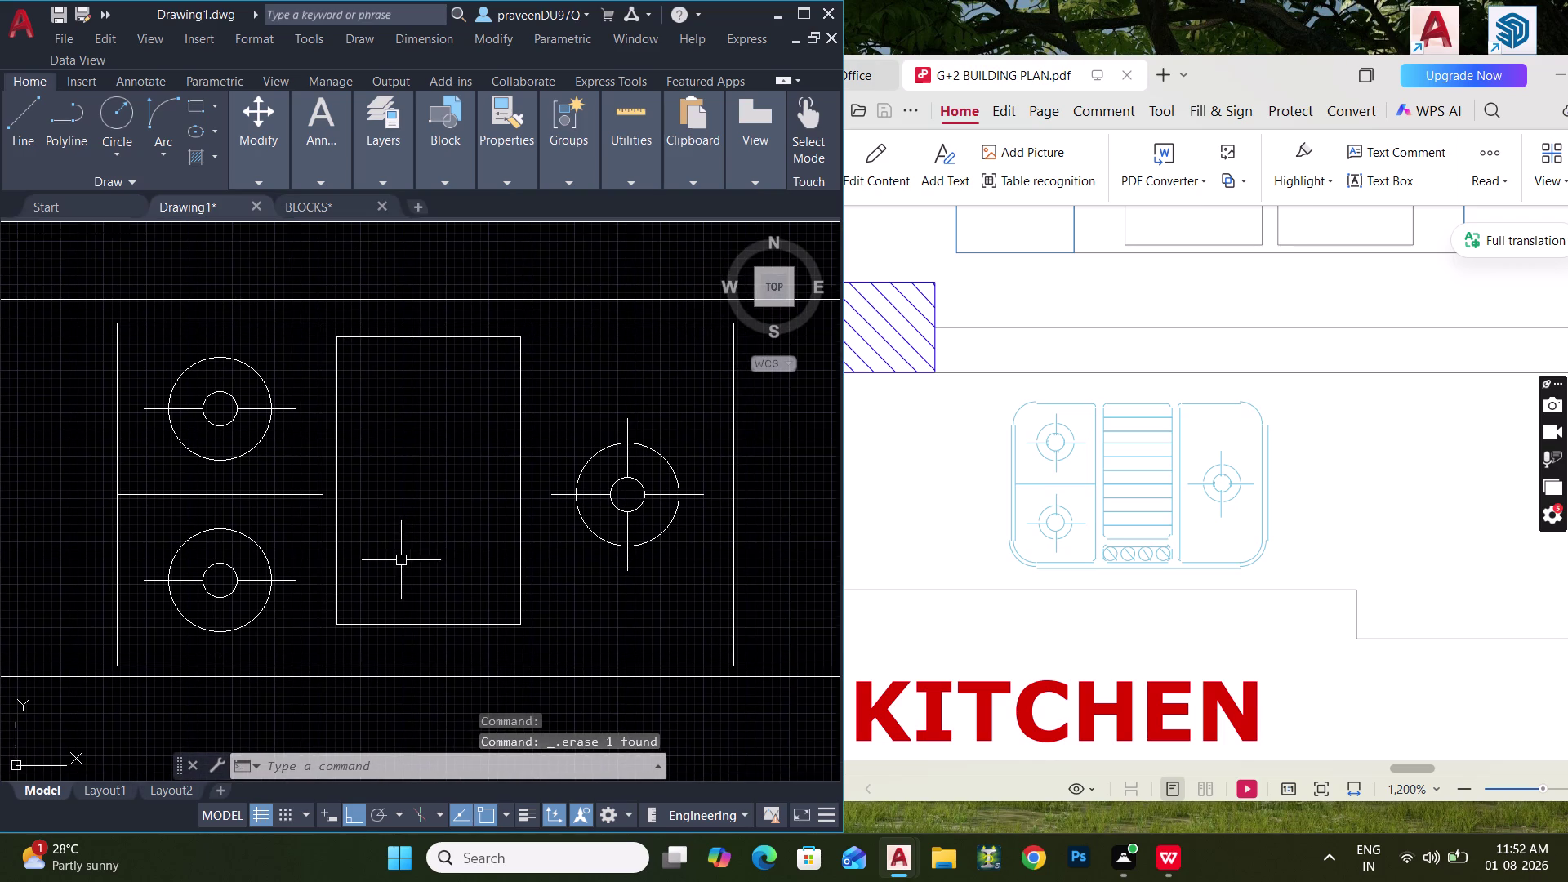
Enclose the new burner in its own rectangular frame.
text(REC)
key(space)
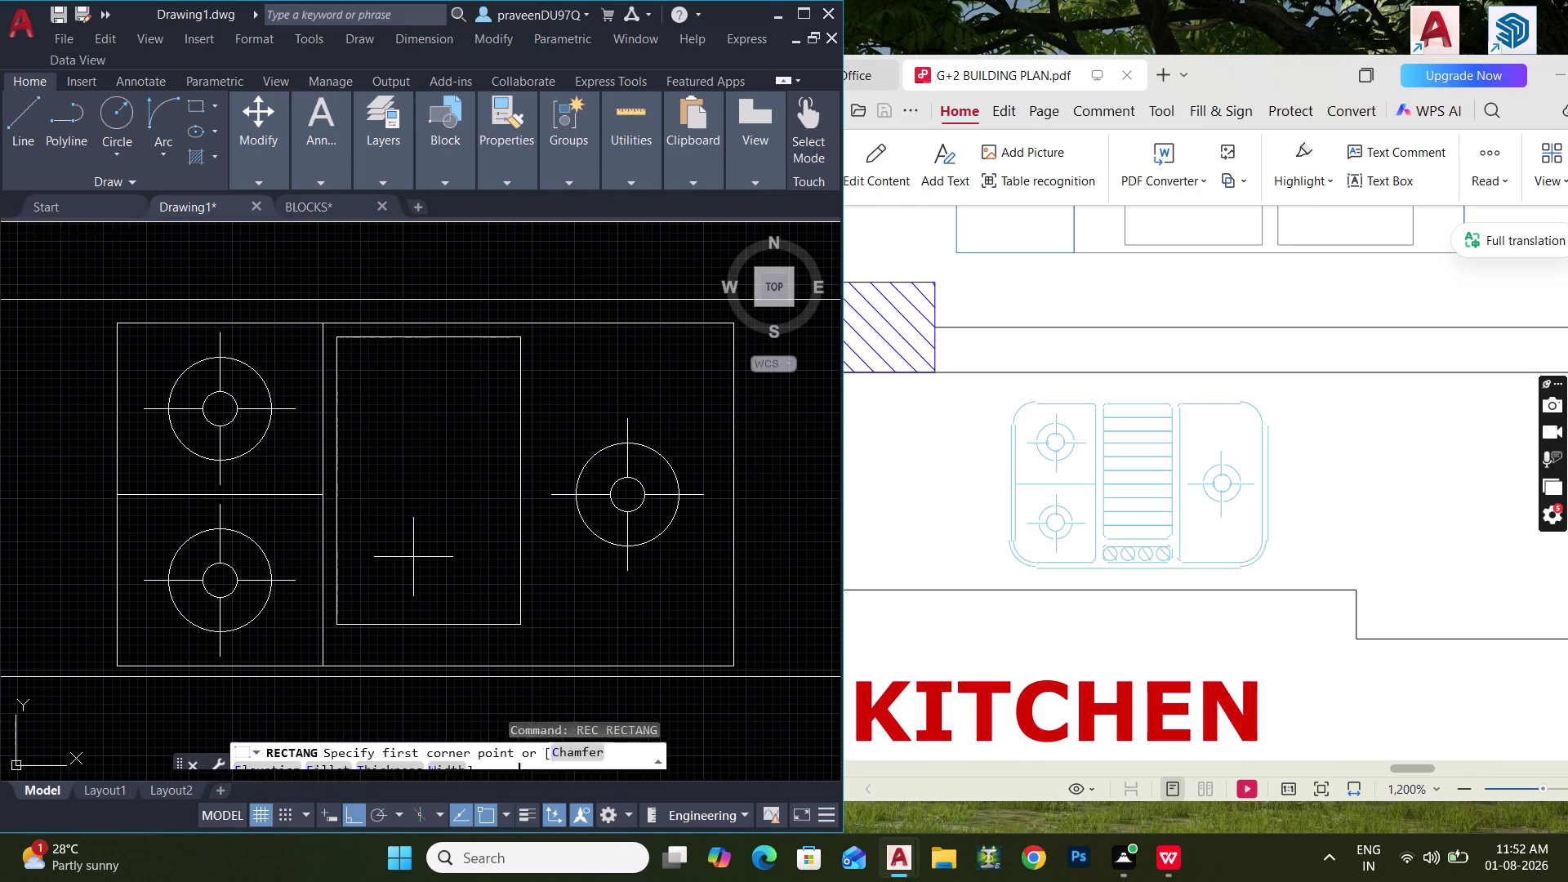
scroll(up, 3)
click(524, 336)
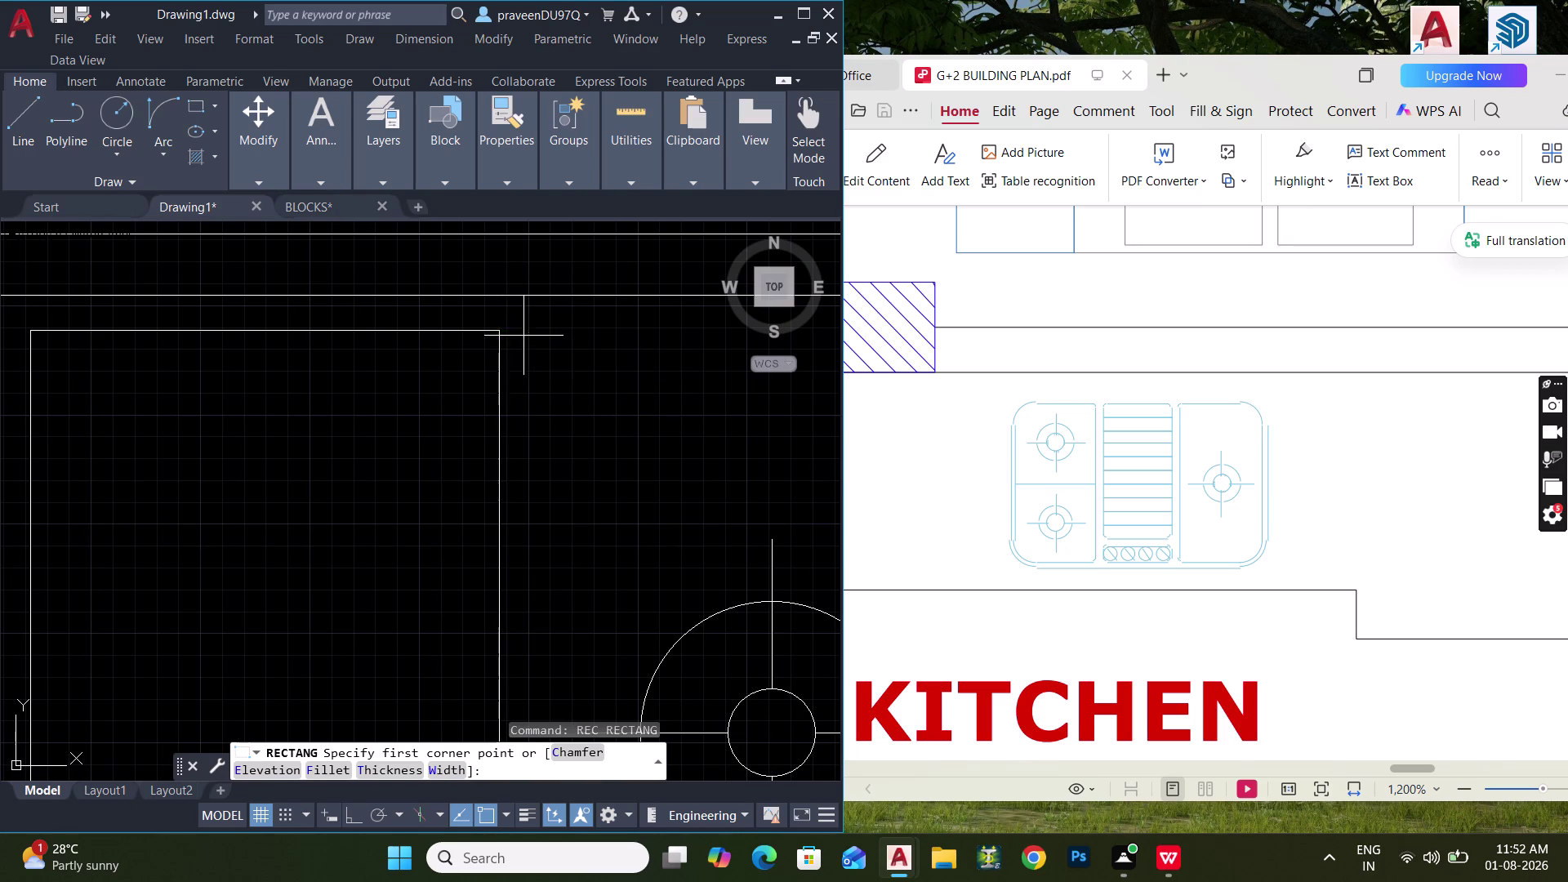
scroll(down, 3)
middle_drag(582, 597, 572, 489)
scroll(up, 3)
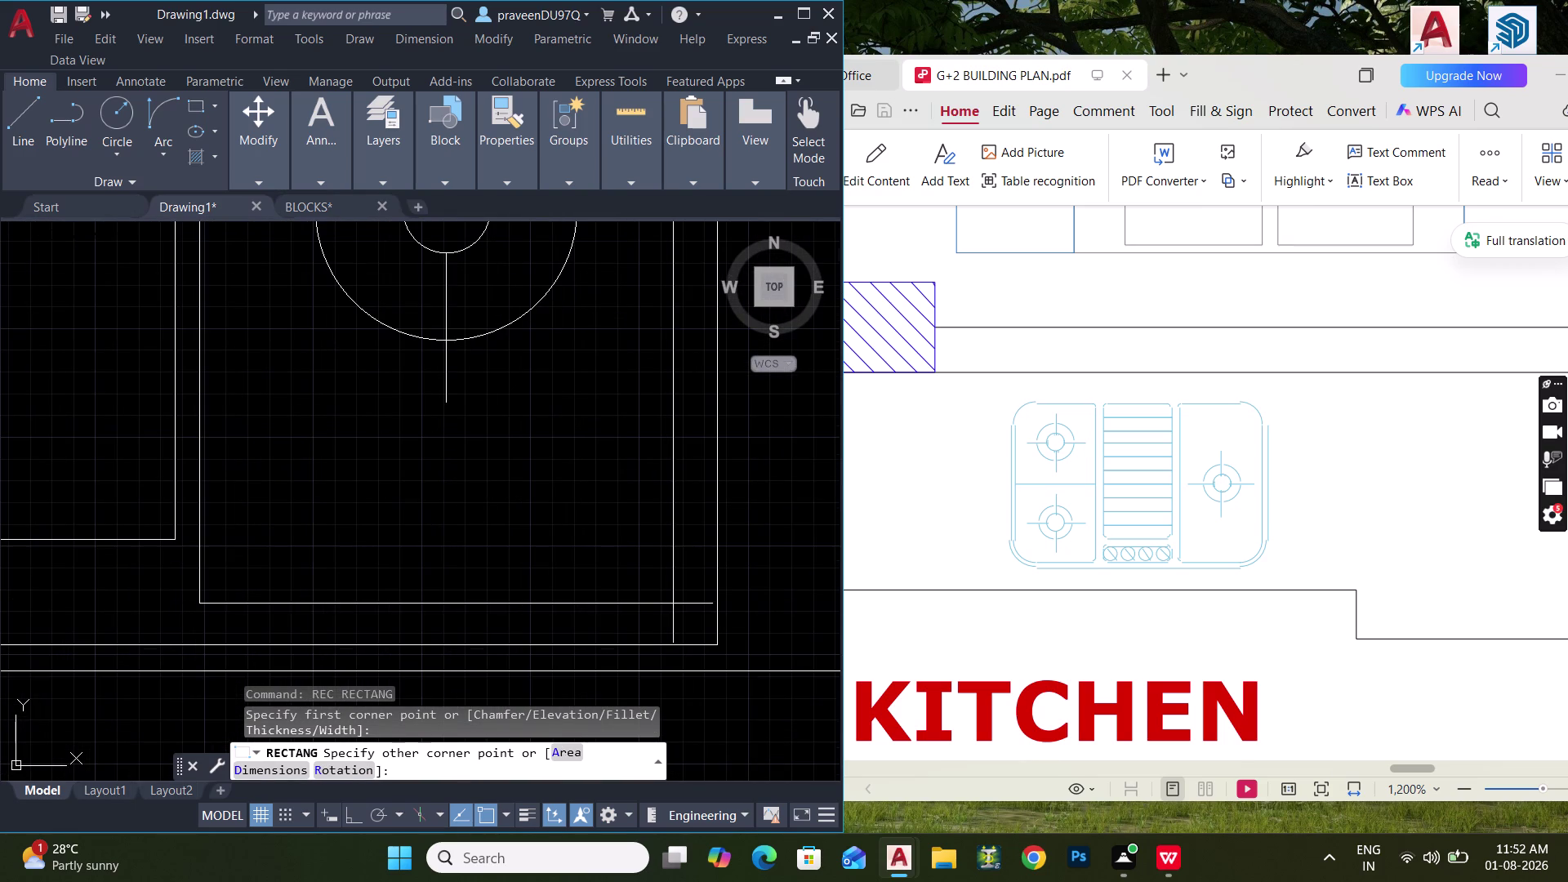
click(695, 624)
scroll(down, 3)
middle_drag(589, 569, 708, 569)
scroll(up, 3)
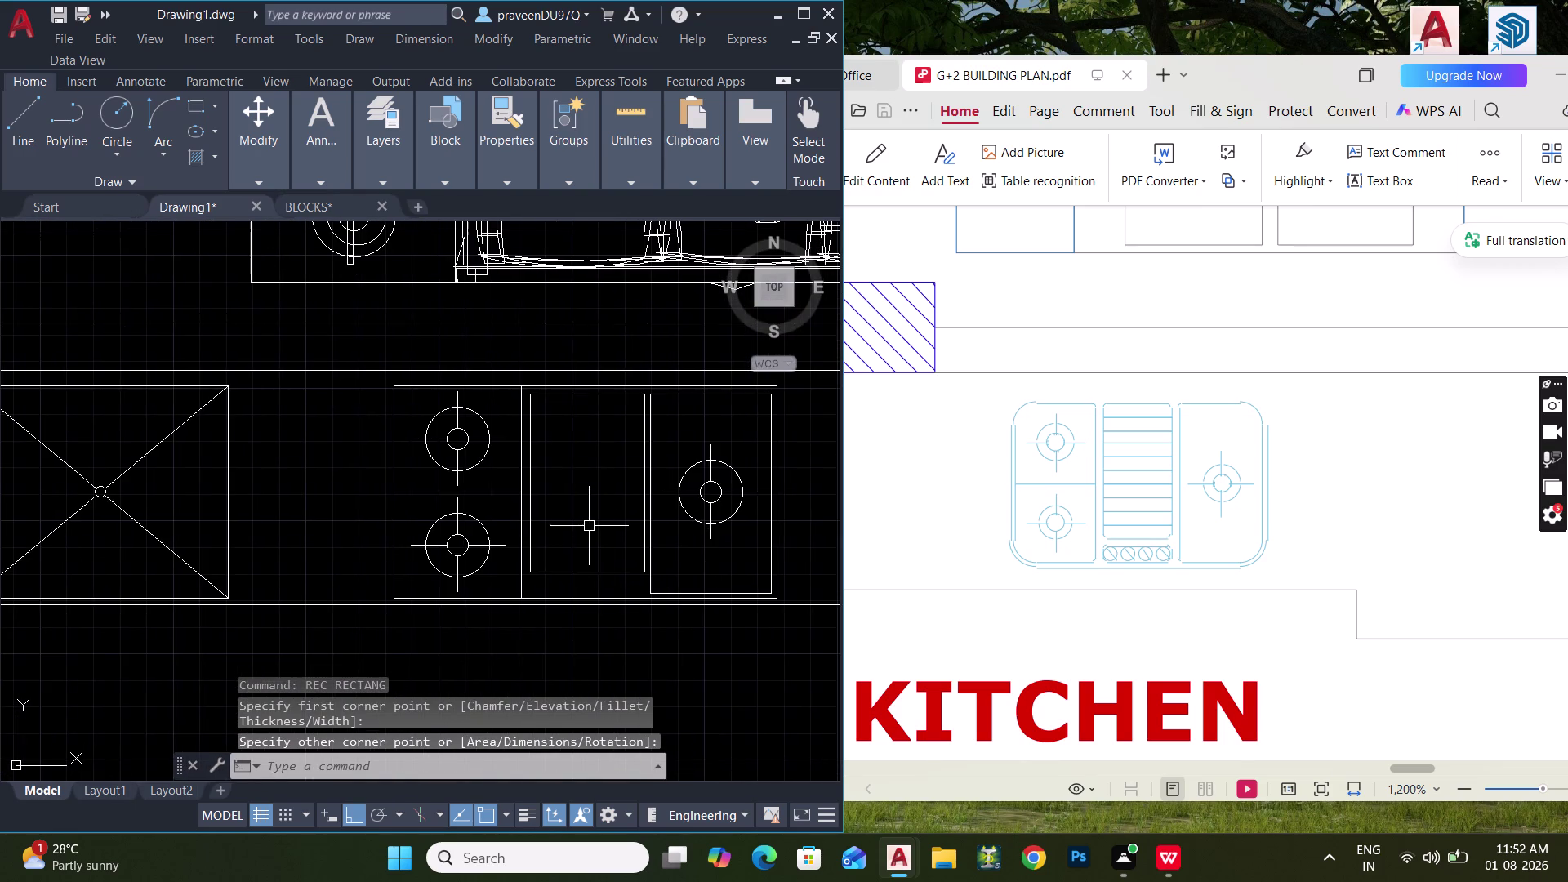
middle_drag(589, 528, 568, 566)
Start a line at the middle rectangle's top corner.
key(l)
key(space)
click(478, 357)
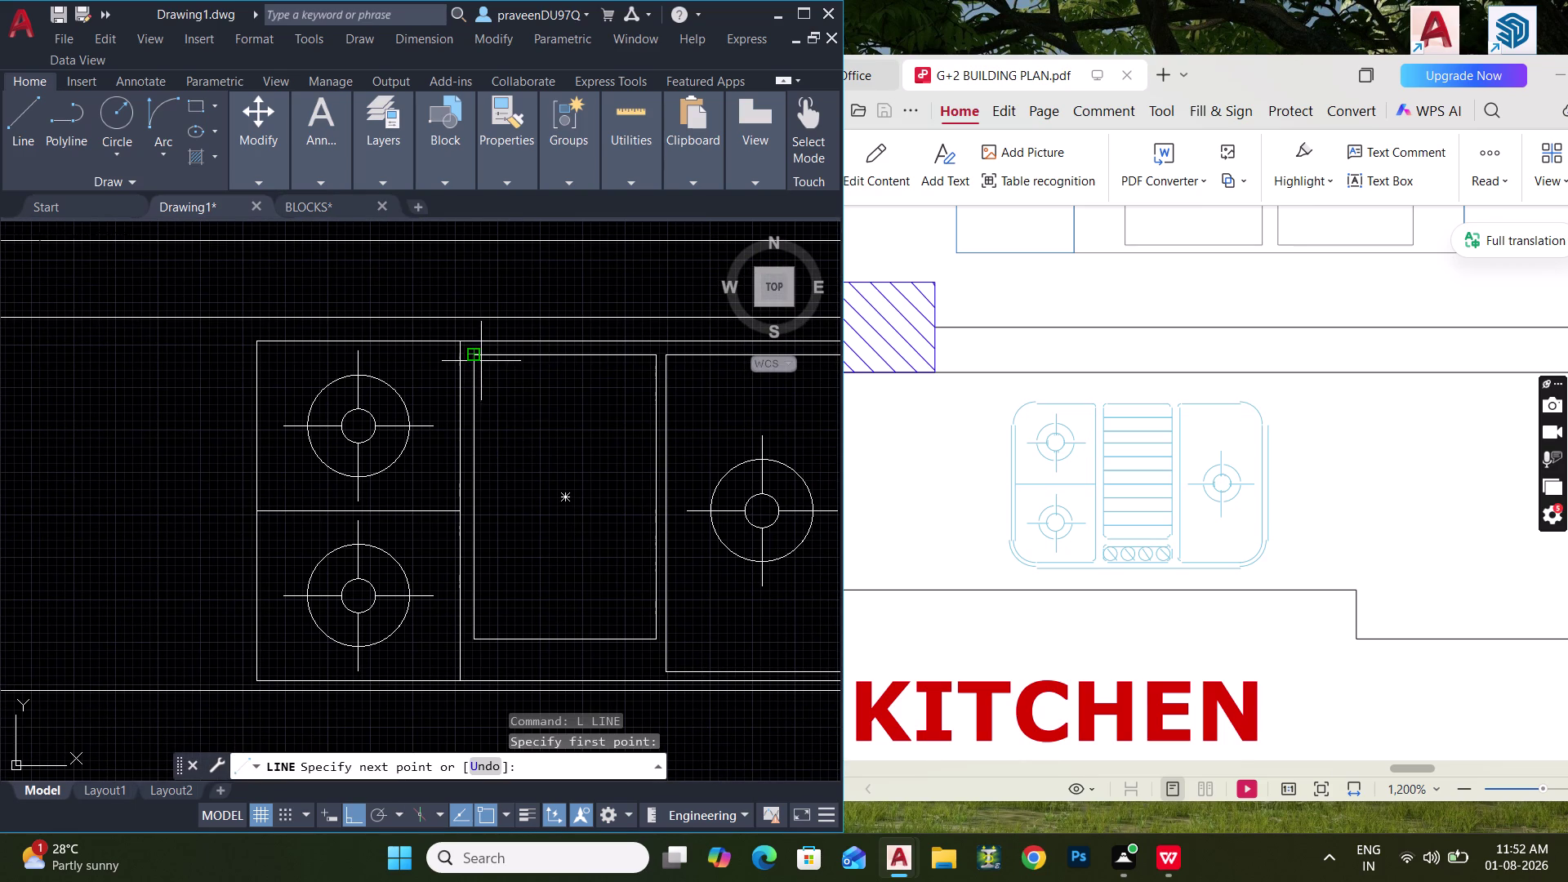
Draw a line across the top of the middle box and offset it by 2 inches.
click(653, 360)
key(space)
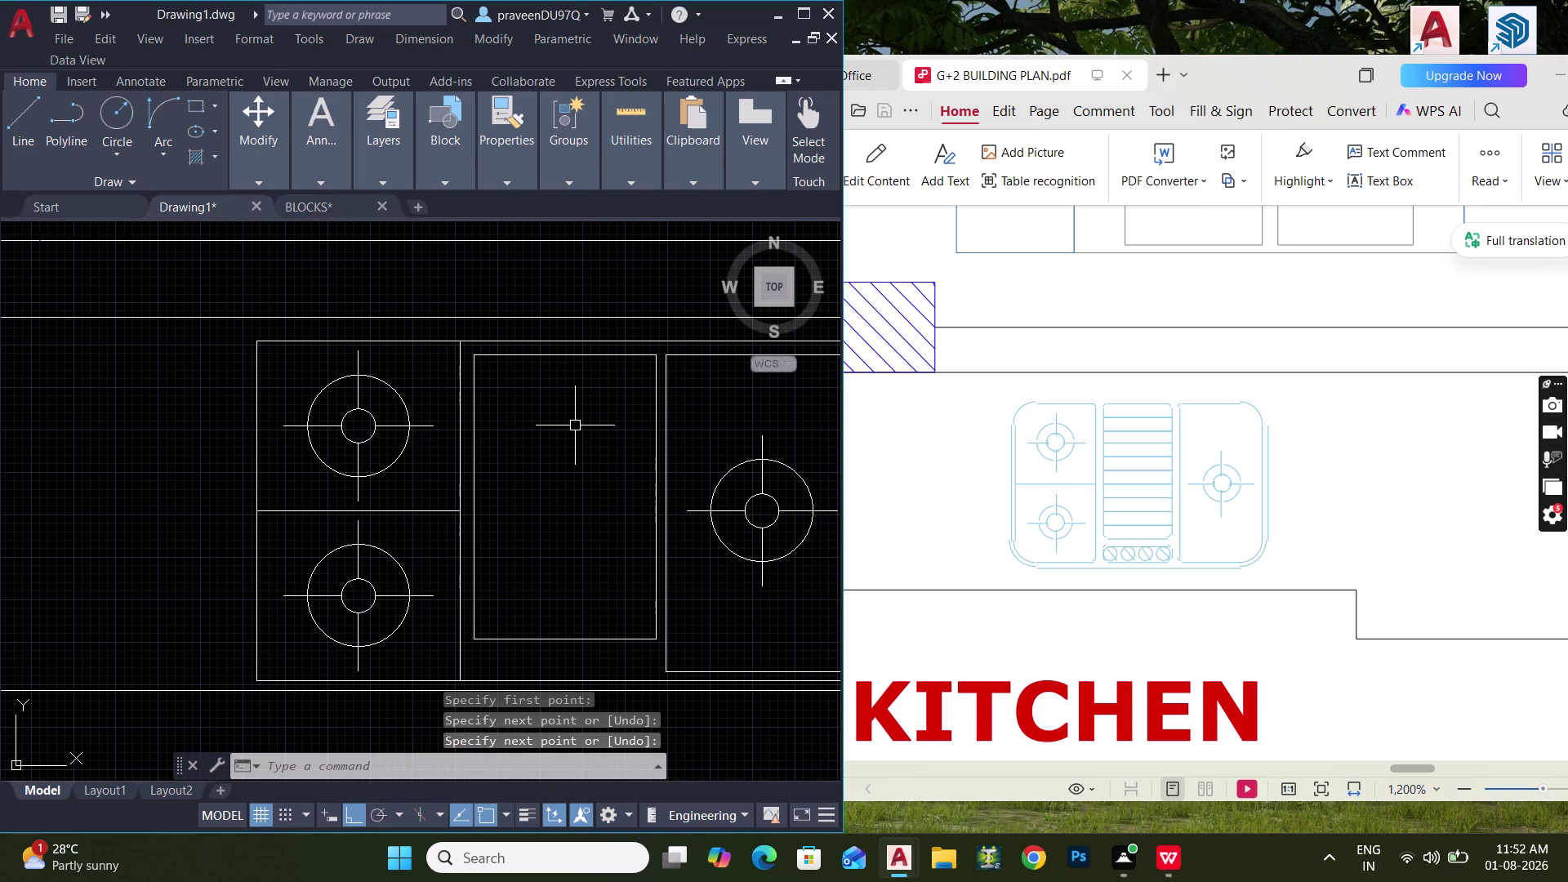
text(O 2")
key(Return)
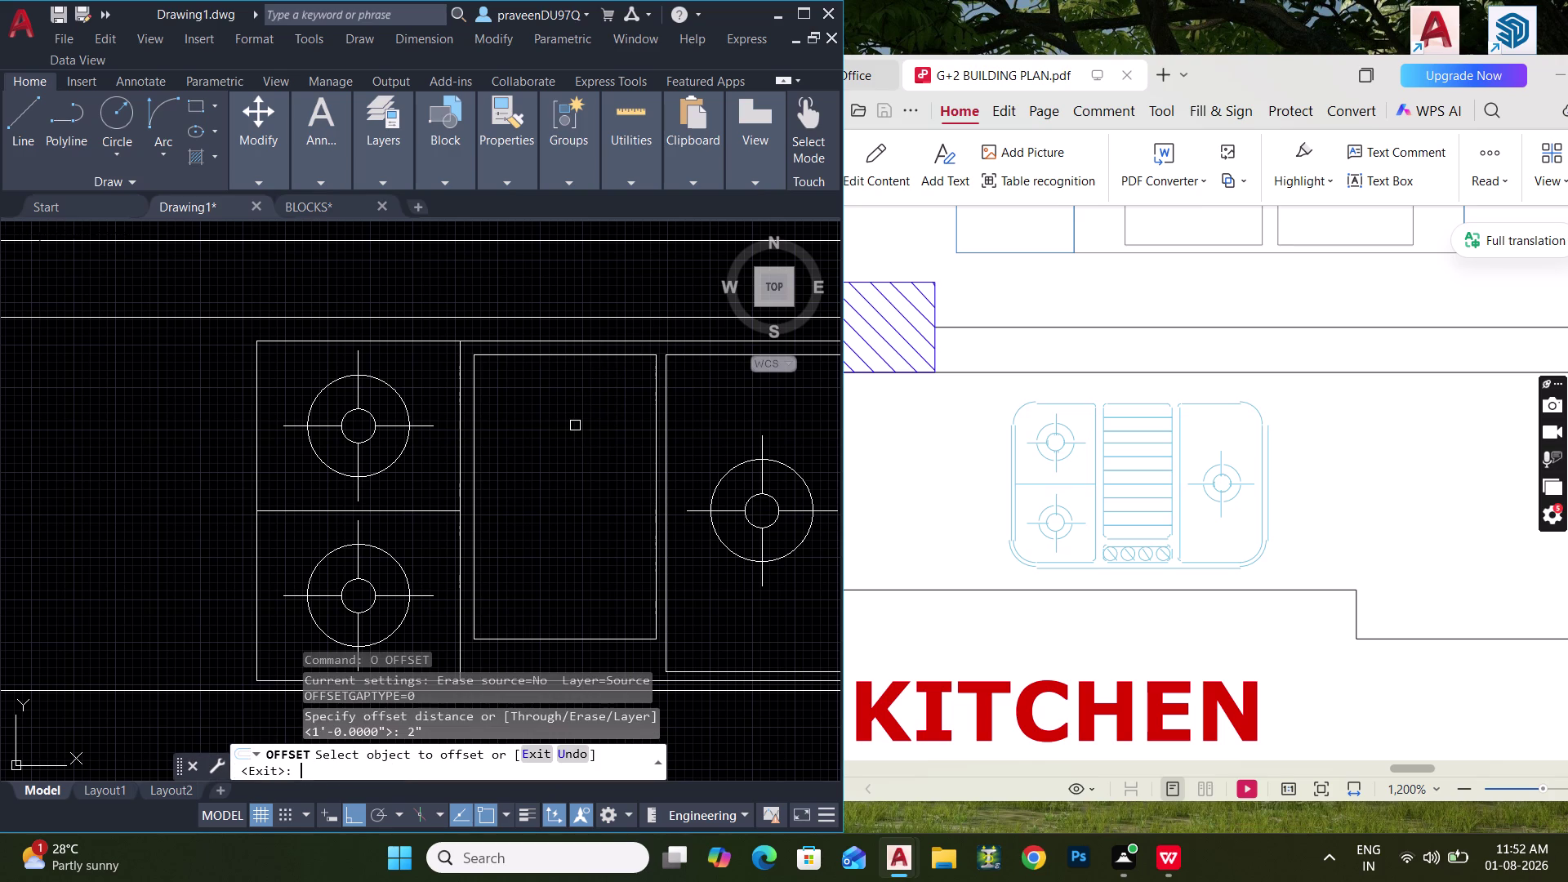
click(561, 353)
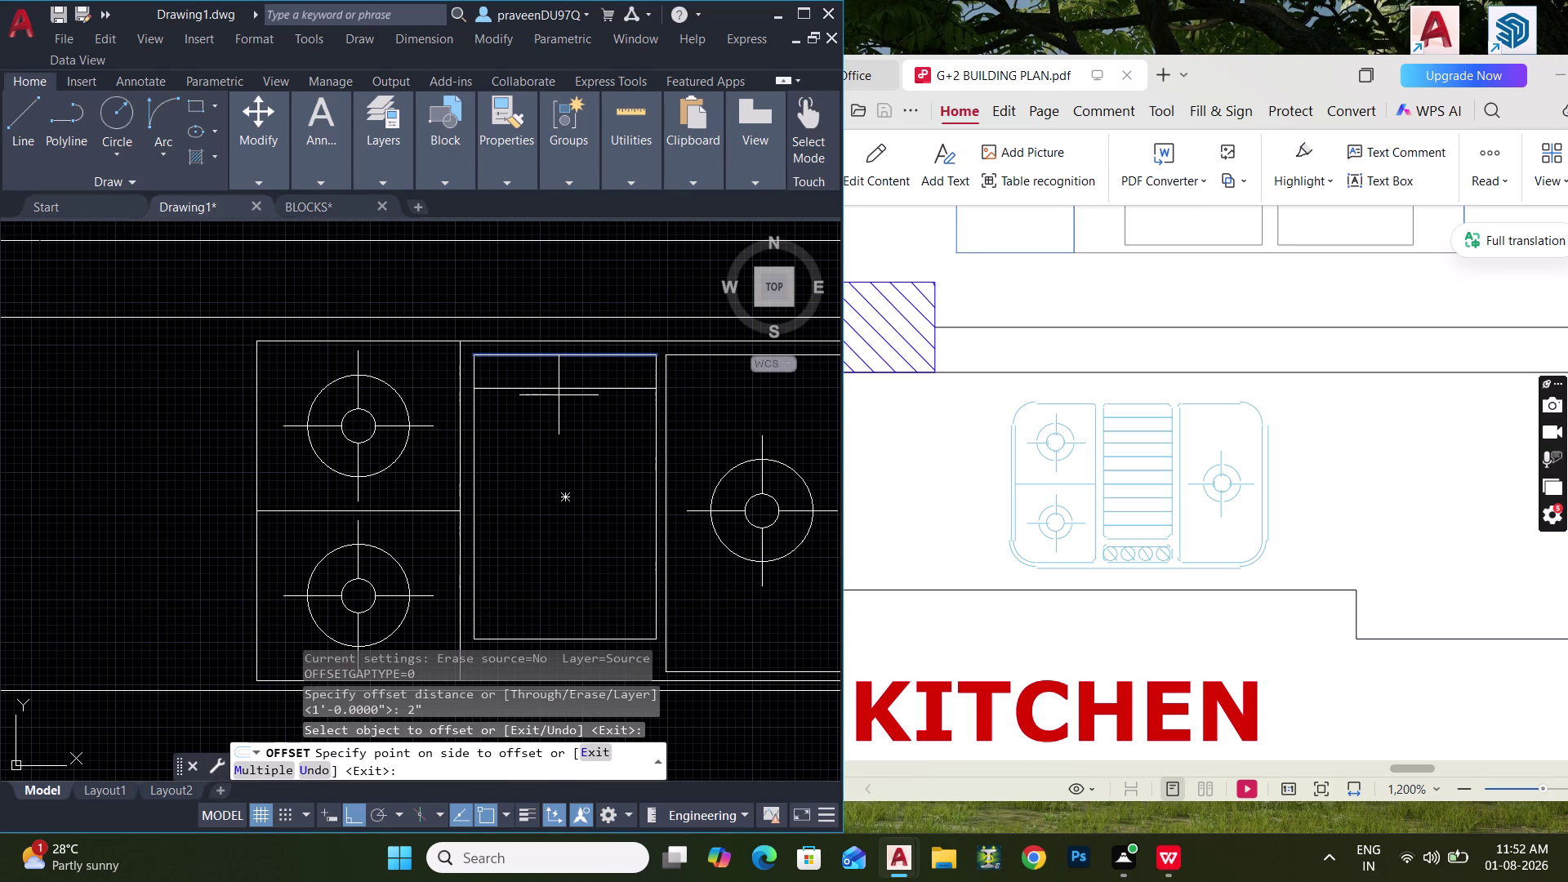
text(M)
key(space)
Repeat the 2-inch offset down the box to form evenly spaced grille lines.
click(548, 415)
drag(548, 452, 548, 459)
click(548, 462)
click(552, 497)
drag(553, 517, 558, 540)
click(559, 556)
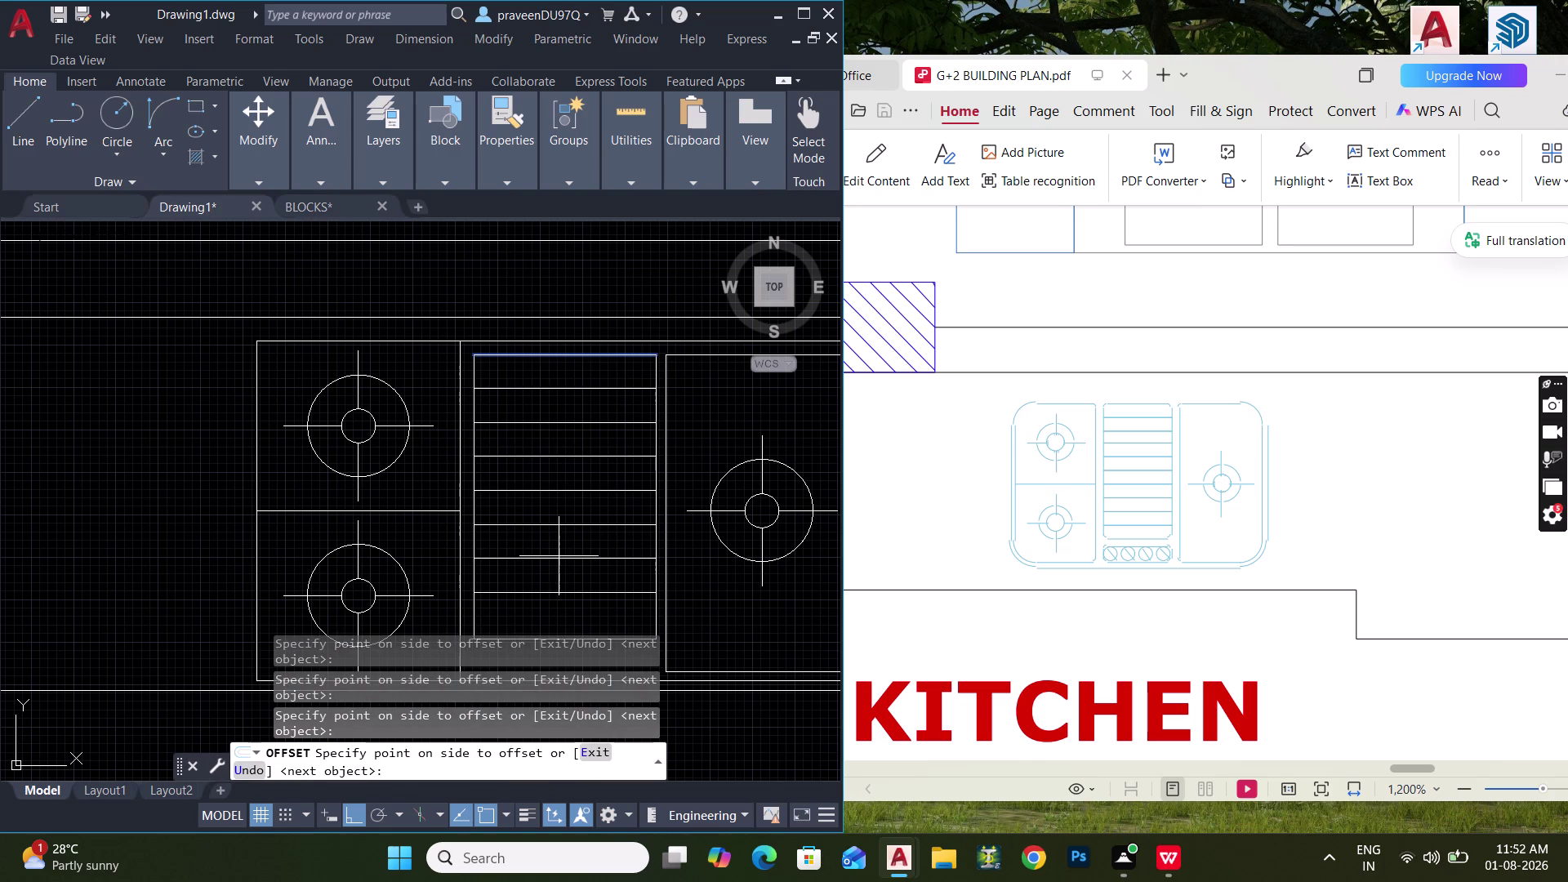
drag(561, 572, 563, 580)
middle_drag(558, 564, 558, 463)
click(559, 457)
key(Escape)
key(Escape)
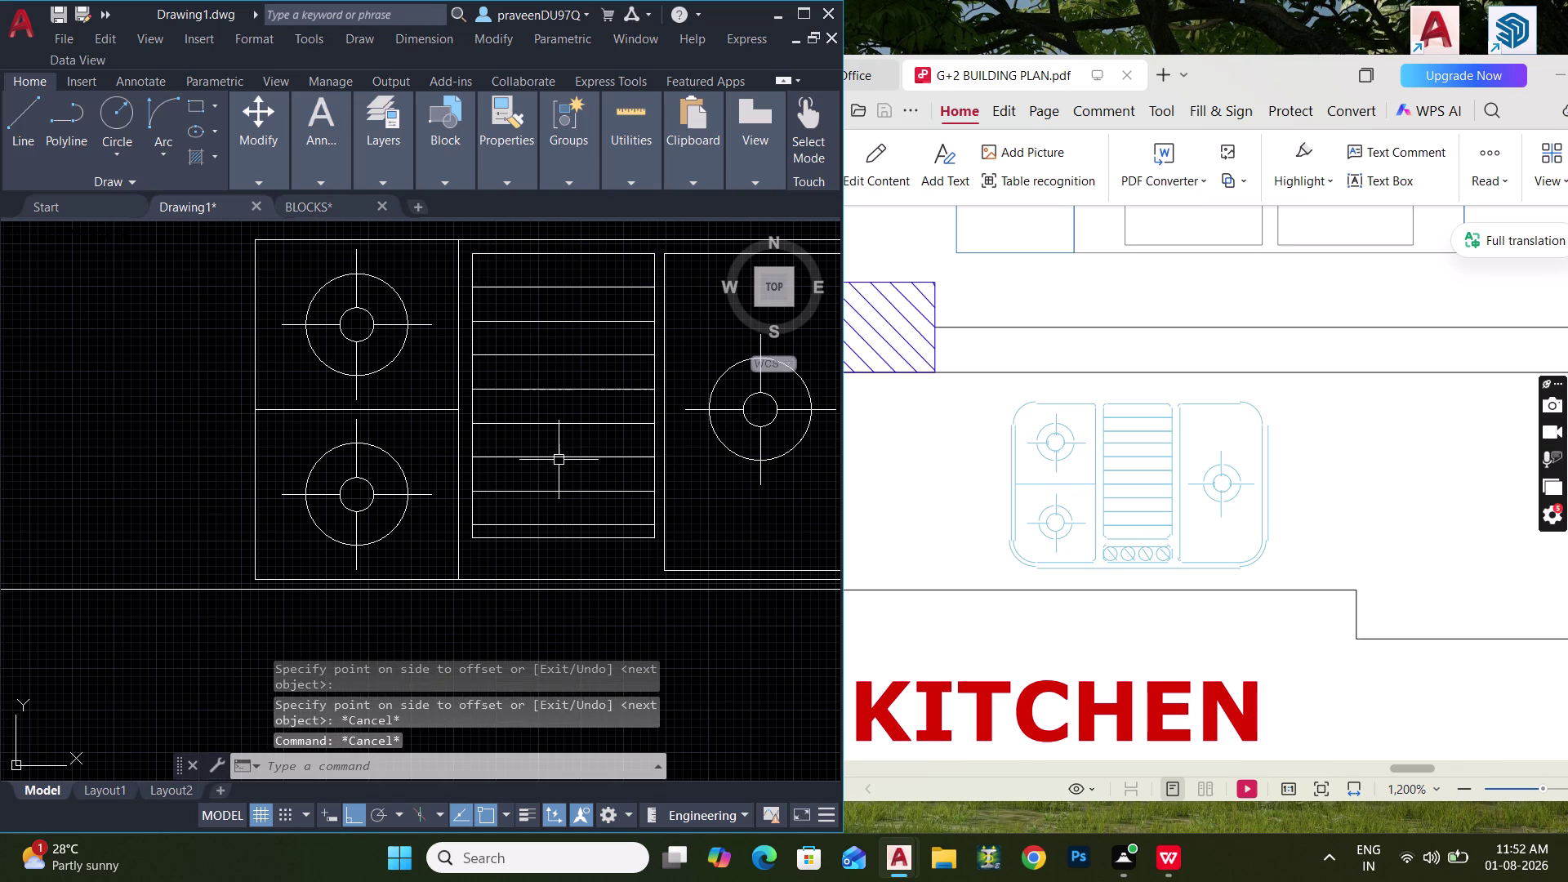
middle_drag(560, 466, 570, 510)
middle_drag(572, 508, 551, 420)
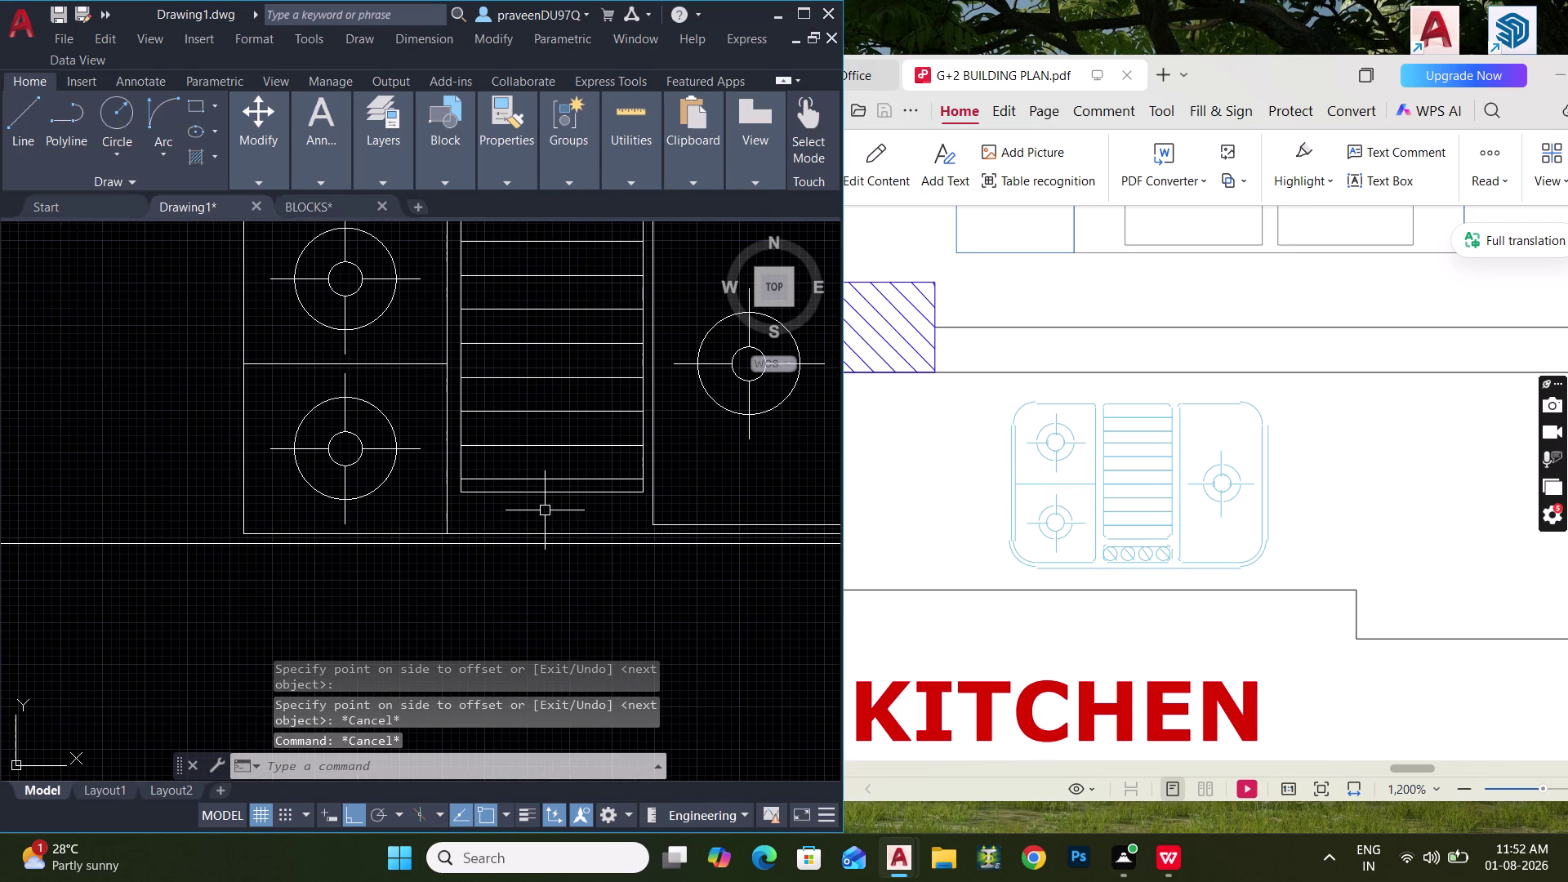
Start a rectangle near the platform's lower edge.
scroll(up, 3)
key(r)
key(e)
key(c)
key(space)
middle_drag(533, 507, 522, 432)
scroll(up, 3)
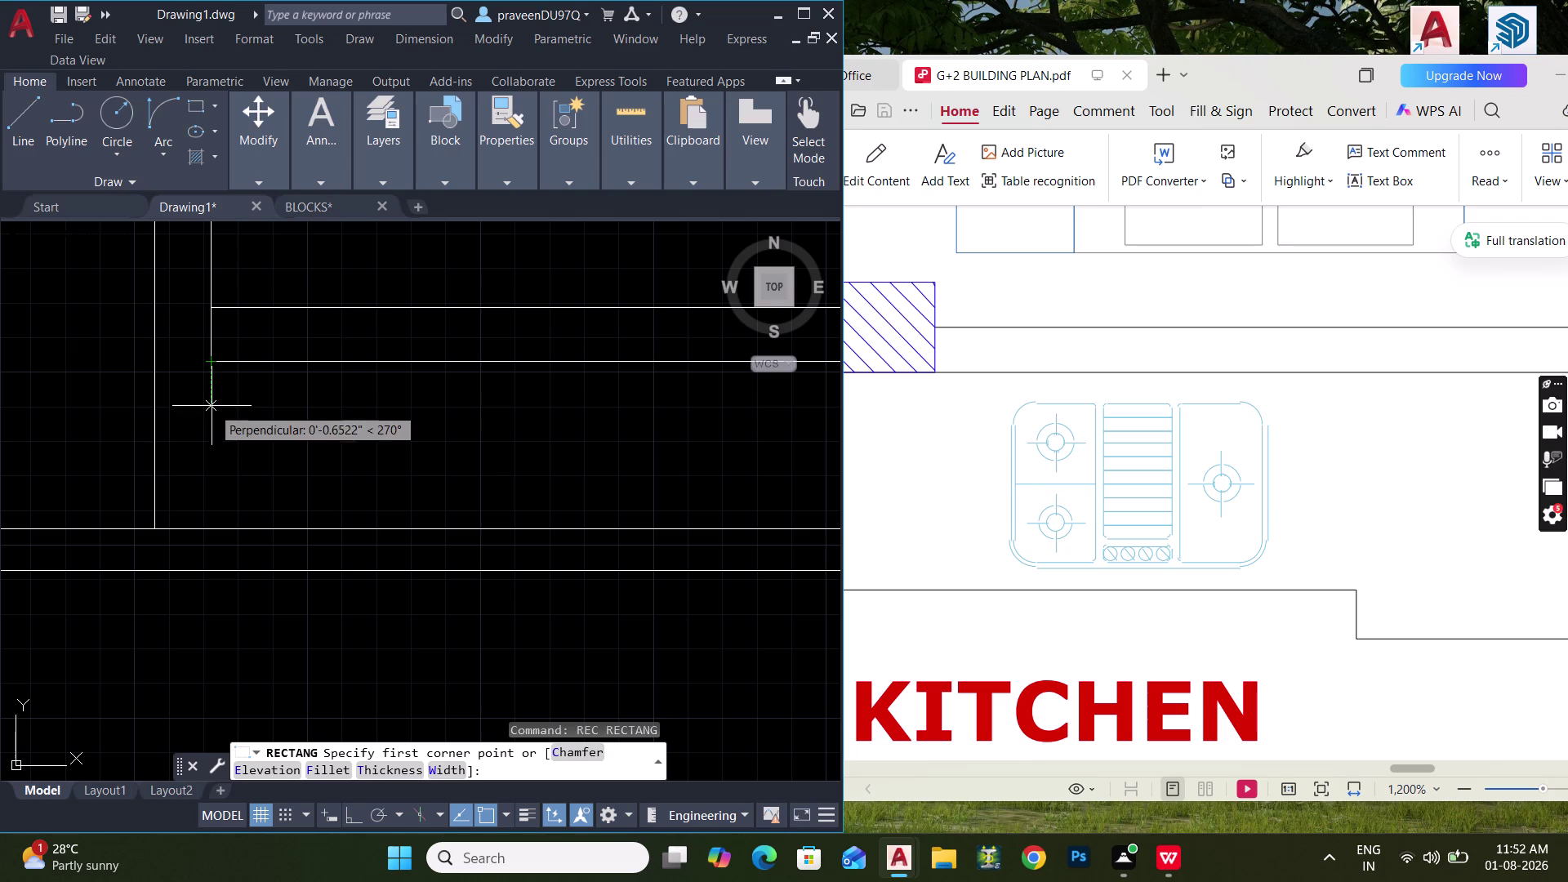
Draw a narrow rectangular strip along the bottom of the stove's middle section, below the grille slats.
click(211, 406)
middle_drag(589, 507, 329, 493)
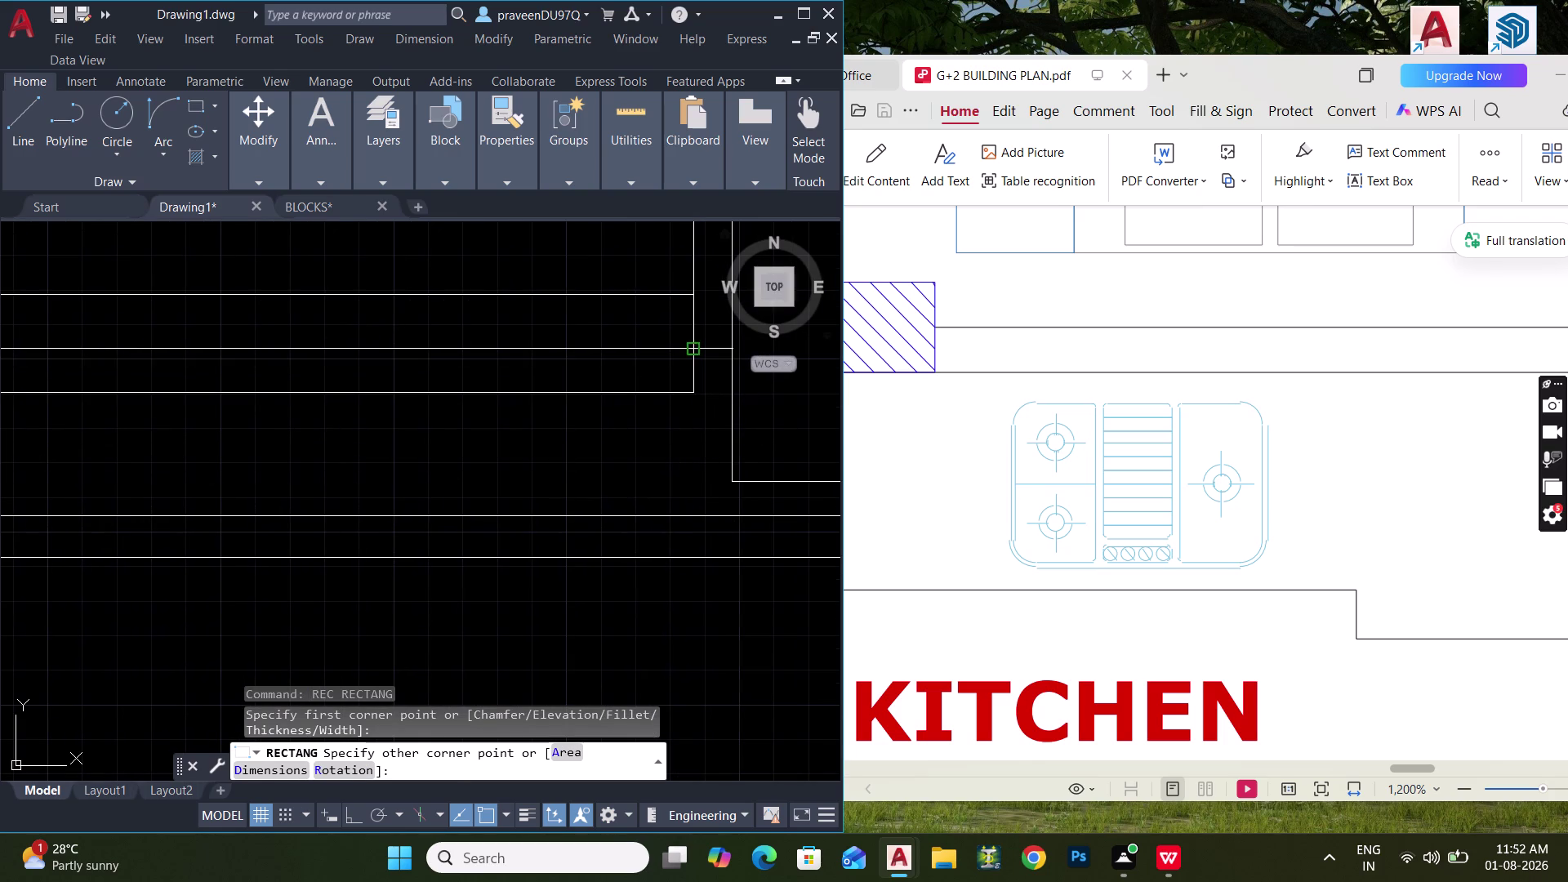
click(692, 475)
scroll(down, 3)
middle_drag(638, 472, 678, 472)
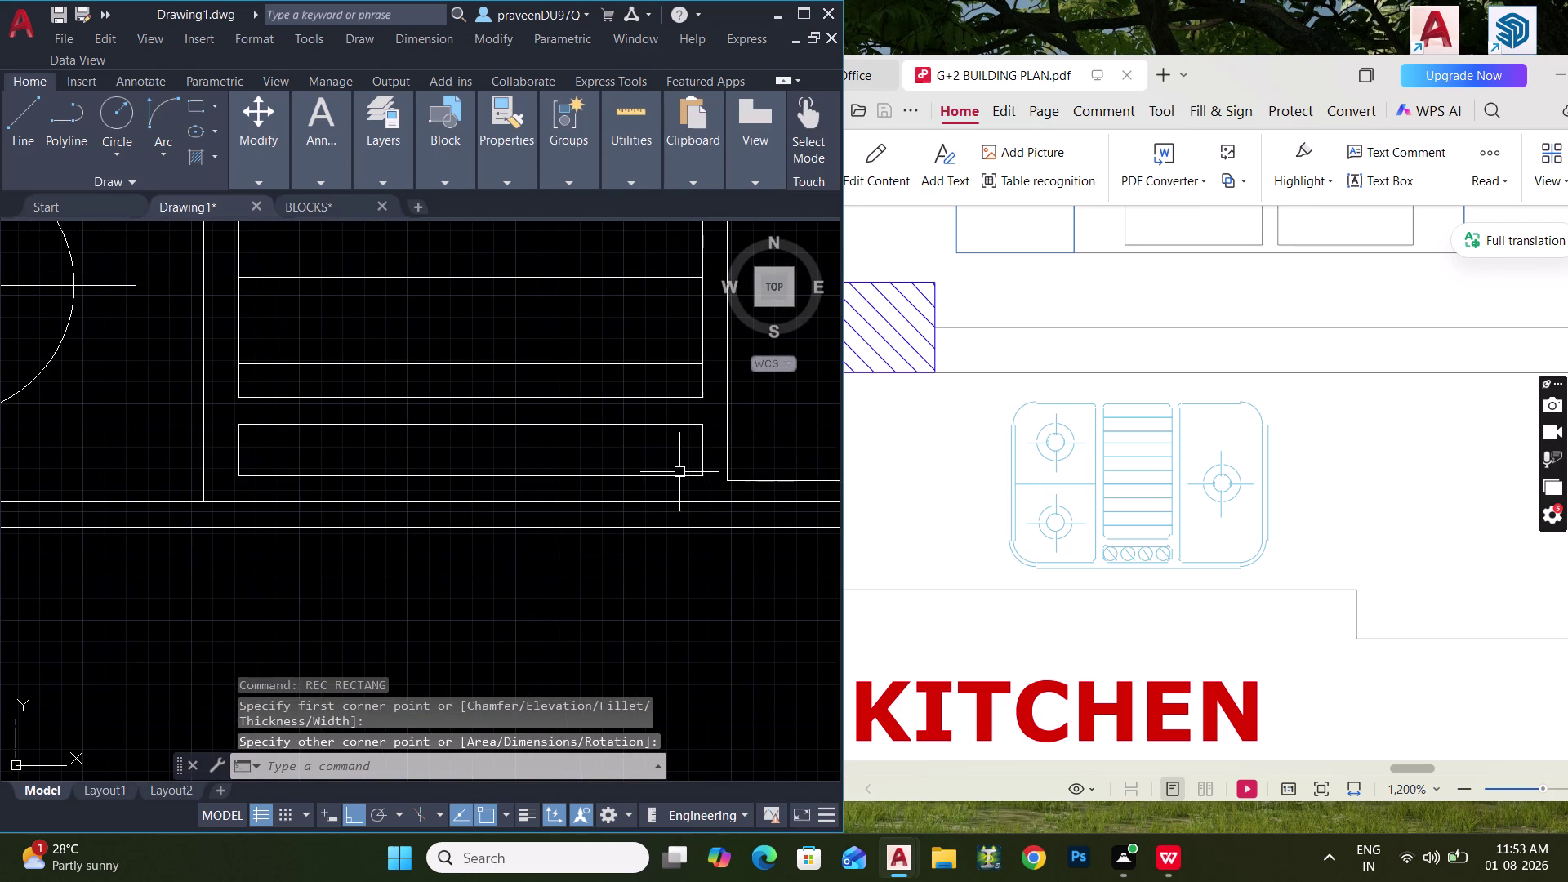
key(Escape)
key(Escape)
scroll(up, 3)
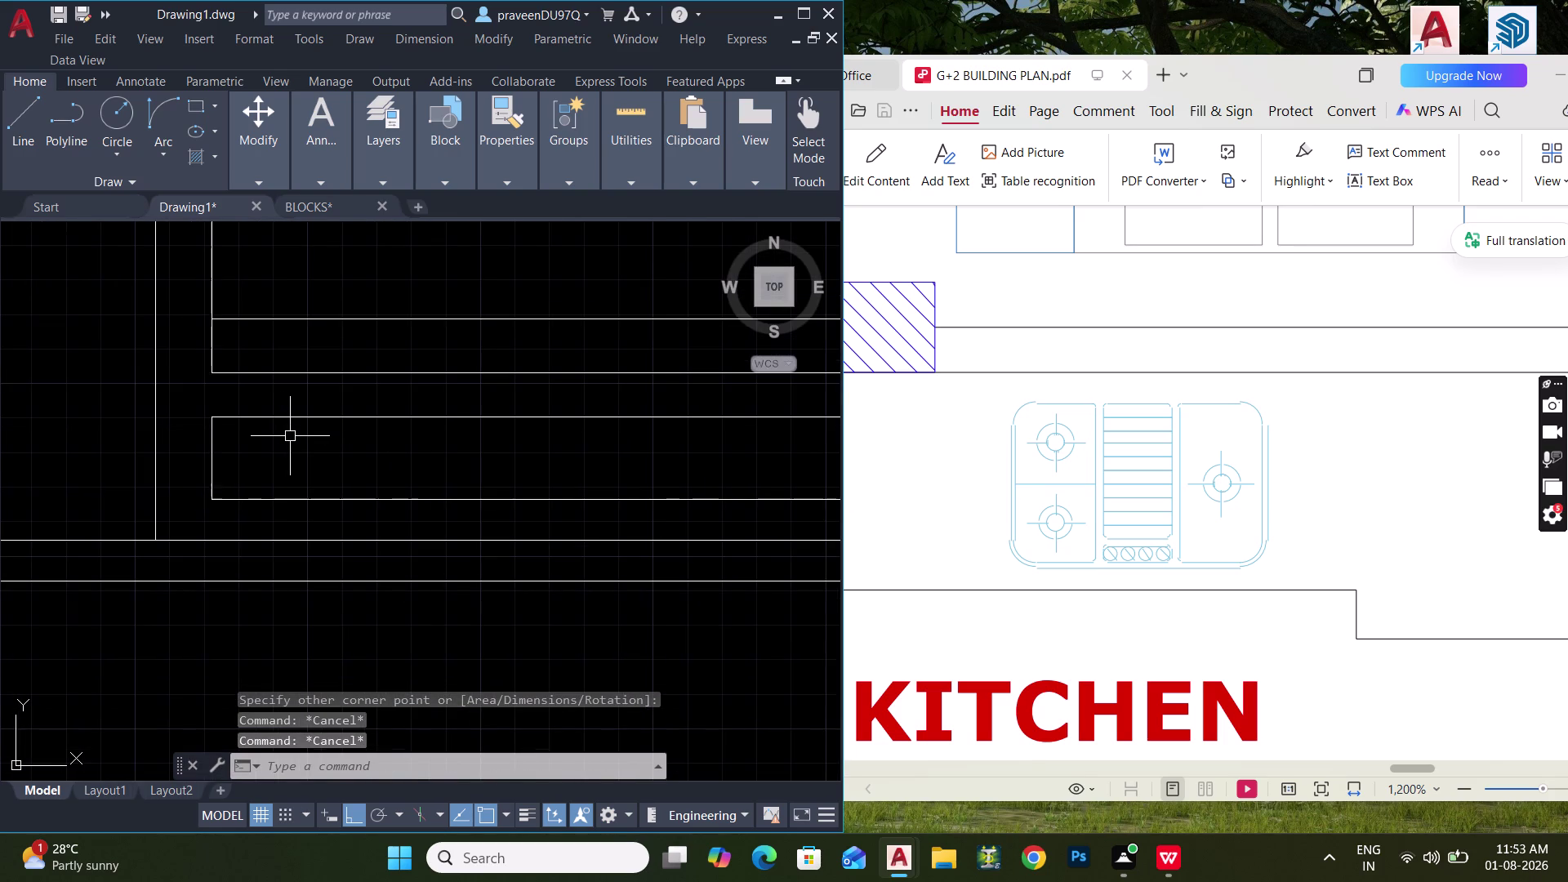
text(C)
key(space)
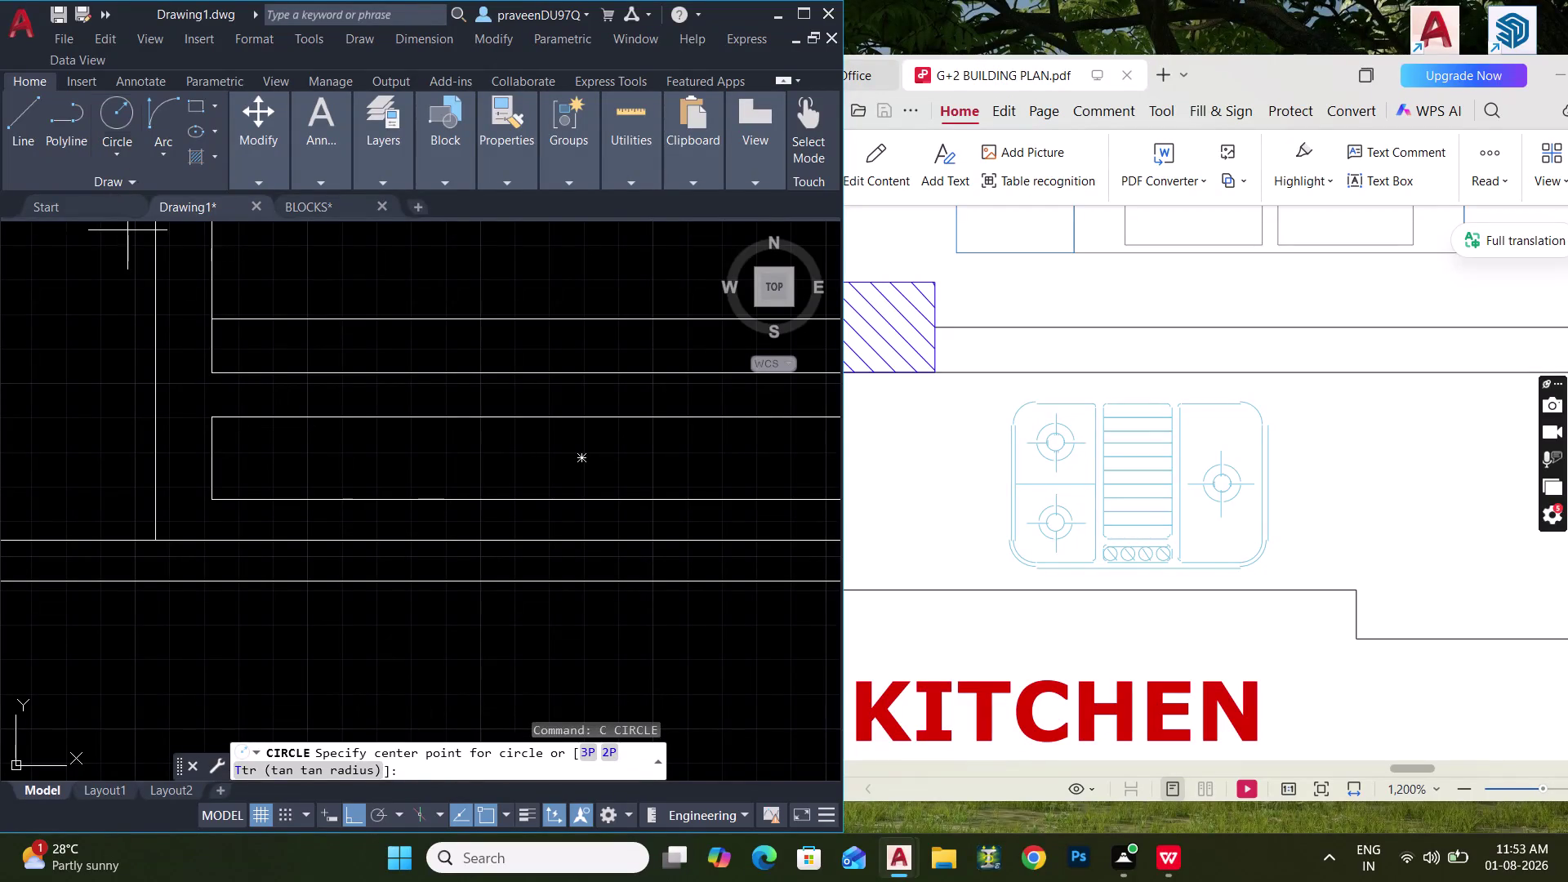
Draw a small two-point circle inside the narrow strip, discarding an oversized second circle.
click(606, 747)
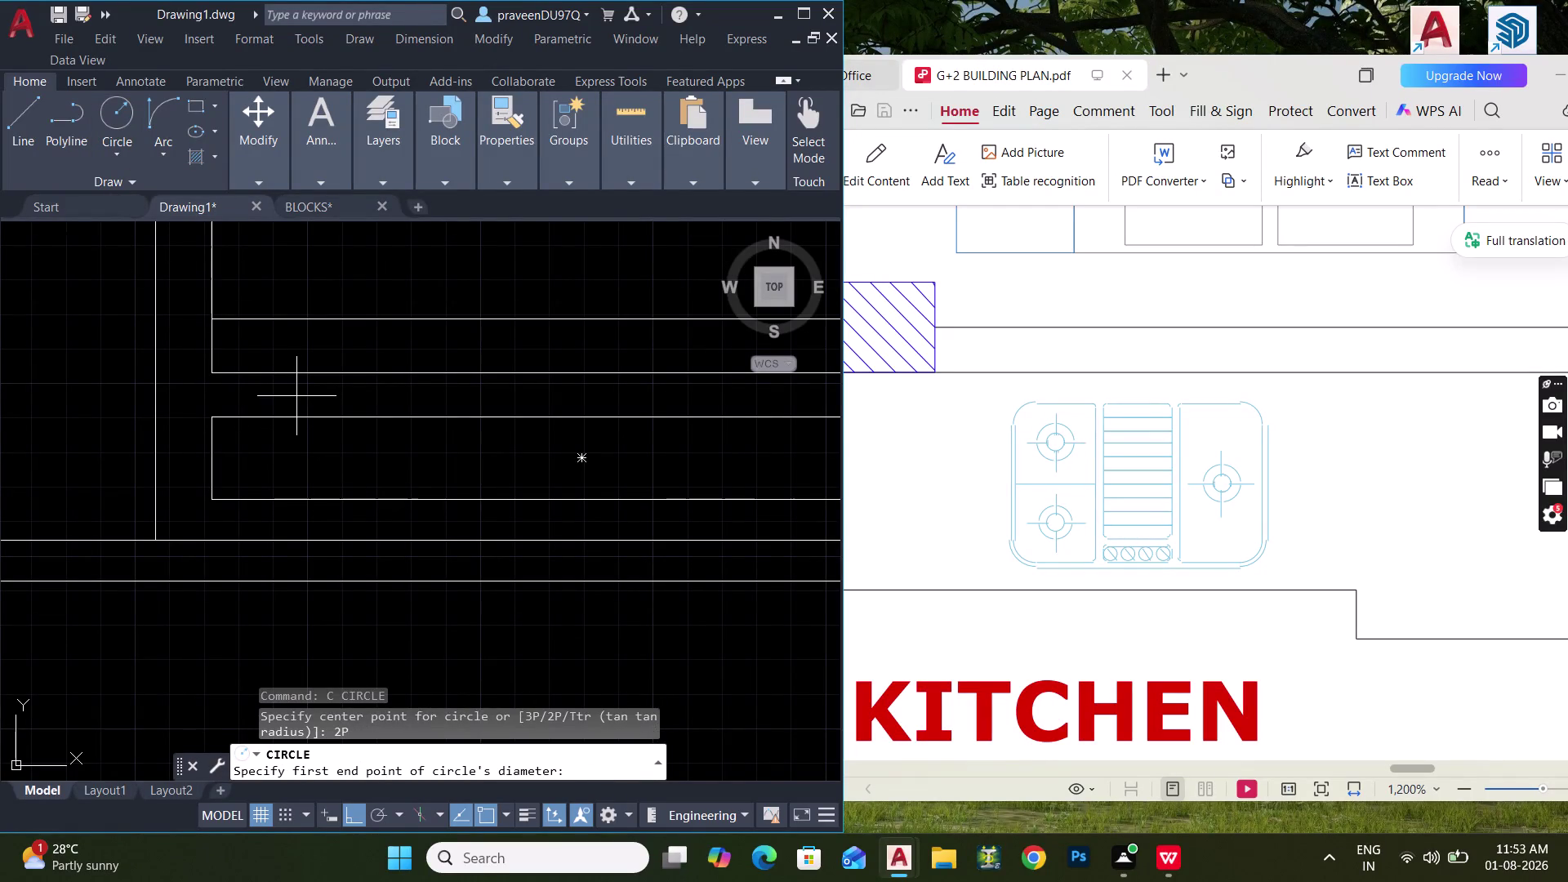
click(289, 415)
click(293, 500)
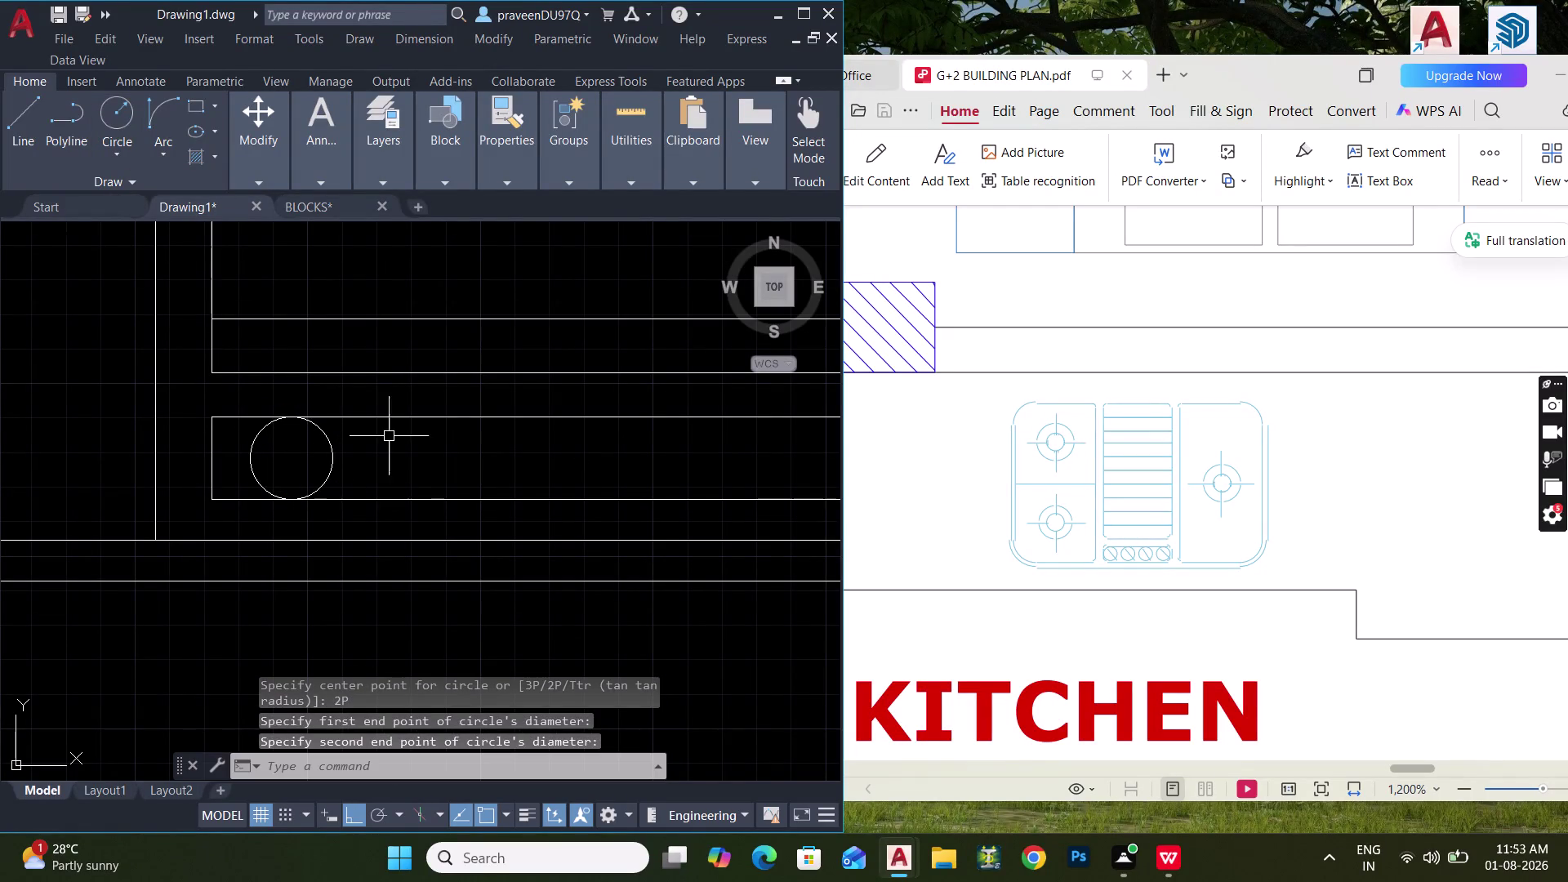
drag(397, 477, 376, 468)
click(303, 442)
middle_drag(341, 446, 323, 447)
key(c)
key(o)
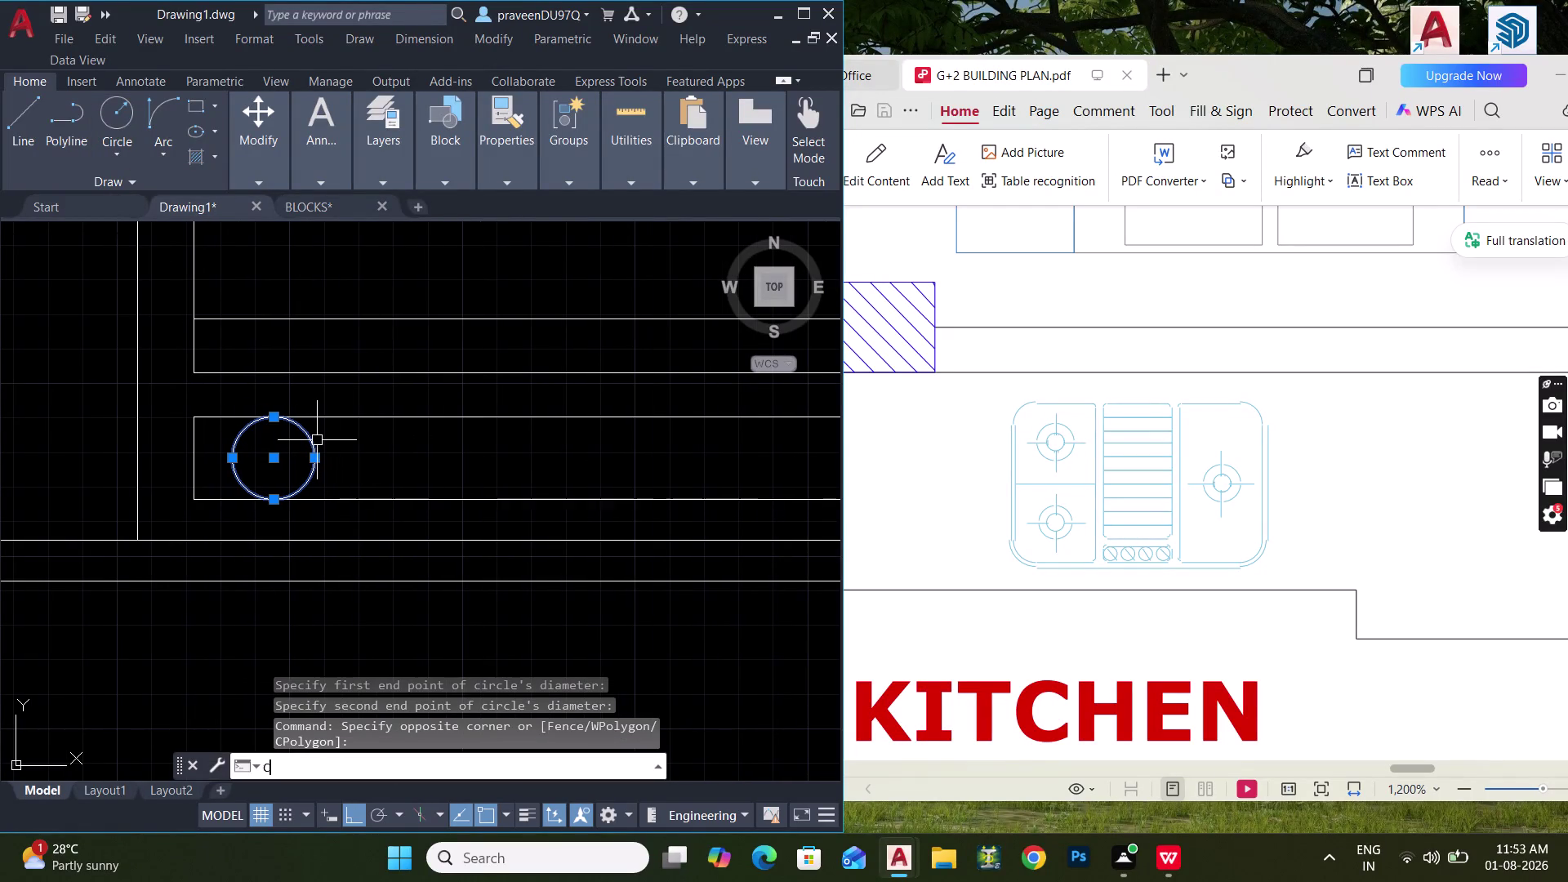
key(space)
click(274, 411)
key(Escape)
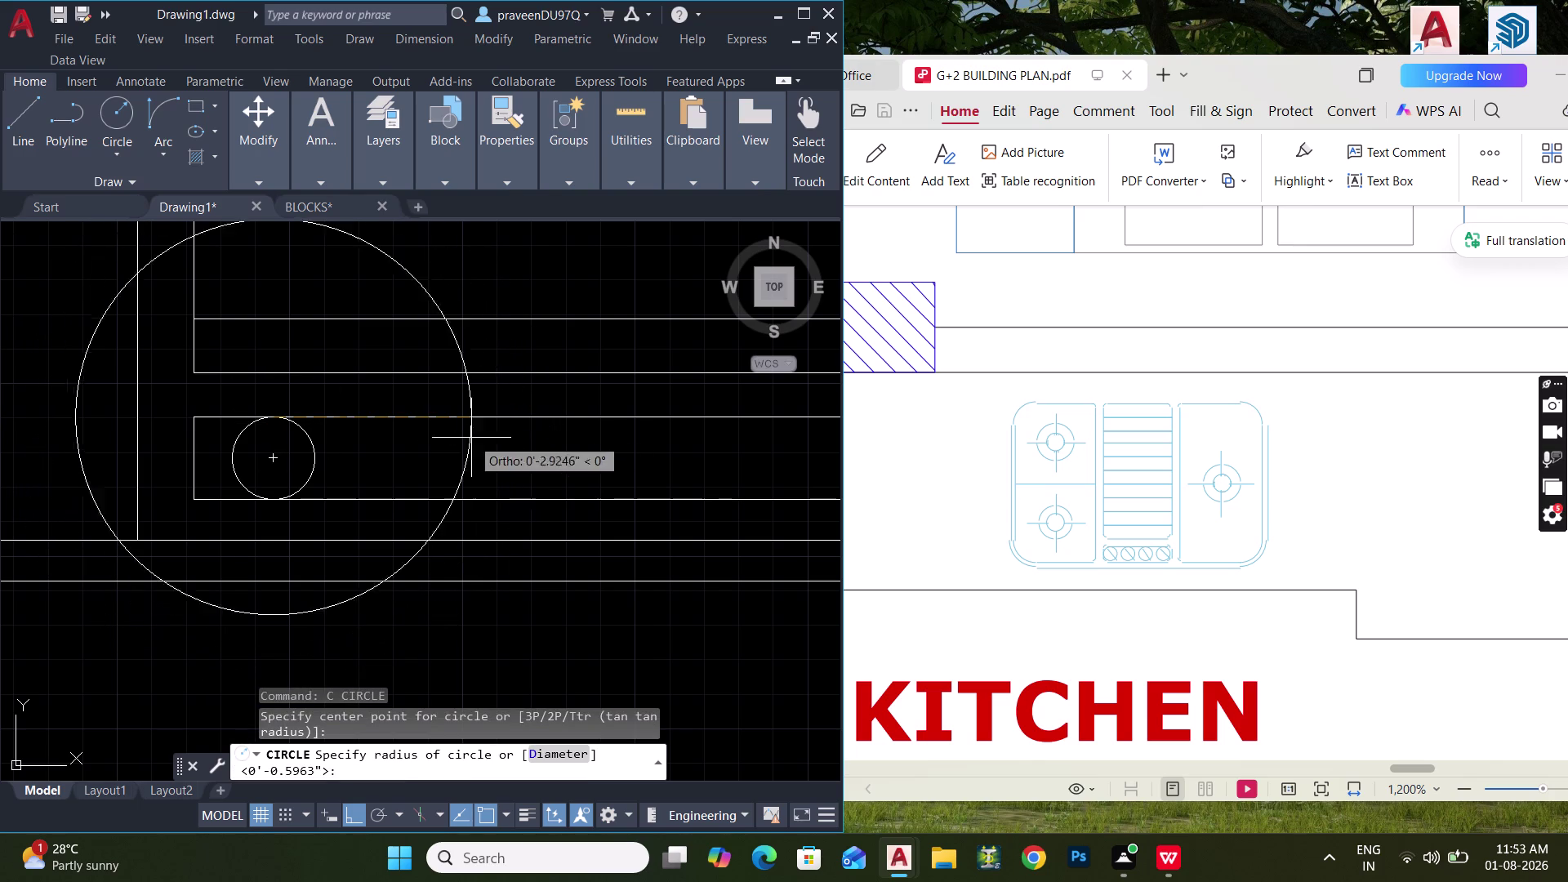
Copy the small knob circle to two more spots along the strip.
click(330, 457)
click(298, 445)
key(c)
key(o)
key(space)
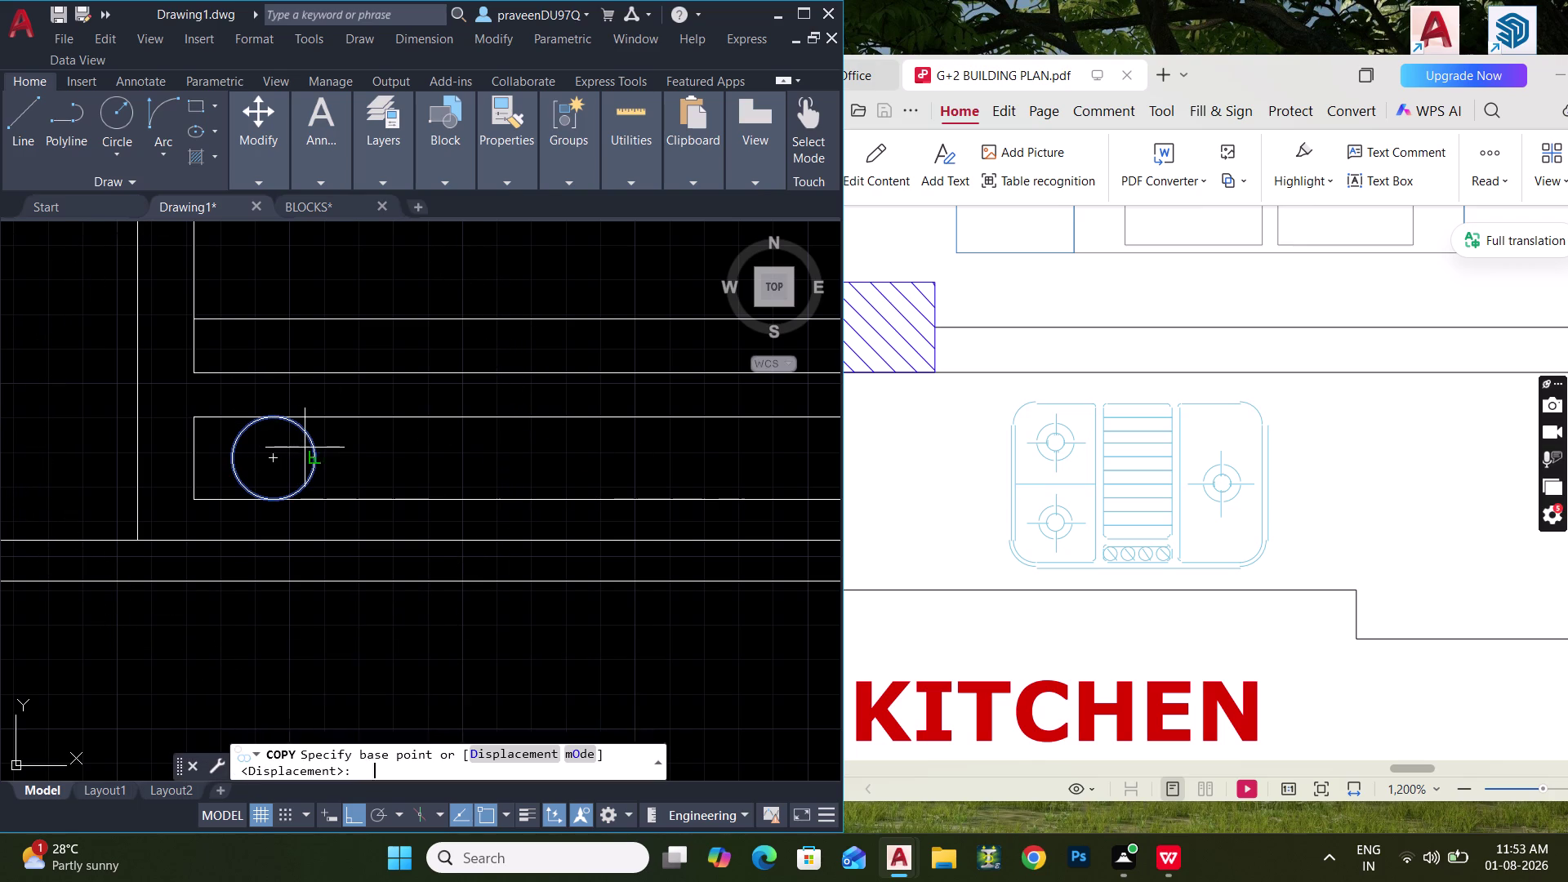
click(274, 419)
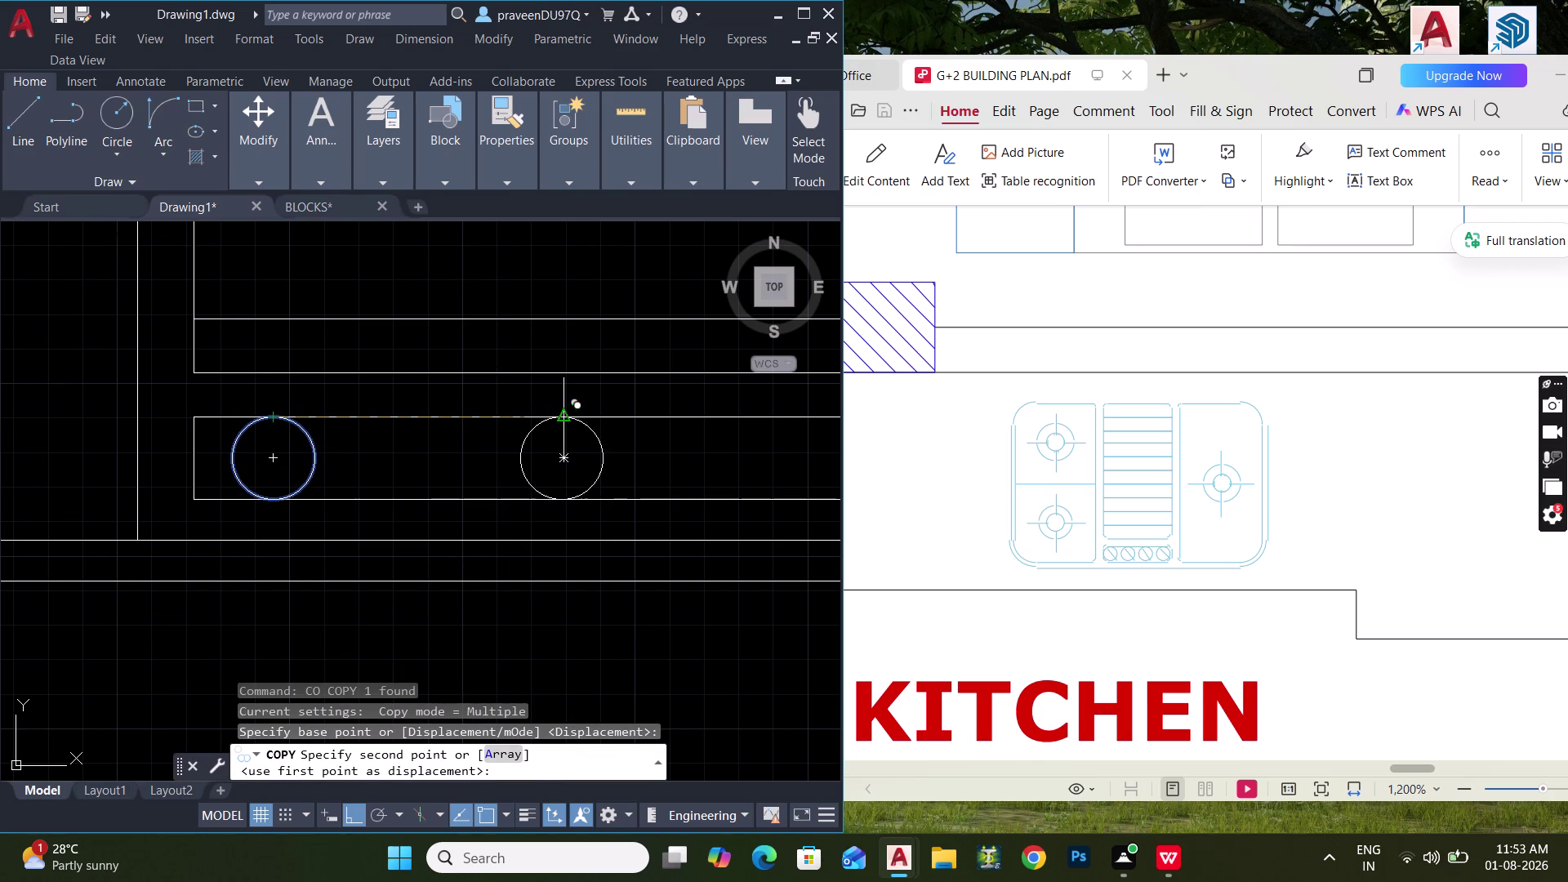
click(563, 420)
middle_drag(624, 427, 365, 456)
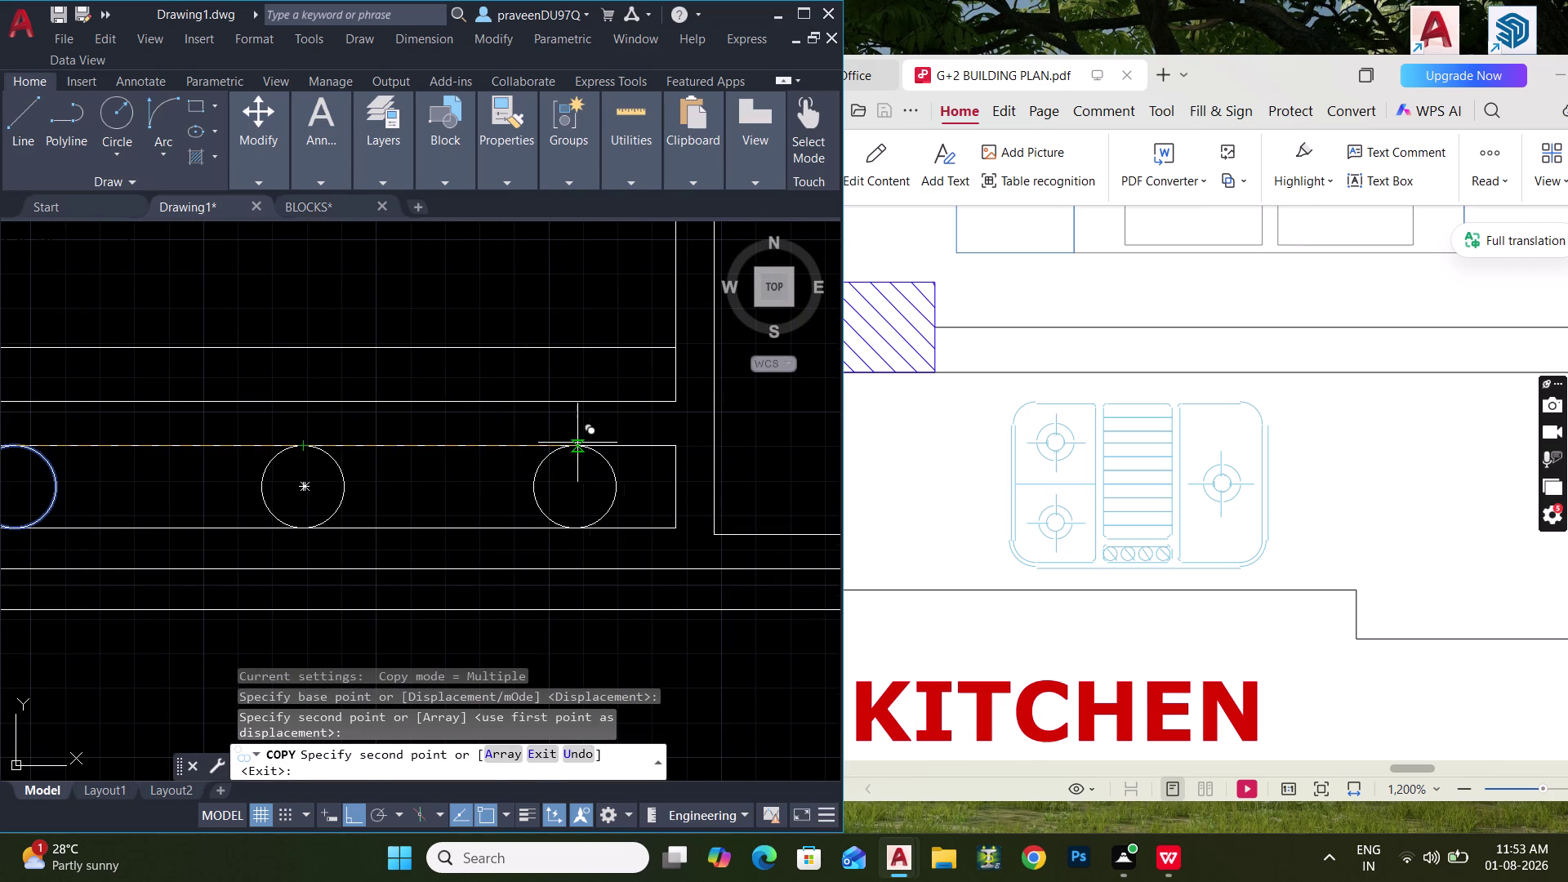
click(595, 442)
key(Escape)
key(Escape)
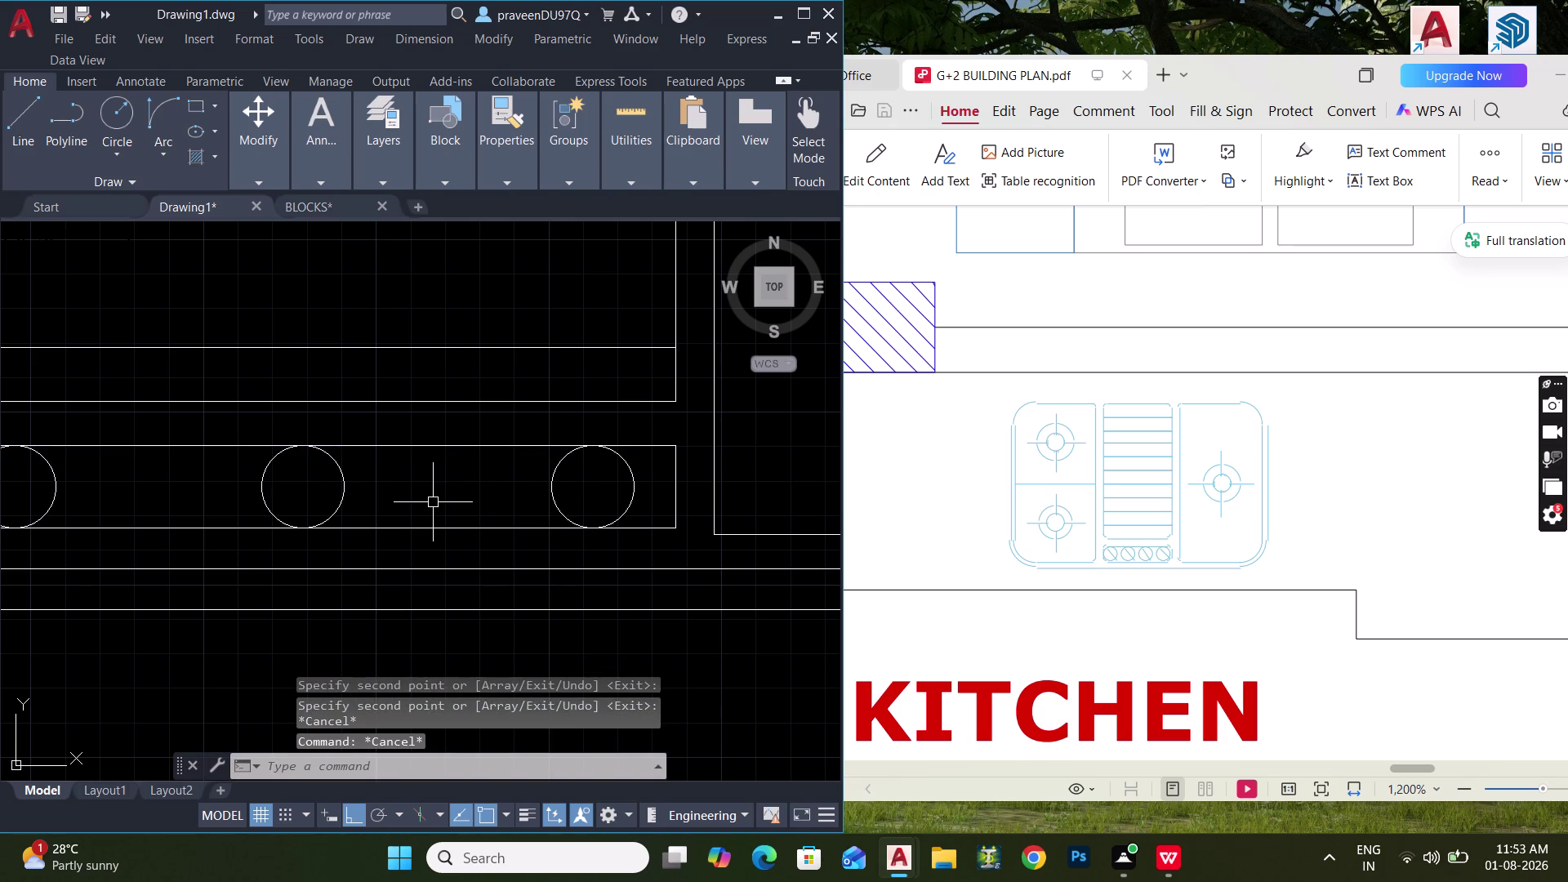
text(L)
key(space)
scroll(up, 3)
Begin an angled line at a knob circle, then cancel and undo it.
scroll(up, 3)
click(513, 439)
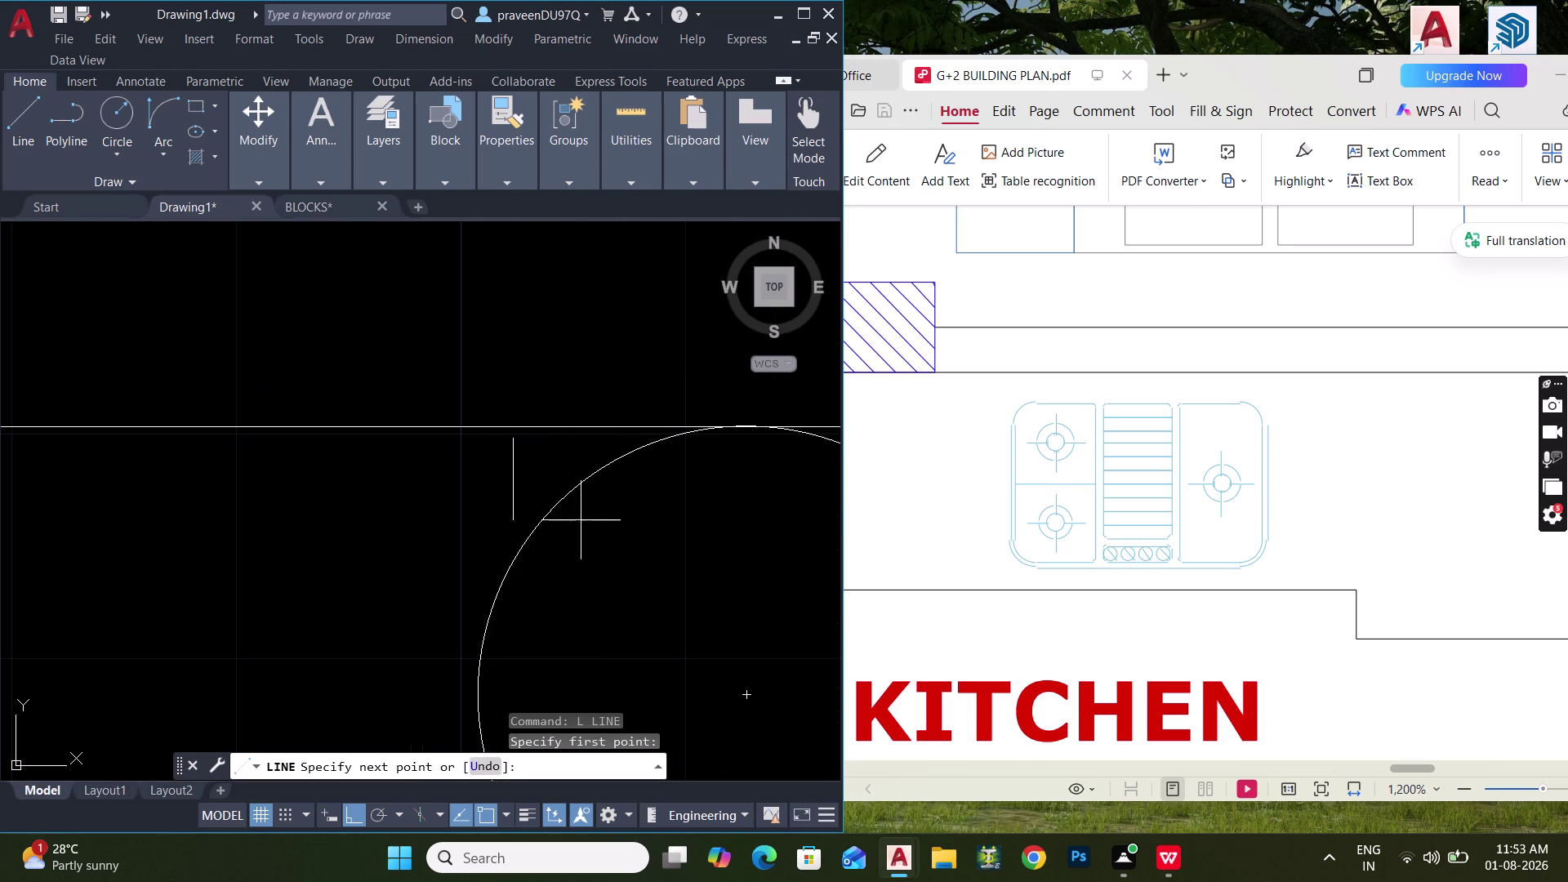
key(ctrl+l)
scroll(down, 3)
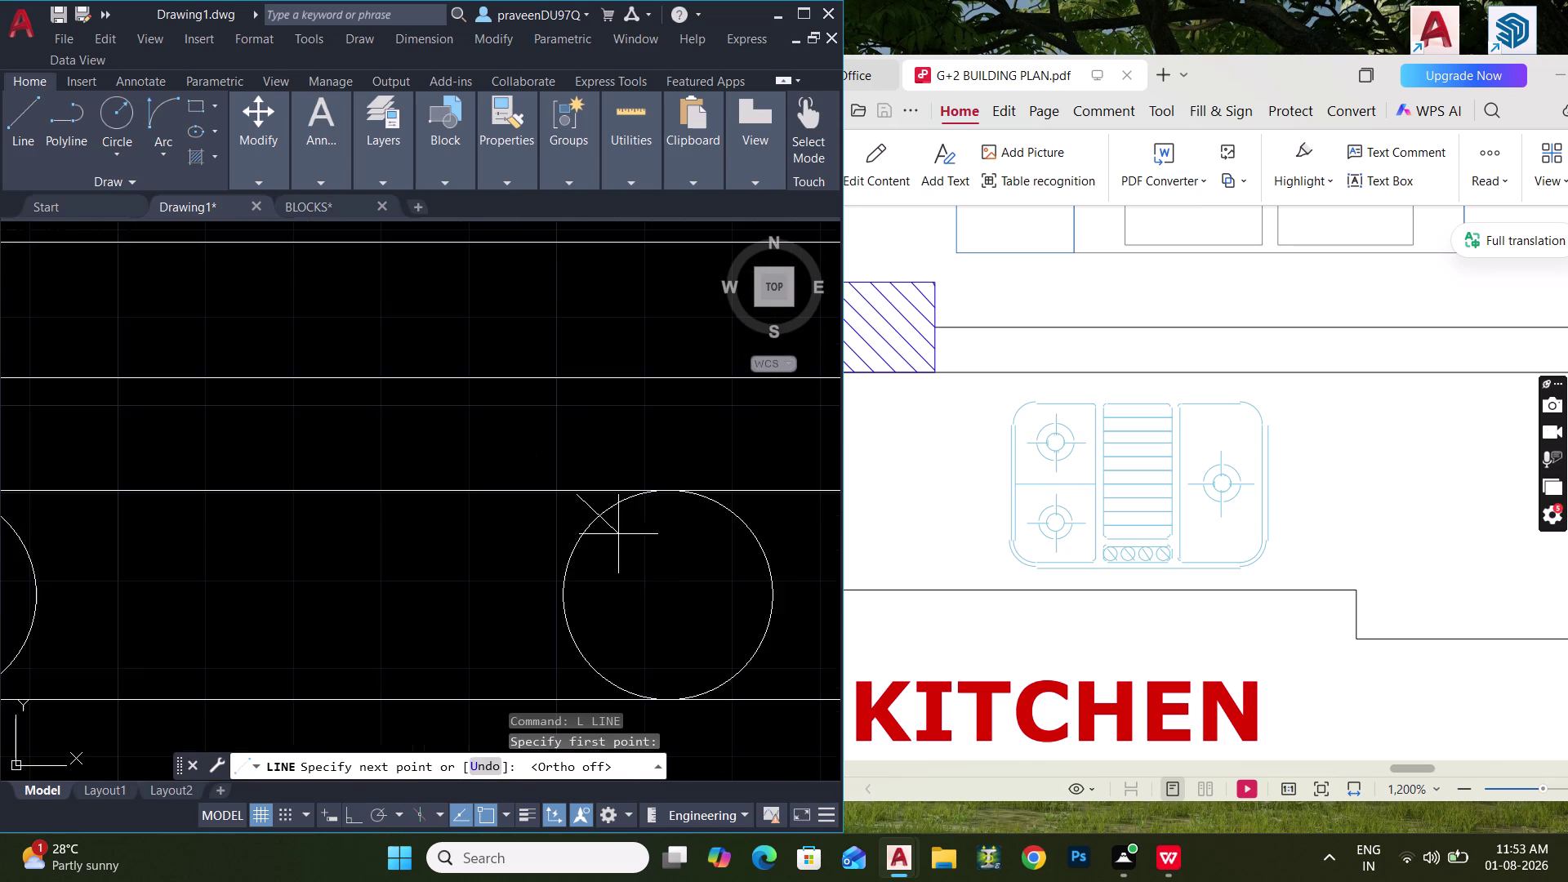
middle_drag(665, 589, 609, 511)
click(699, 612)
click(669, 520)
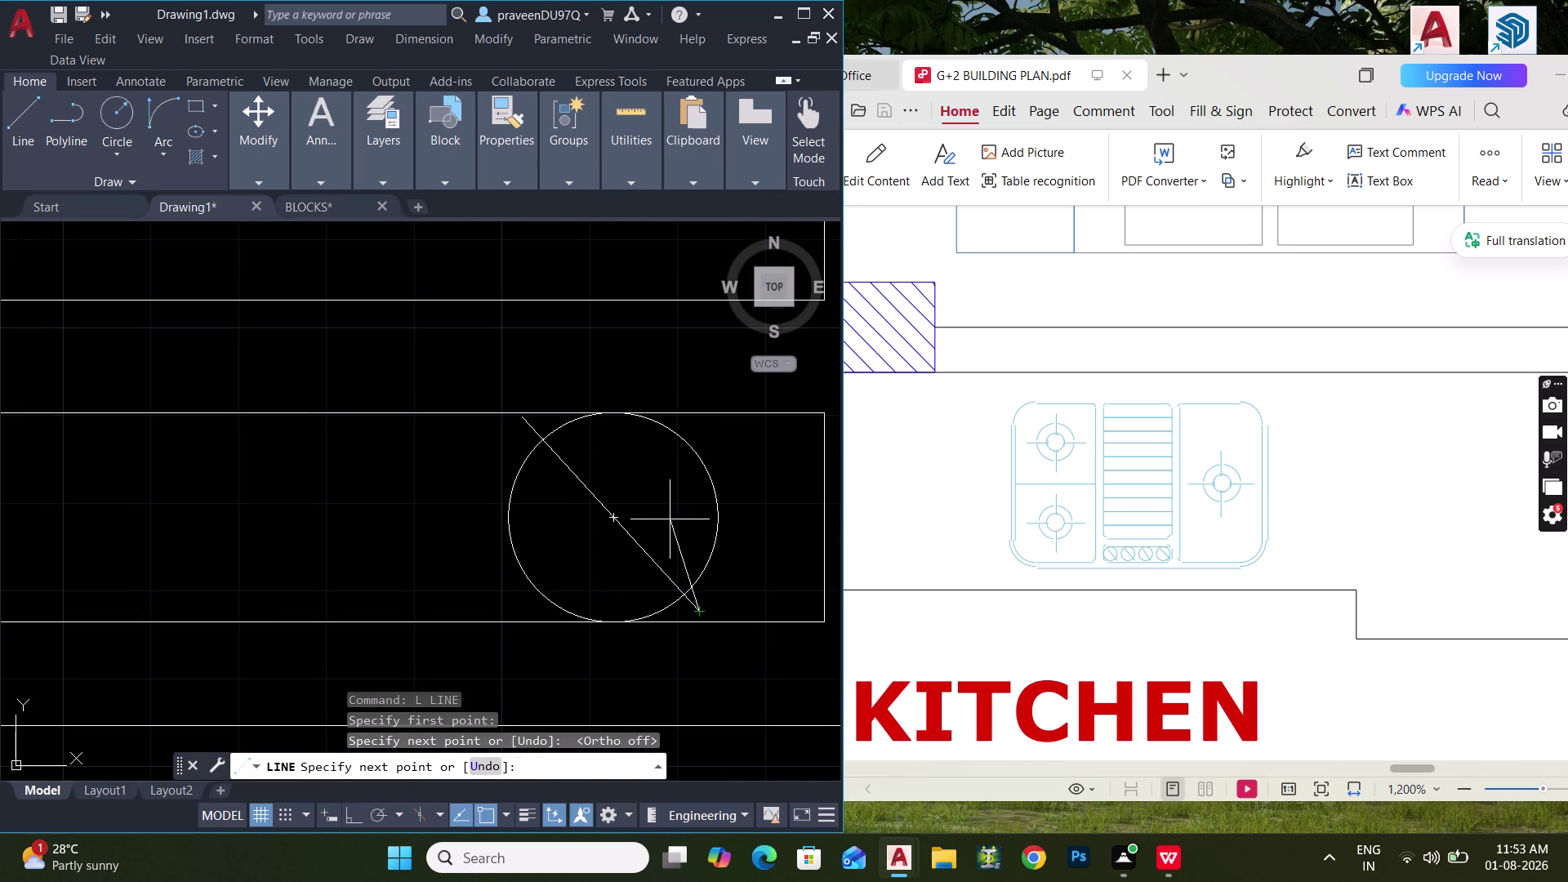
key(Escape)
key(ctrl+z)
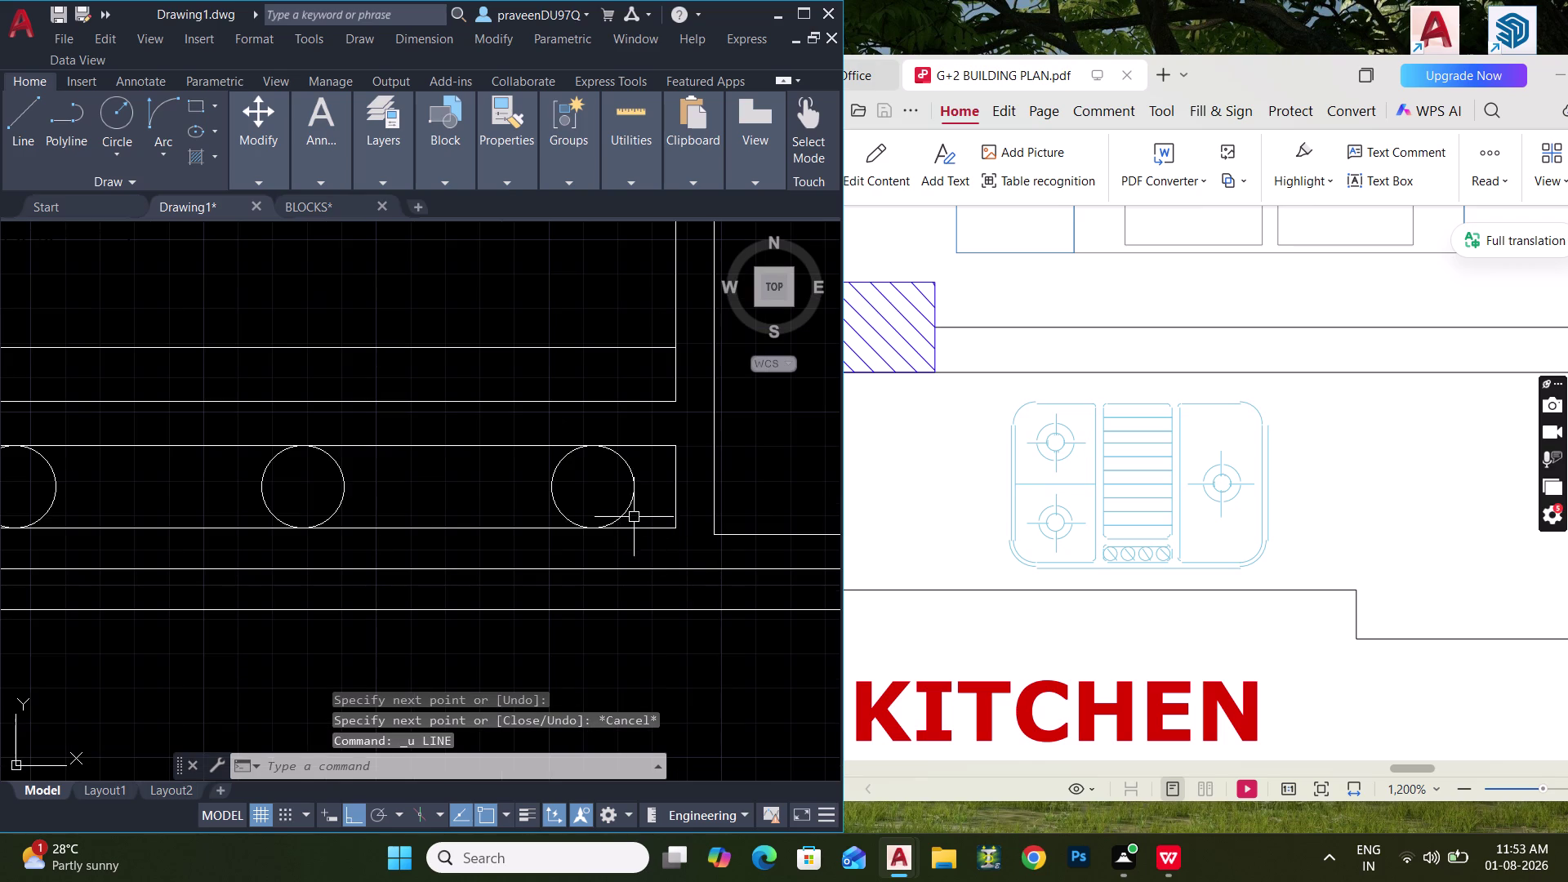
Draw a diagonal line across the first knob circle with Ortho off.
text(L)
key(space)
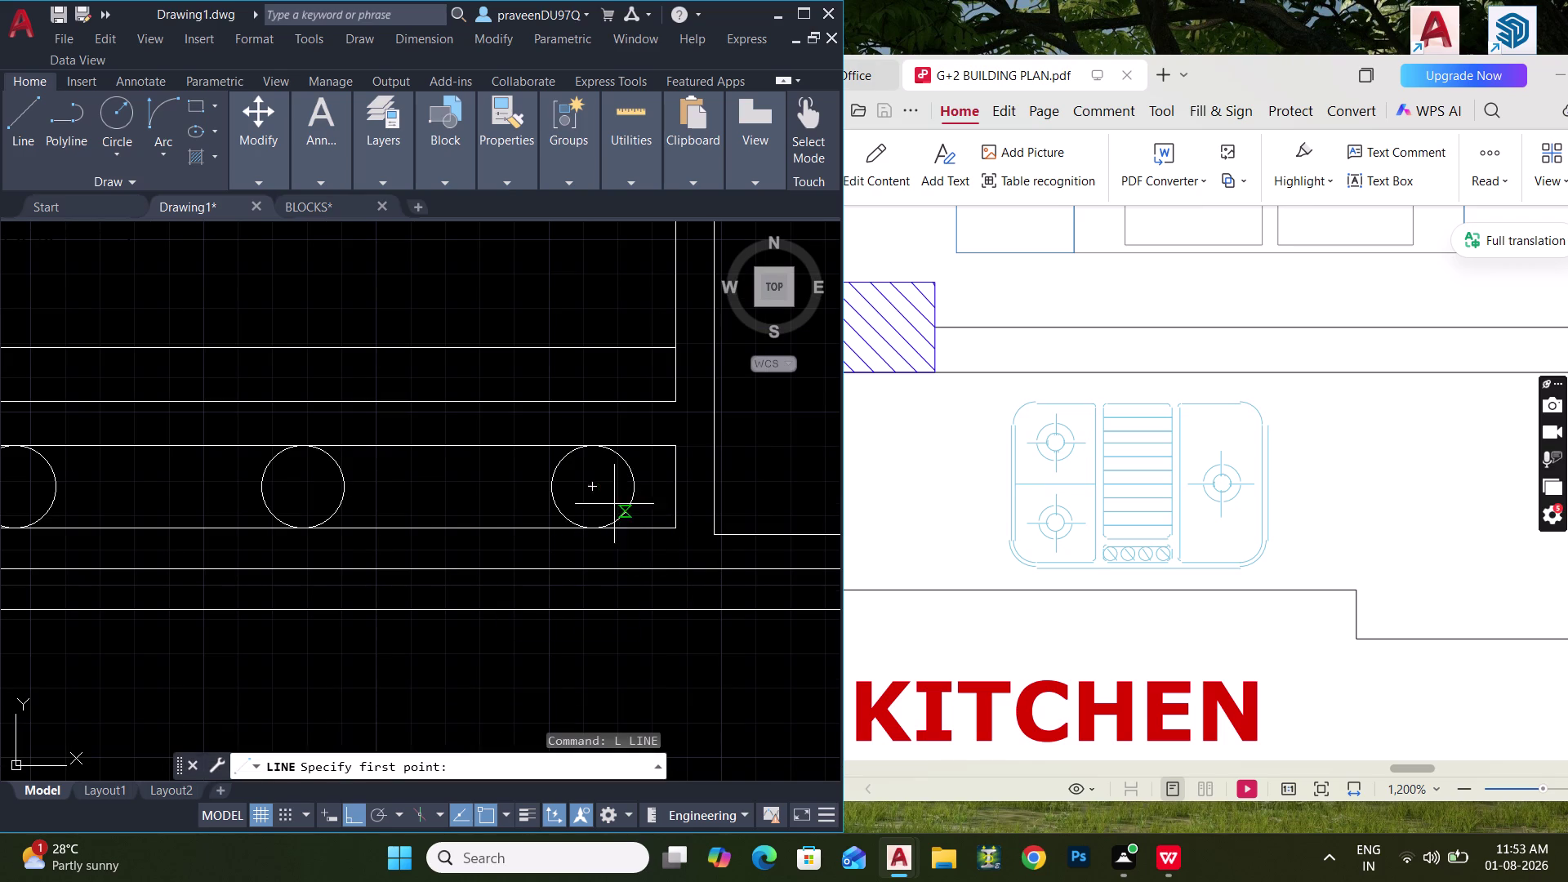
scroll(up, 3)
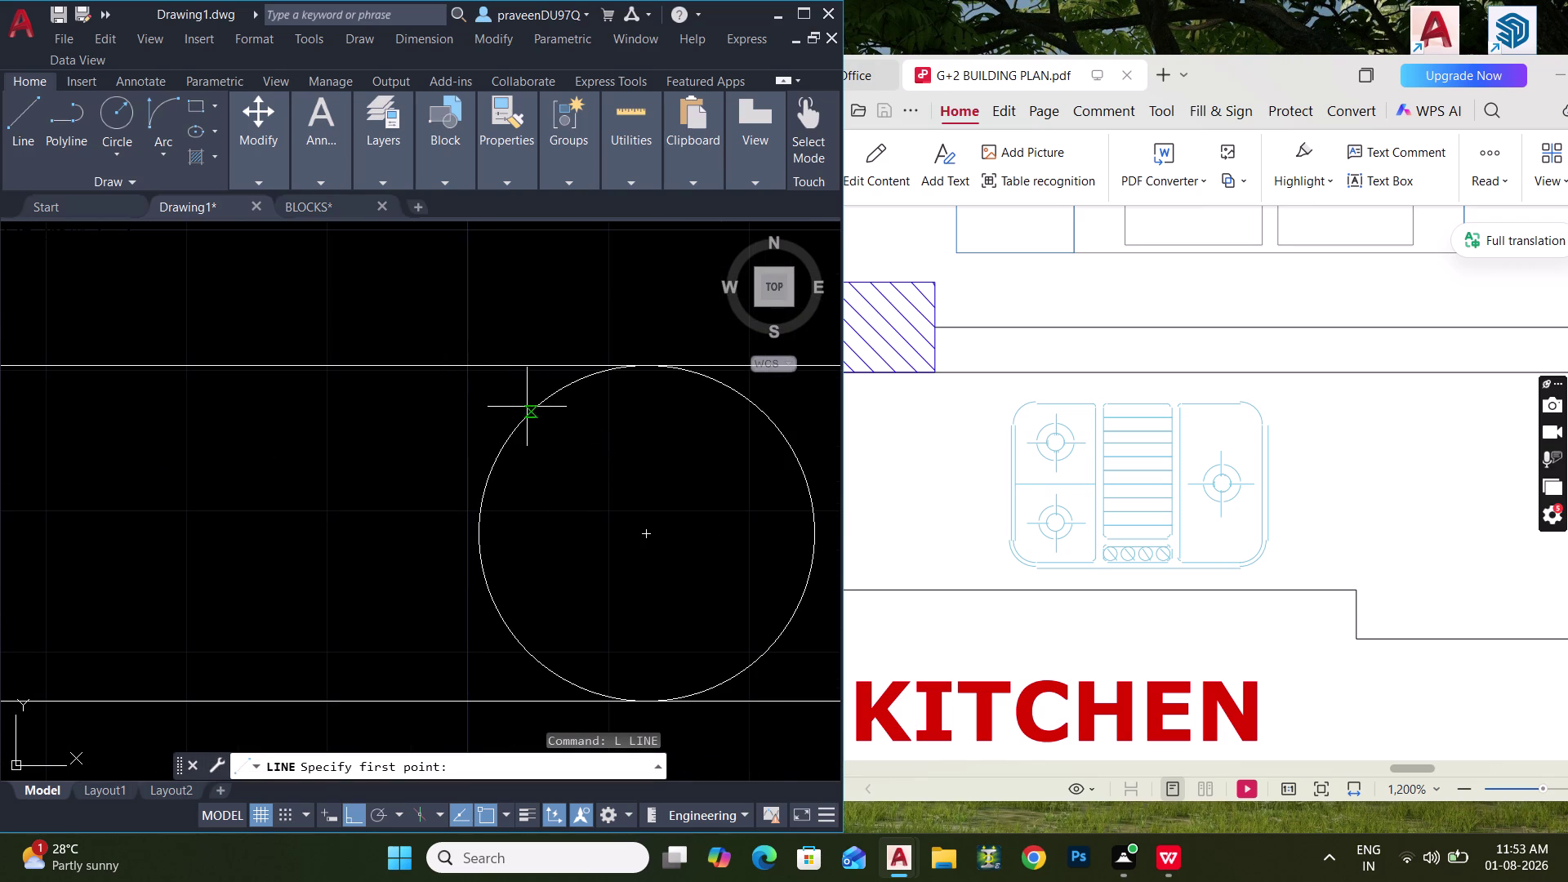
click(508, 380)
middle_drag(750, 652, 673, 568)
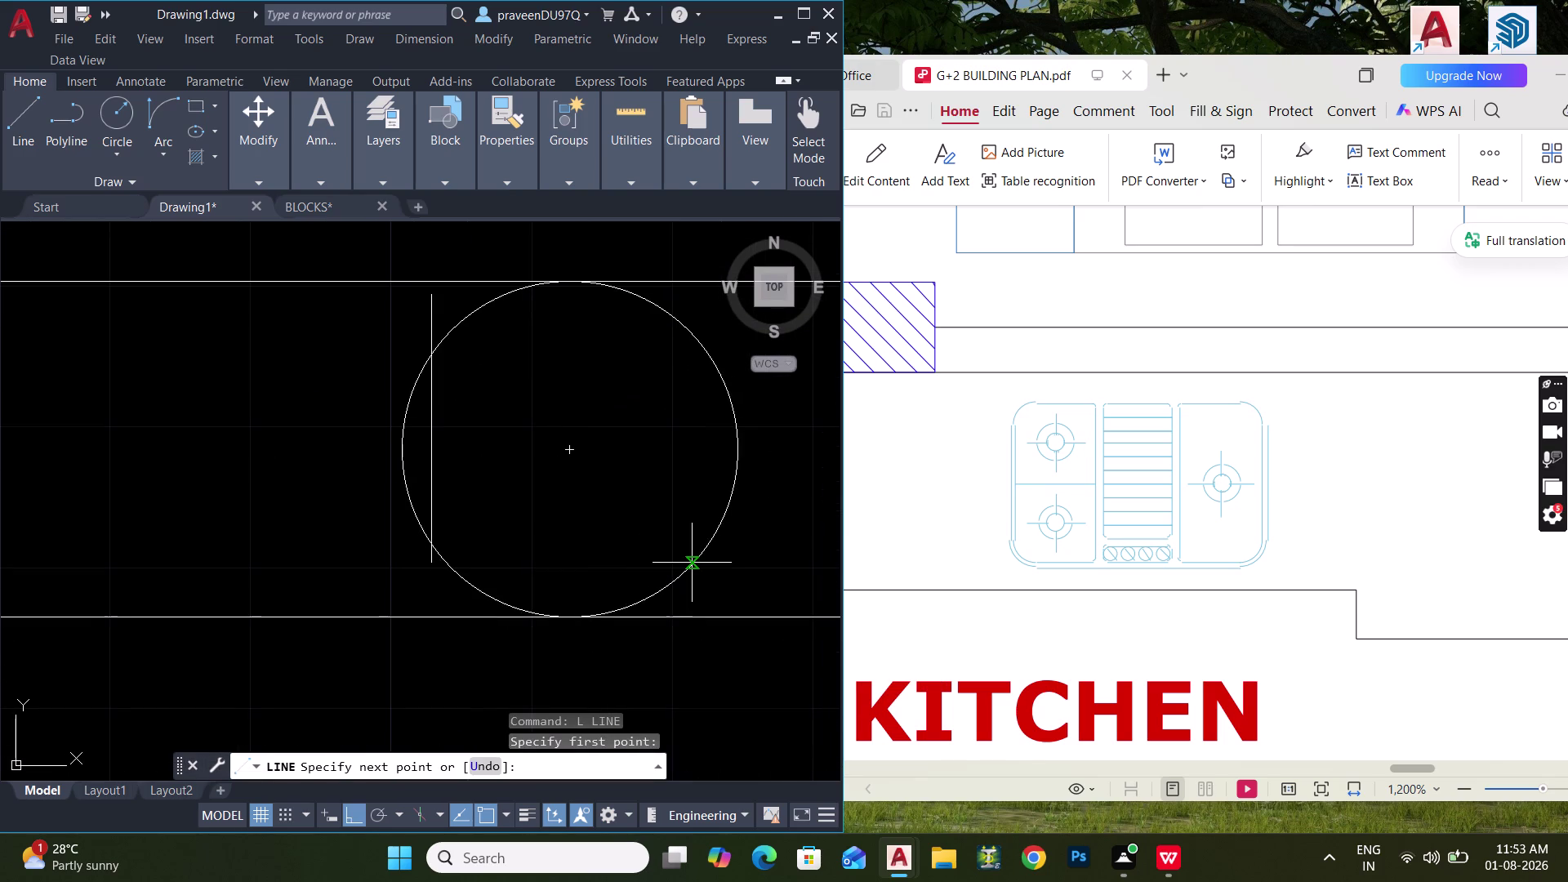
key(ctrl+l)
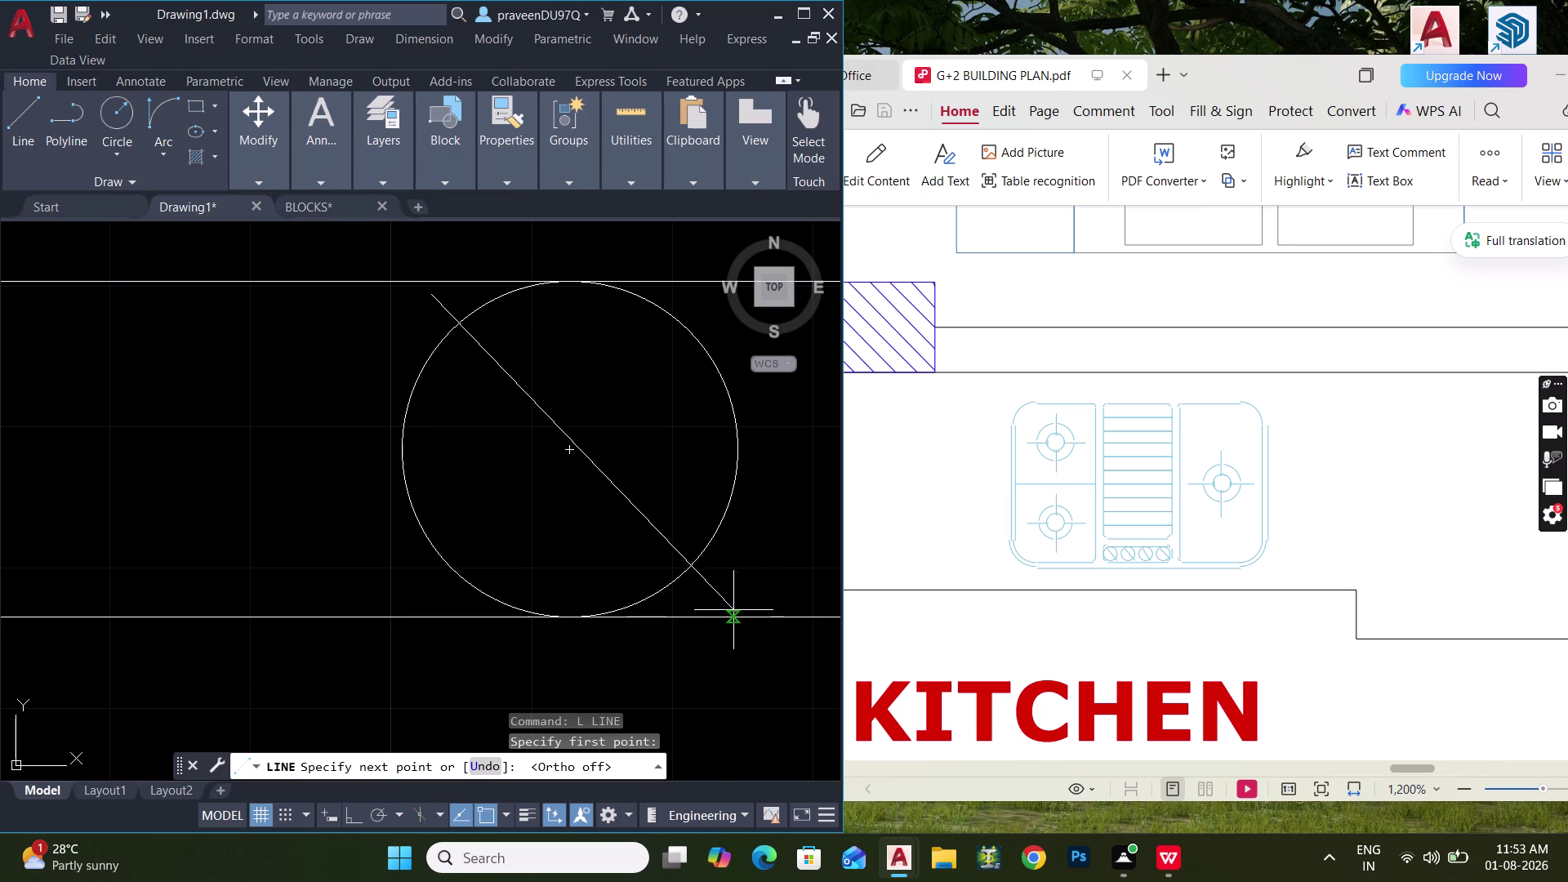
click(718, 617)
key(Escape)
Copy the diagonal from the circle centre into the middle and last knob circles.
drag(623, 476, 616, 484)
click(564, 514)
key(c)
key(o)
key(space)
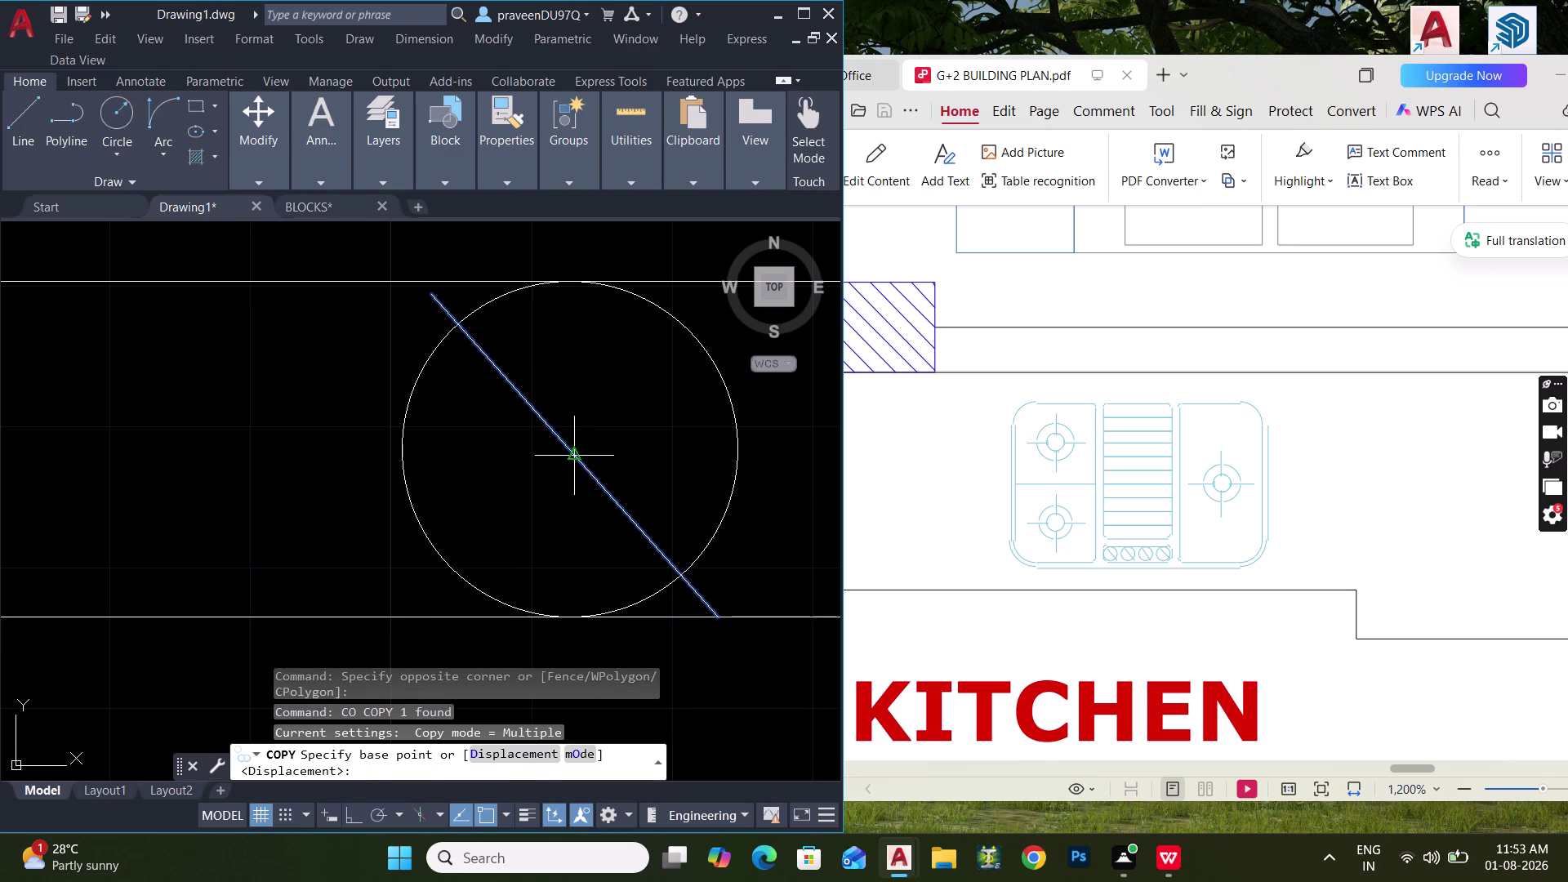
click(573, 456)
scroll(down, 3)
middle_drag(210, 465, 379, 489)
click(346, 513)
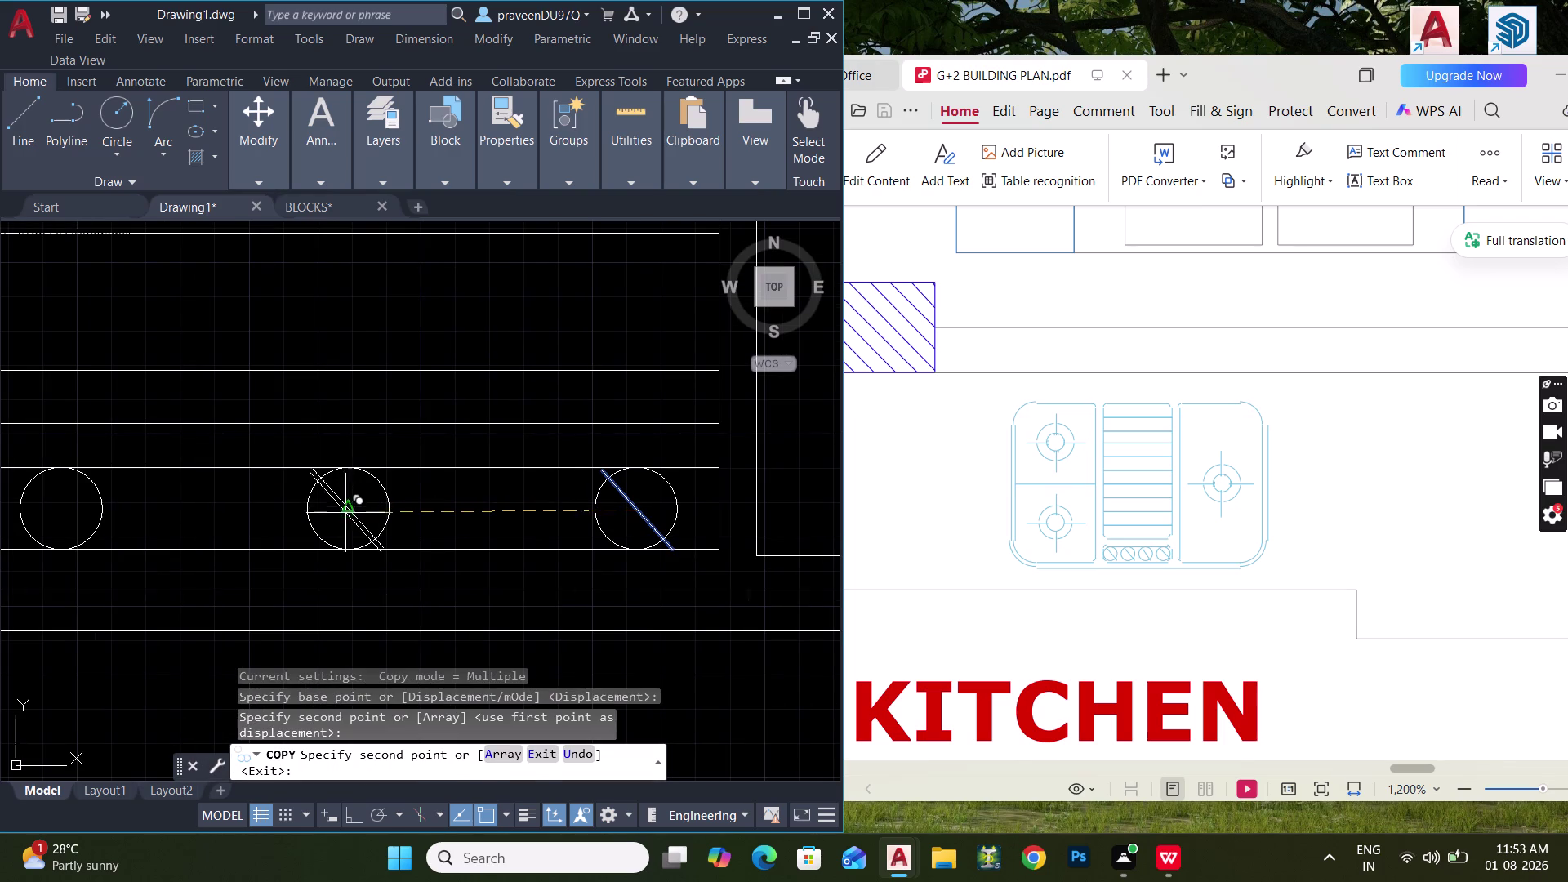
middle_drag(262, 527, 650, 523)
click(444, 511)
key(Escape)
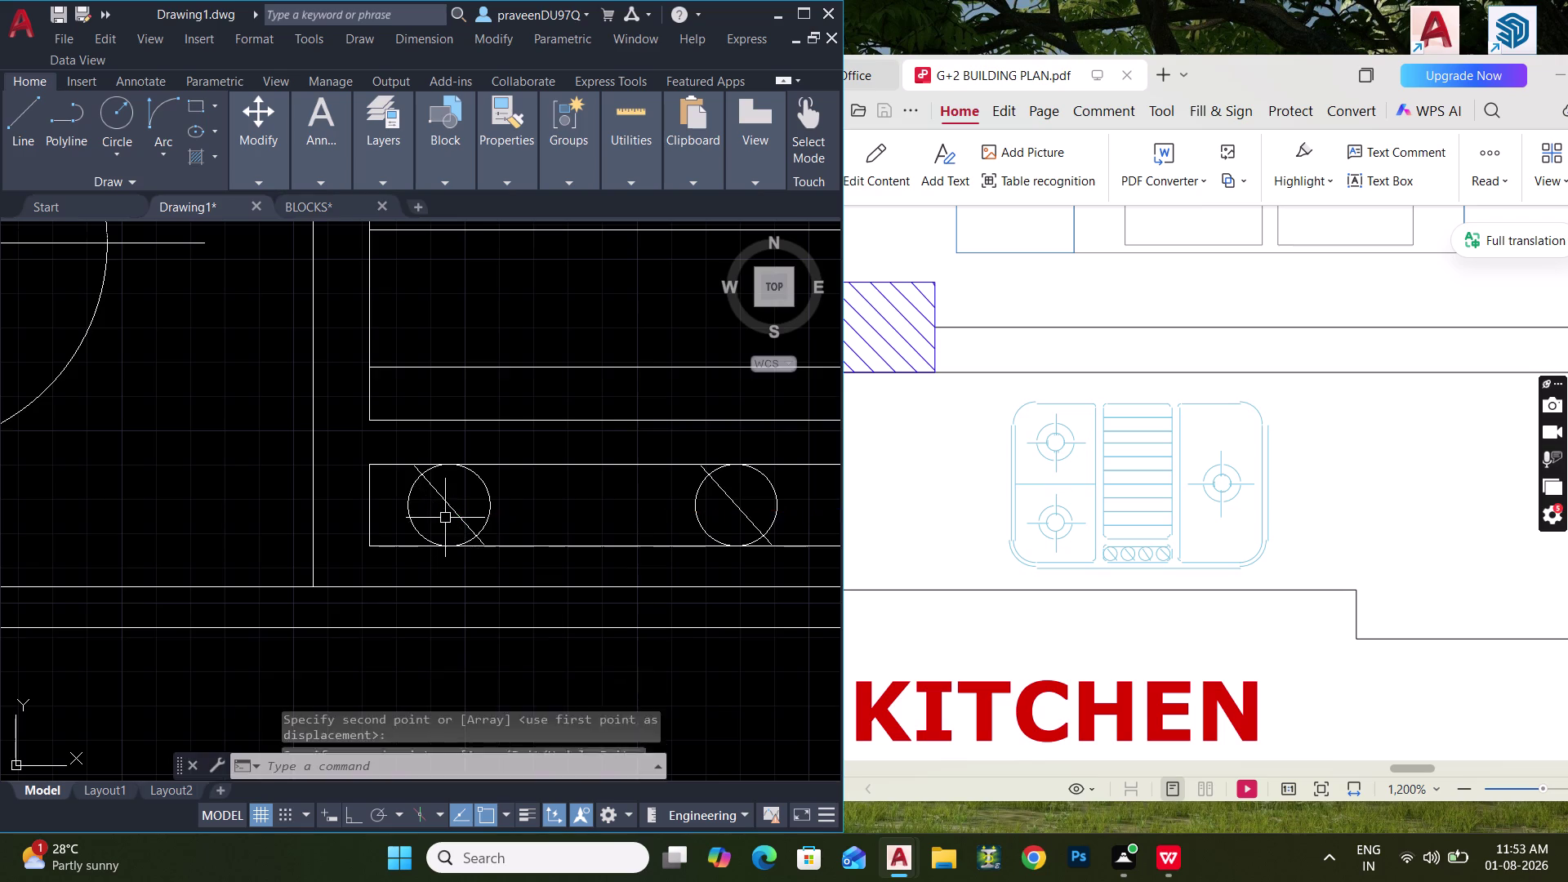
scroll(down, 3)
middle_drag(642, 553, 568, 589)
scroll(down, 3)
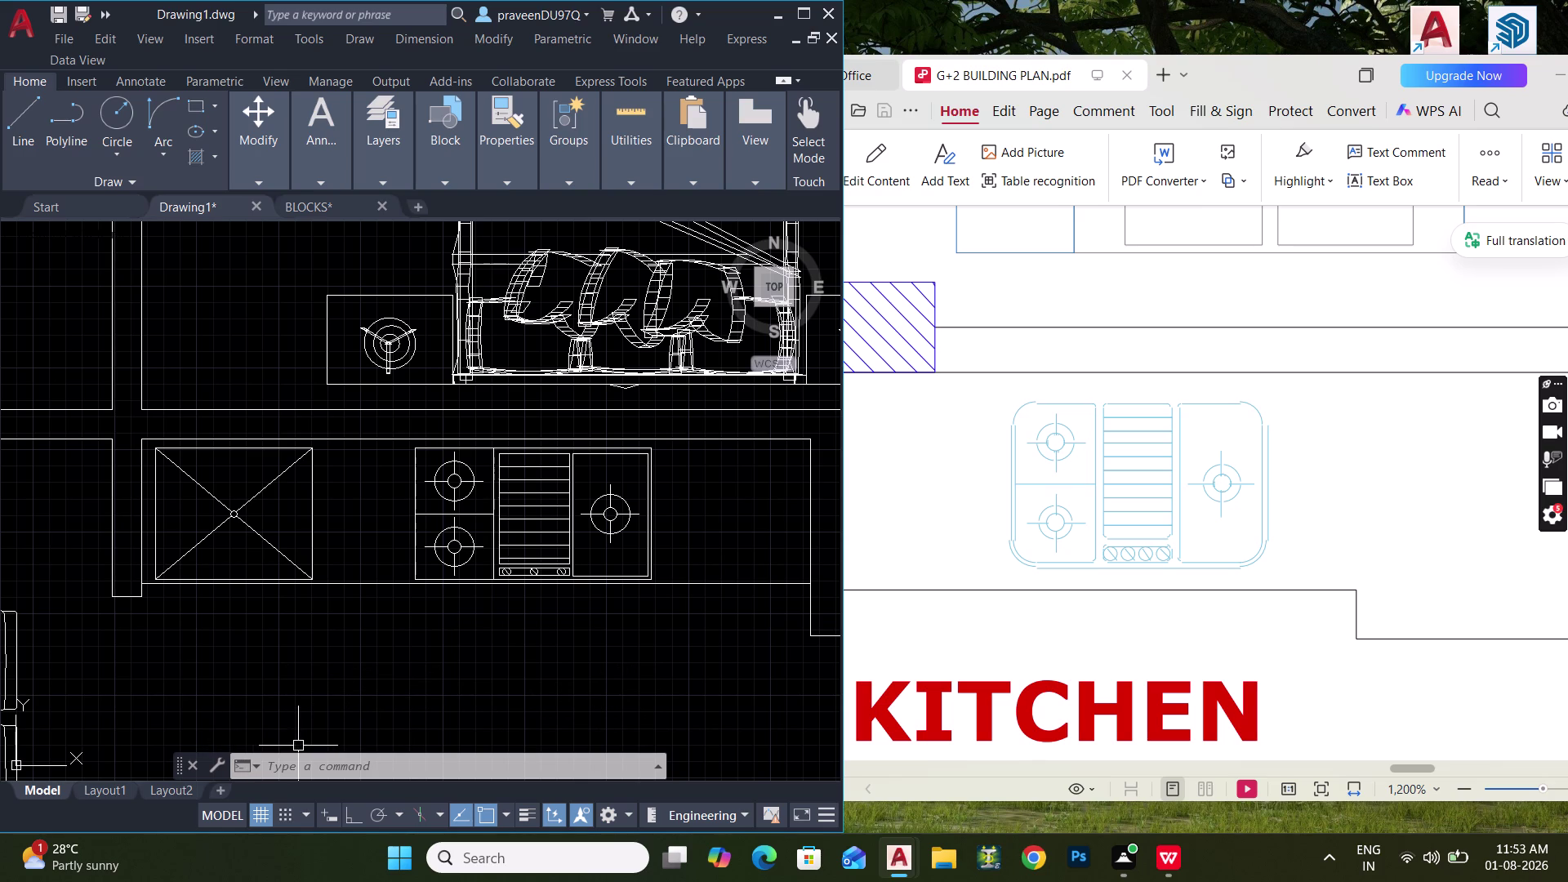
Copy the platform's sink and stove from its corner into another unit's kitchen.
scroll(down, 3)
middle_drag(570, 627, 671, 556)
middle_drag(602, 569, 442, 562)
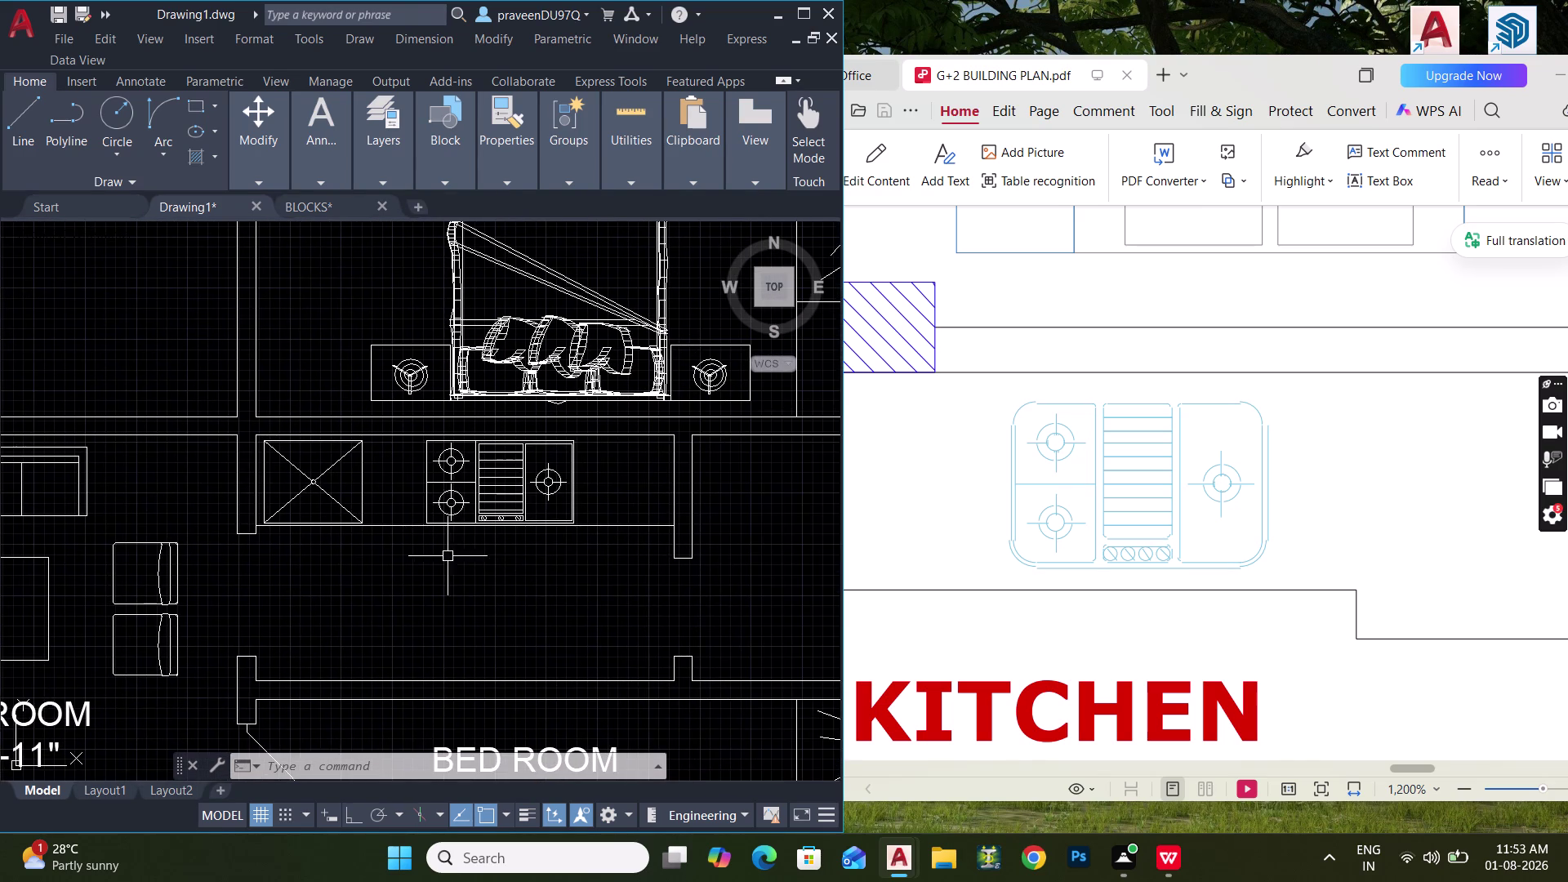
drag(618, 576, 590, 568)
click(313, 453)
key(c)
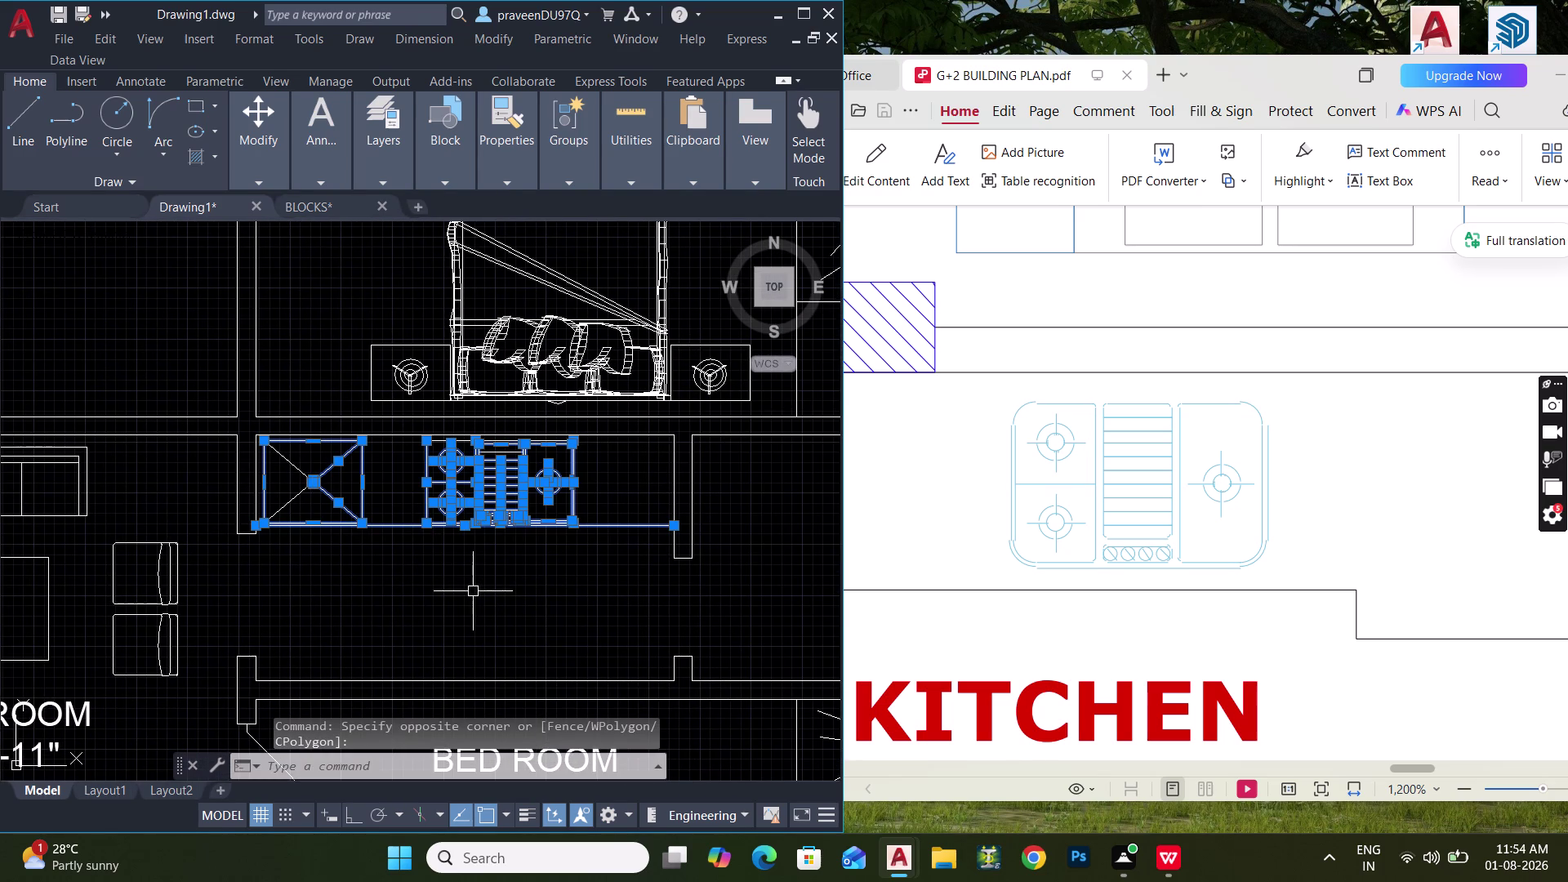
key(o)
key(space)
click(674, 436)
scroll(down, 3)
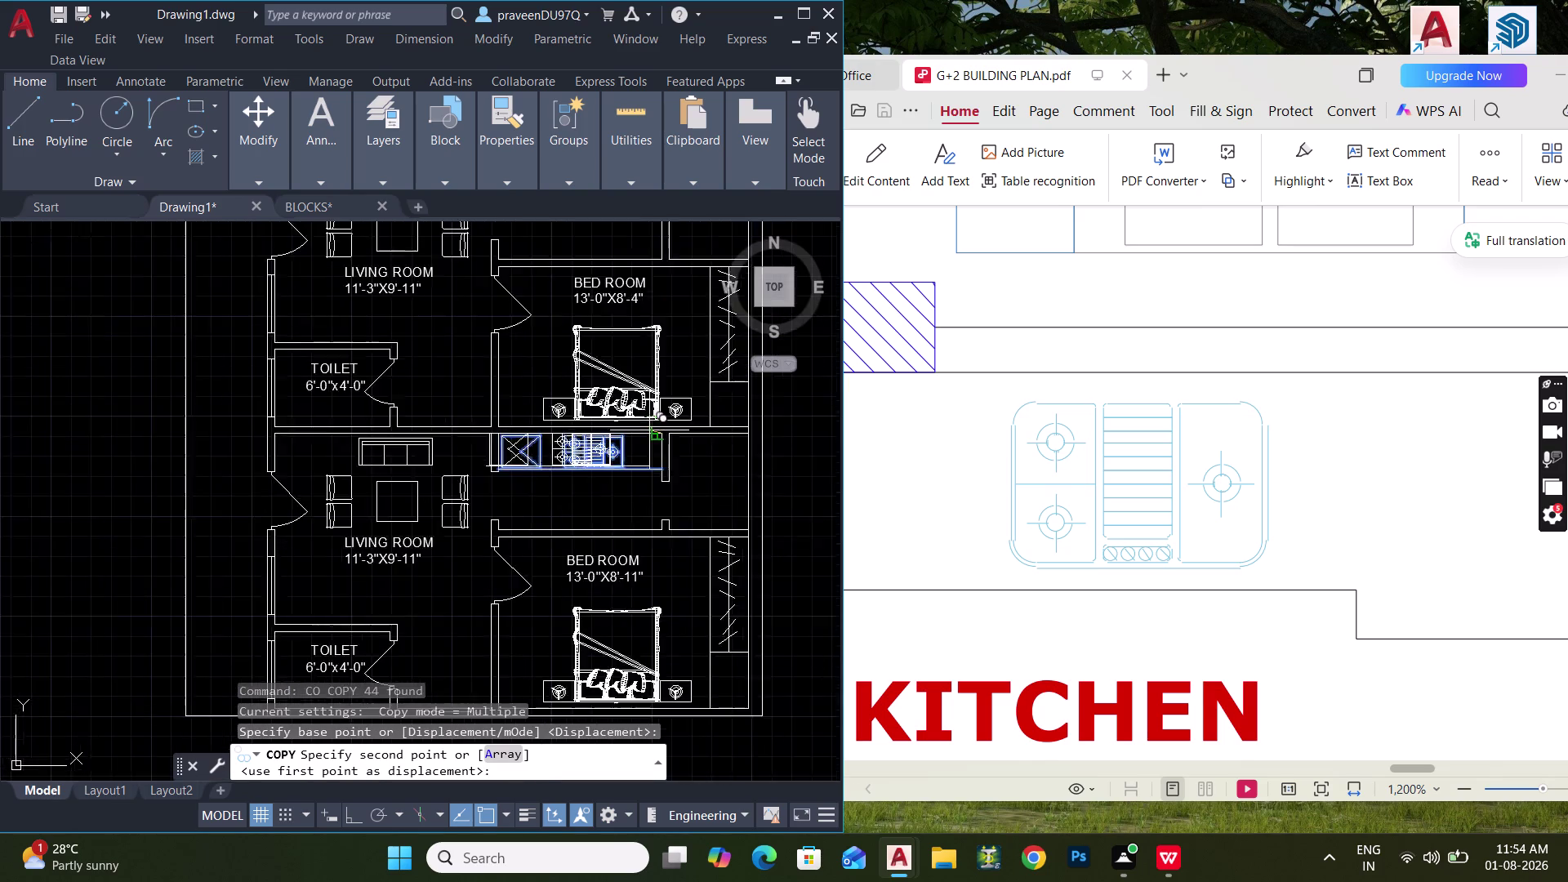
middle_drag(644, 464, 580, 714)
scroll(up, 3)
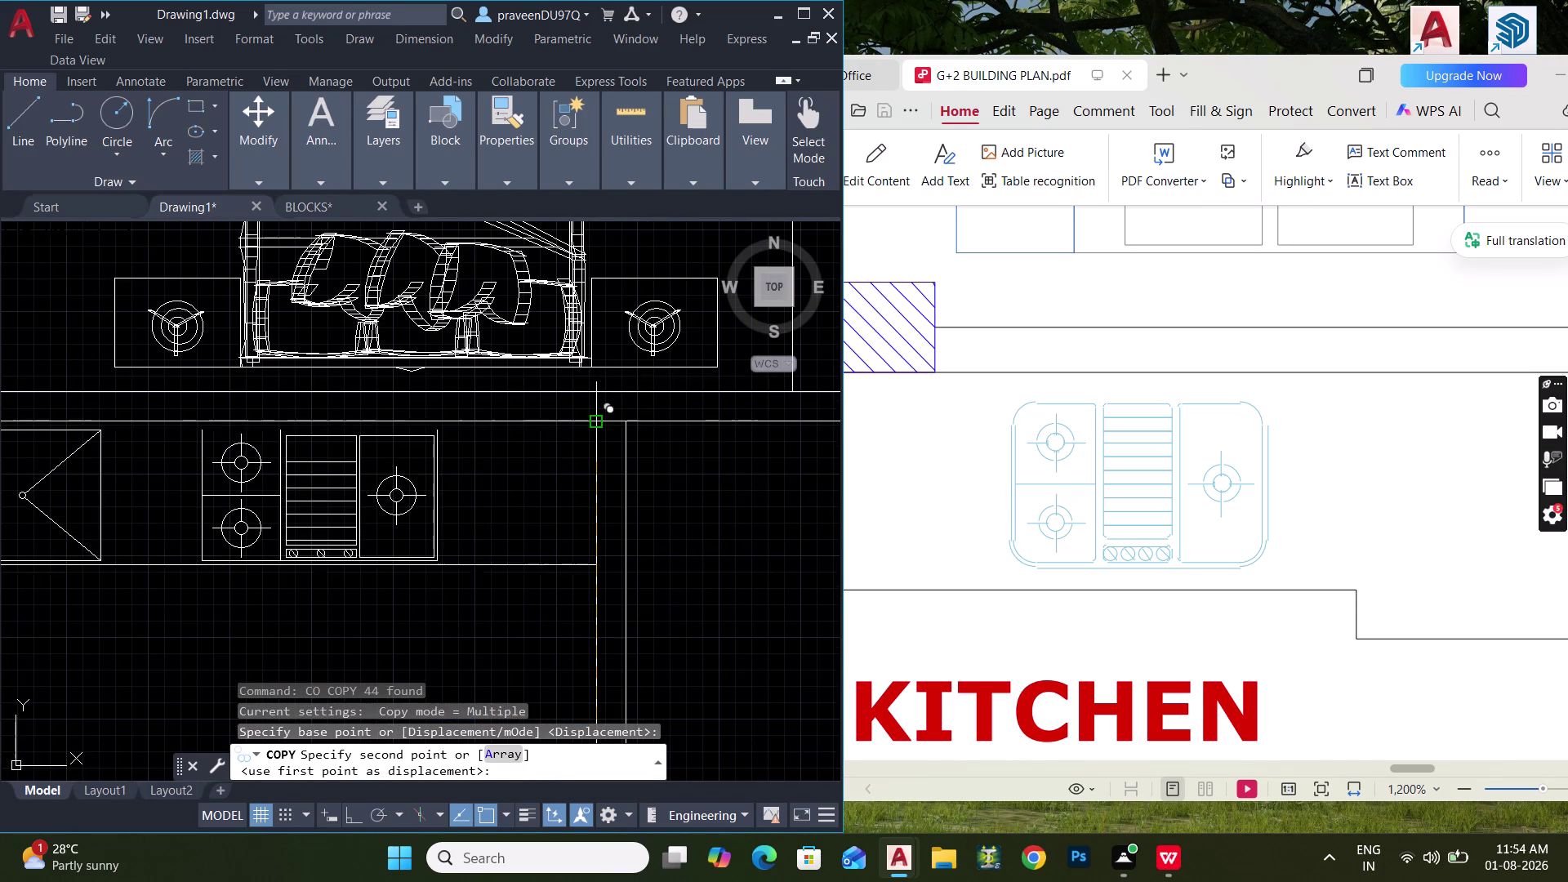
click(592, 425)
Place another copy of the sink and stove in the next unit's kitchen.
scroll(down, 3)
middle_drag(585, 494, 542, 669)
middle_drag(523, 448, 489, 838)
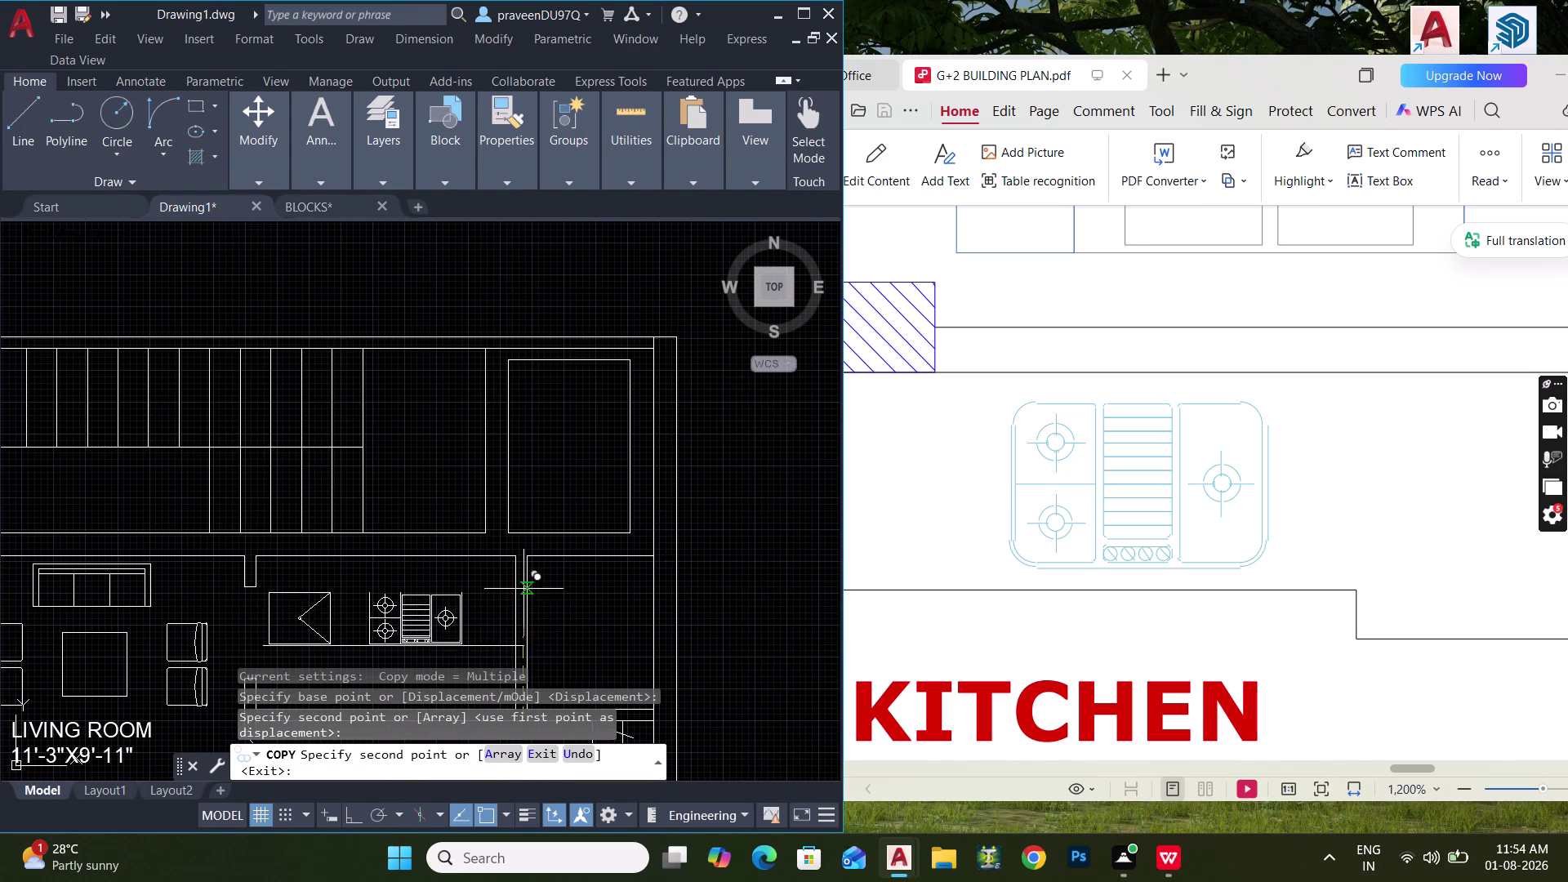
click(514, 560)
scroll(down, 3)
middle_drag(532, 550, 567, 512)
key(Escape)
key(Escape)
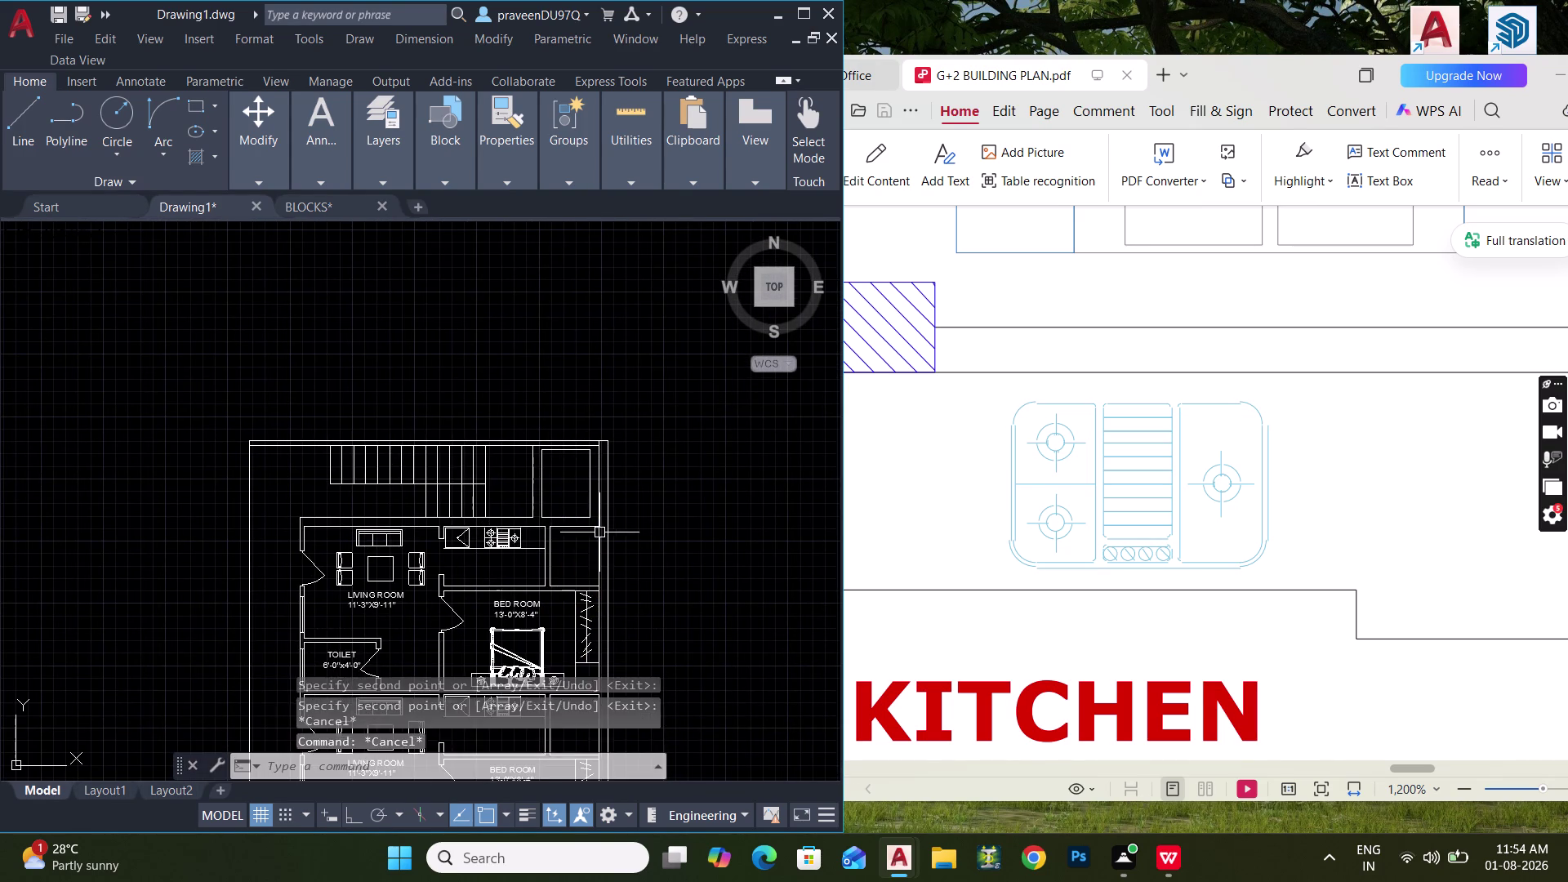
Pan and zoom across the floor plan to check each unit's copied kitchen, ending at the upper unit's kitchen wall.
middle_drag(545, 550, 564, 436)
scroll(up, 3)
middle_drag(471, 633, 524, 413)
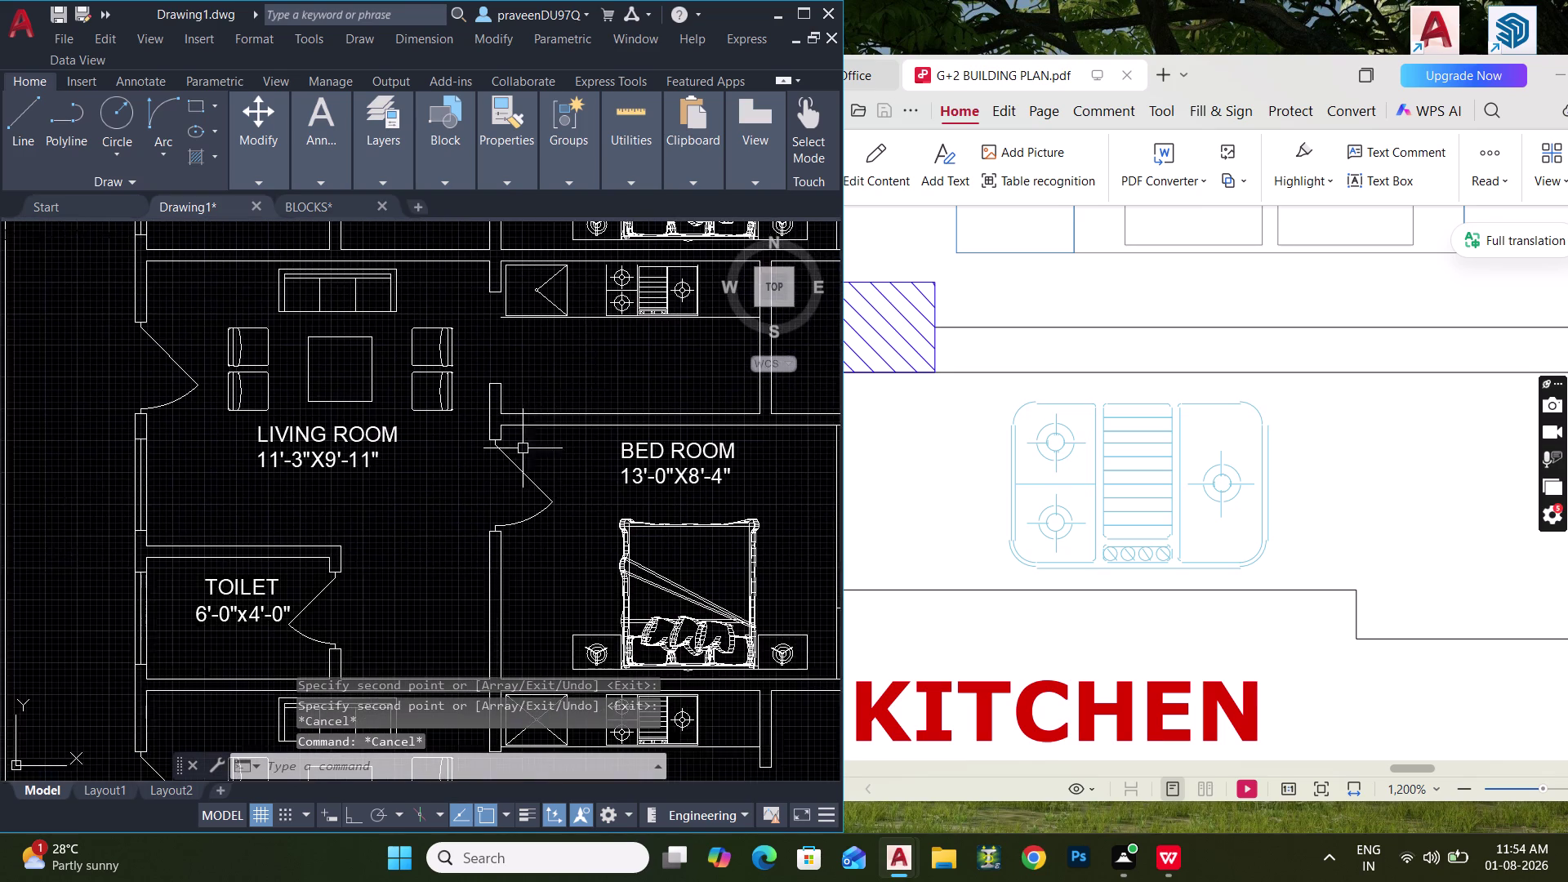
scroll(down, 3)
middle_drag(523, 496, 538, 373)
middle_drag(542, 539, 554, 411)
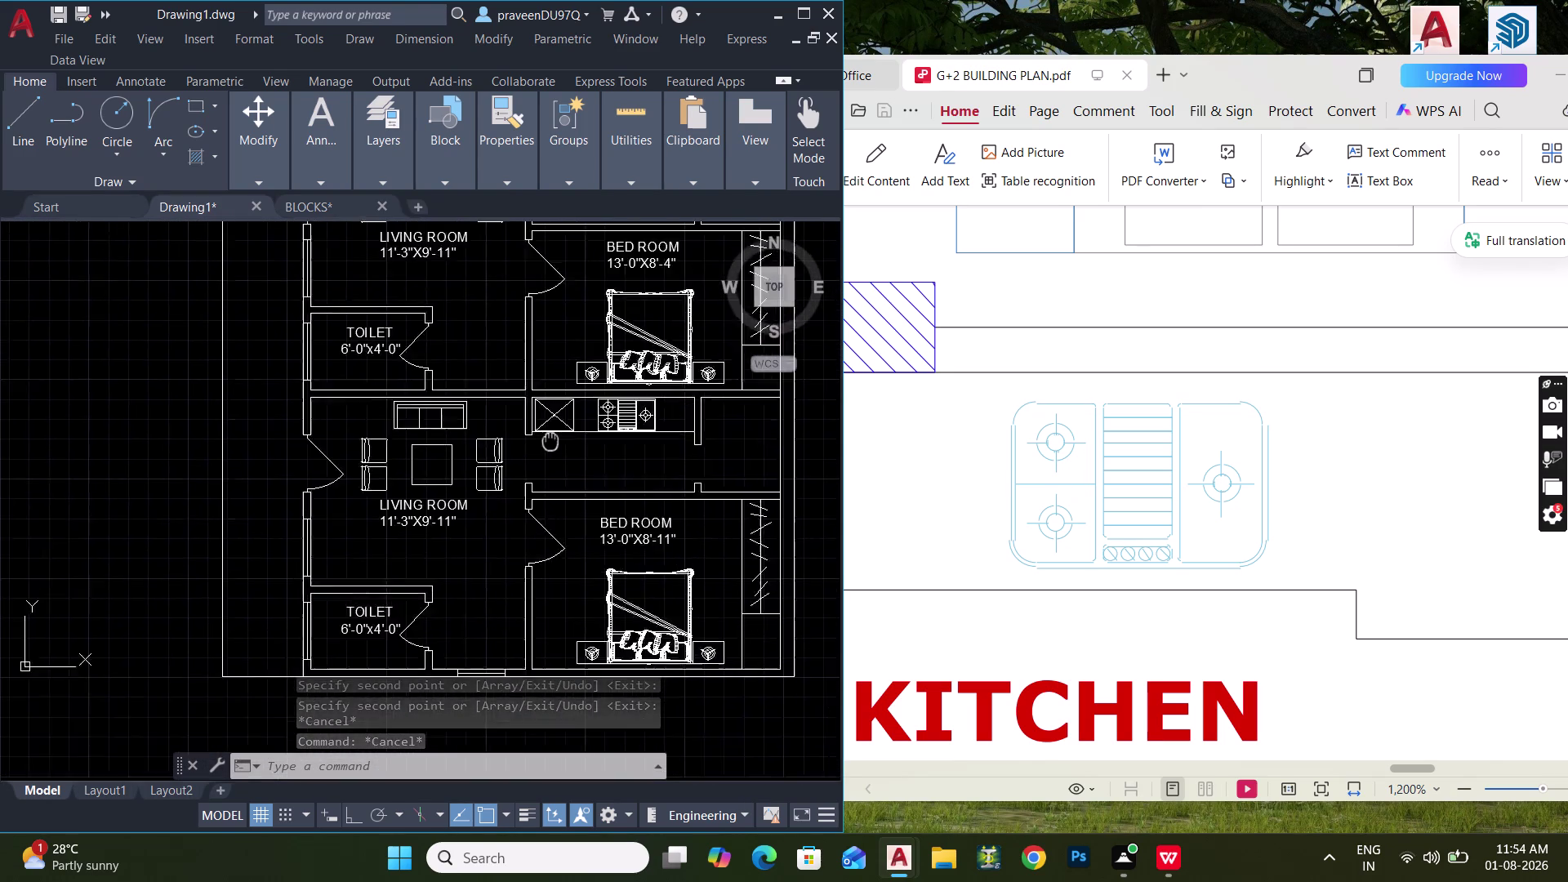
middle_drag(554, 411, 507, 682)
scroll(up, 3)
middle_drag(486, 416, 517, 295)
scroll(down, 3)
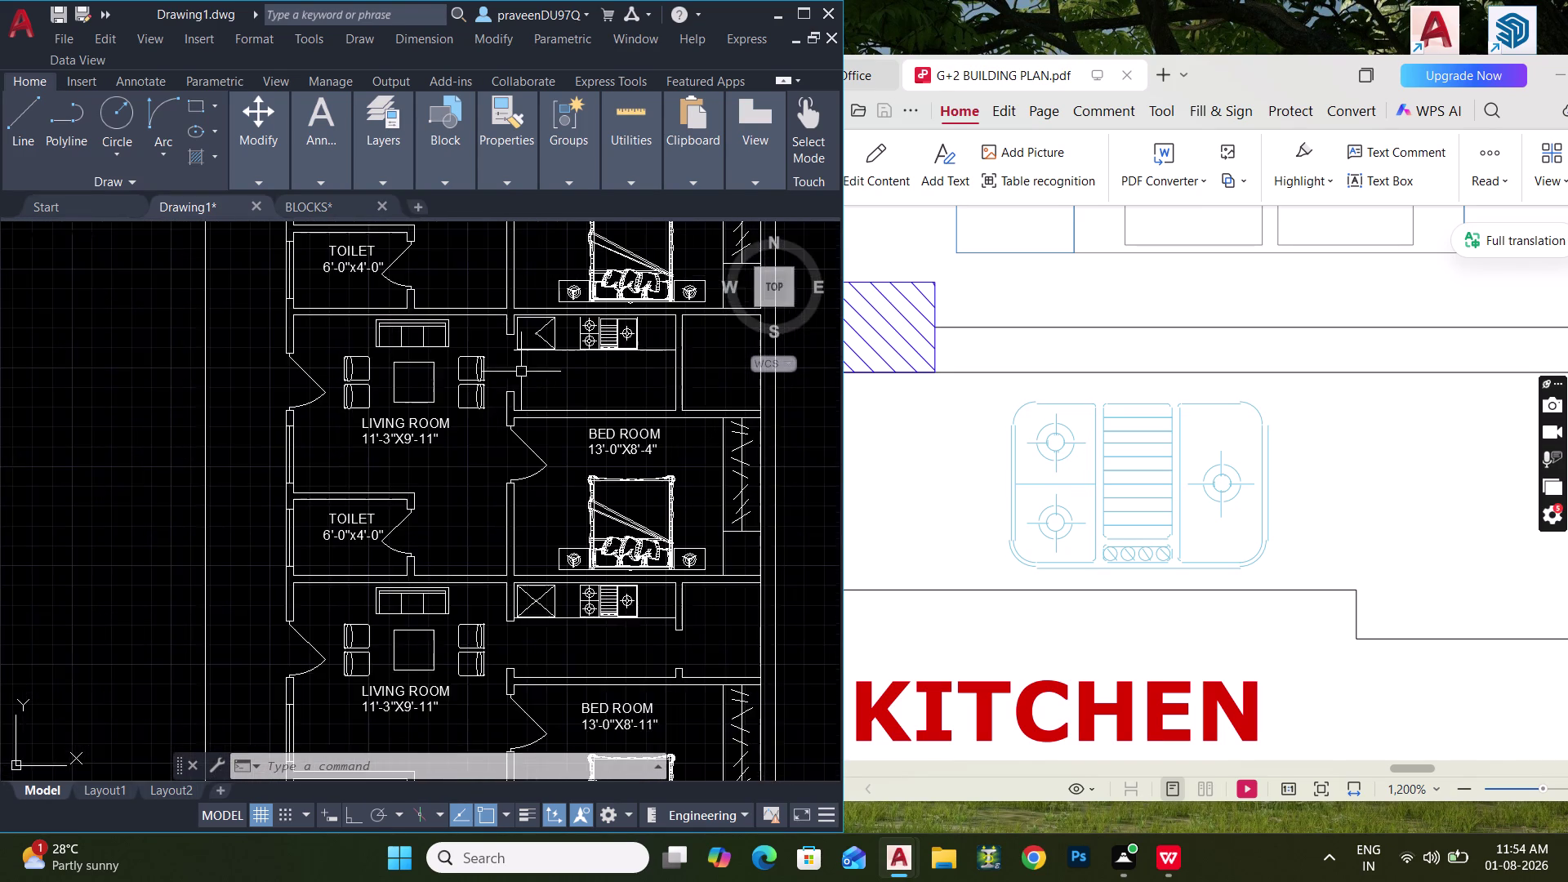
middle_drag(520, 378, 537, 276)
middle_drag(510, 574, 517, 458)
middle_drag(543, 441, 536, 493)
scroll(up, 3)
middle_drag(540, 494, 506, 669)
middle_drag(500, 422, 495, 584)
middle_drag(506, 423, 508, 509)
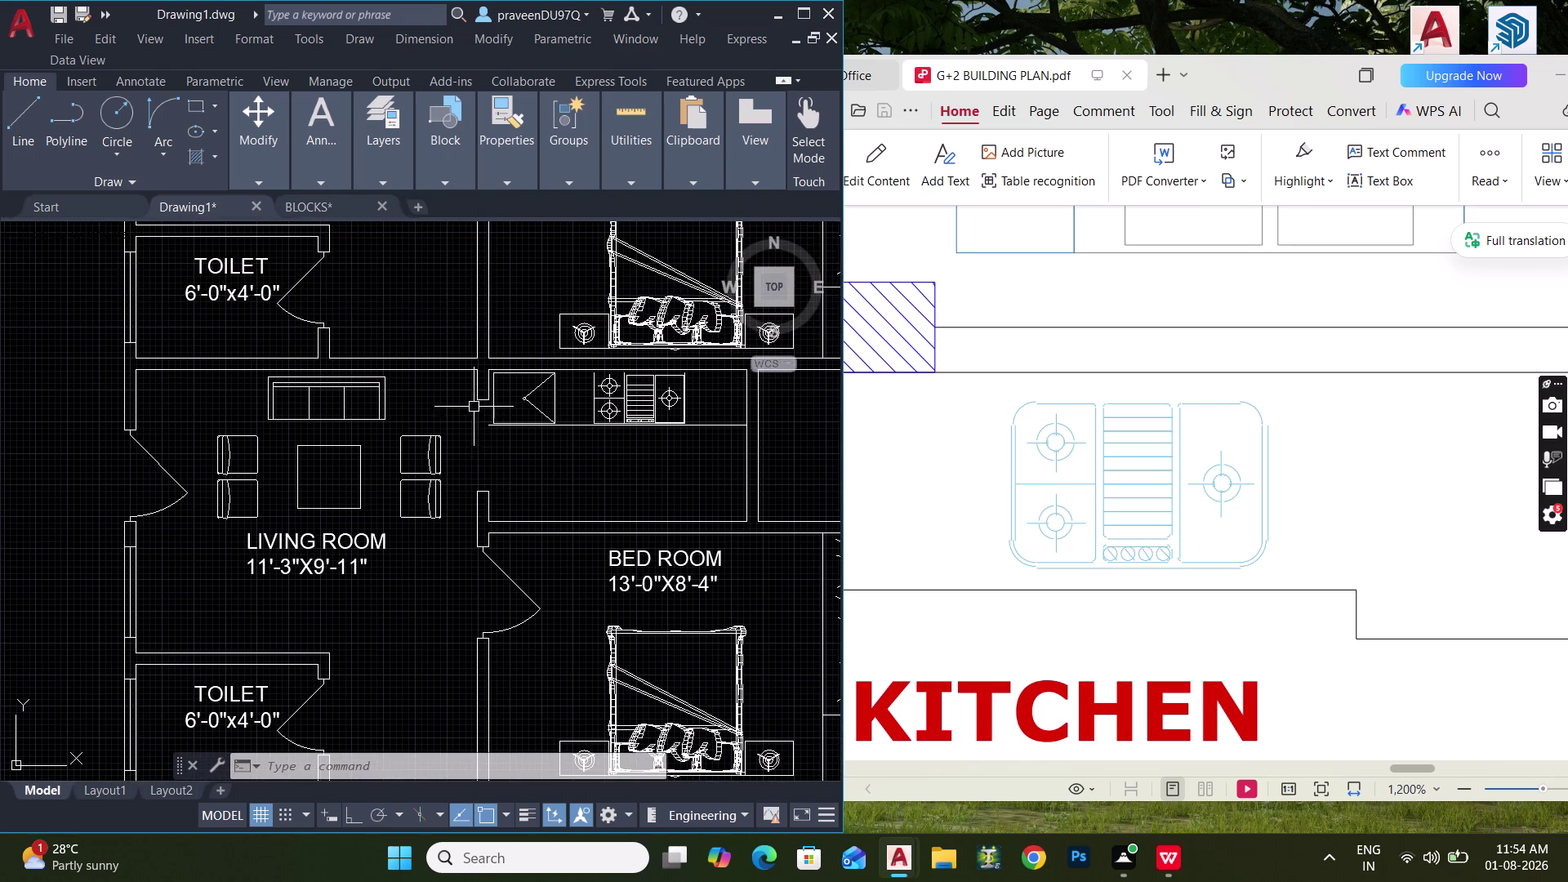
Erase the two pairs of unwanted short wall lines beside the kitchen.
scroll(up, 3)
click(465, 373)
click(506, 554)
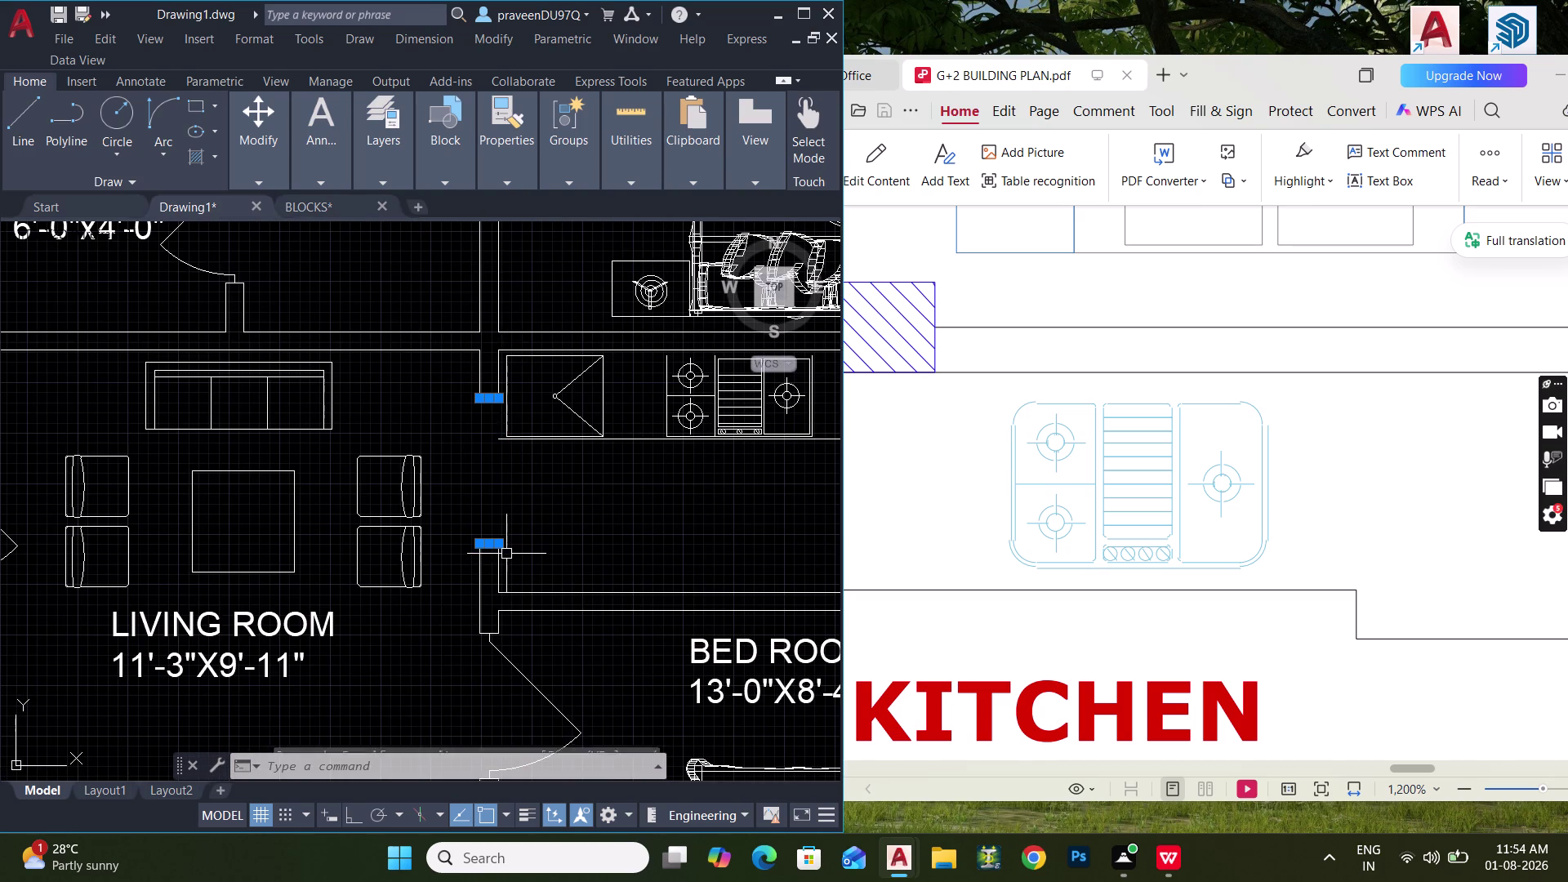
key(Delete)
scroll(down, 3)
middle_drag(495, 447, 494, 604)
scroll(up, 3)
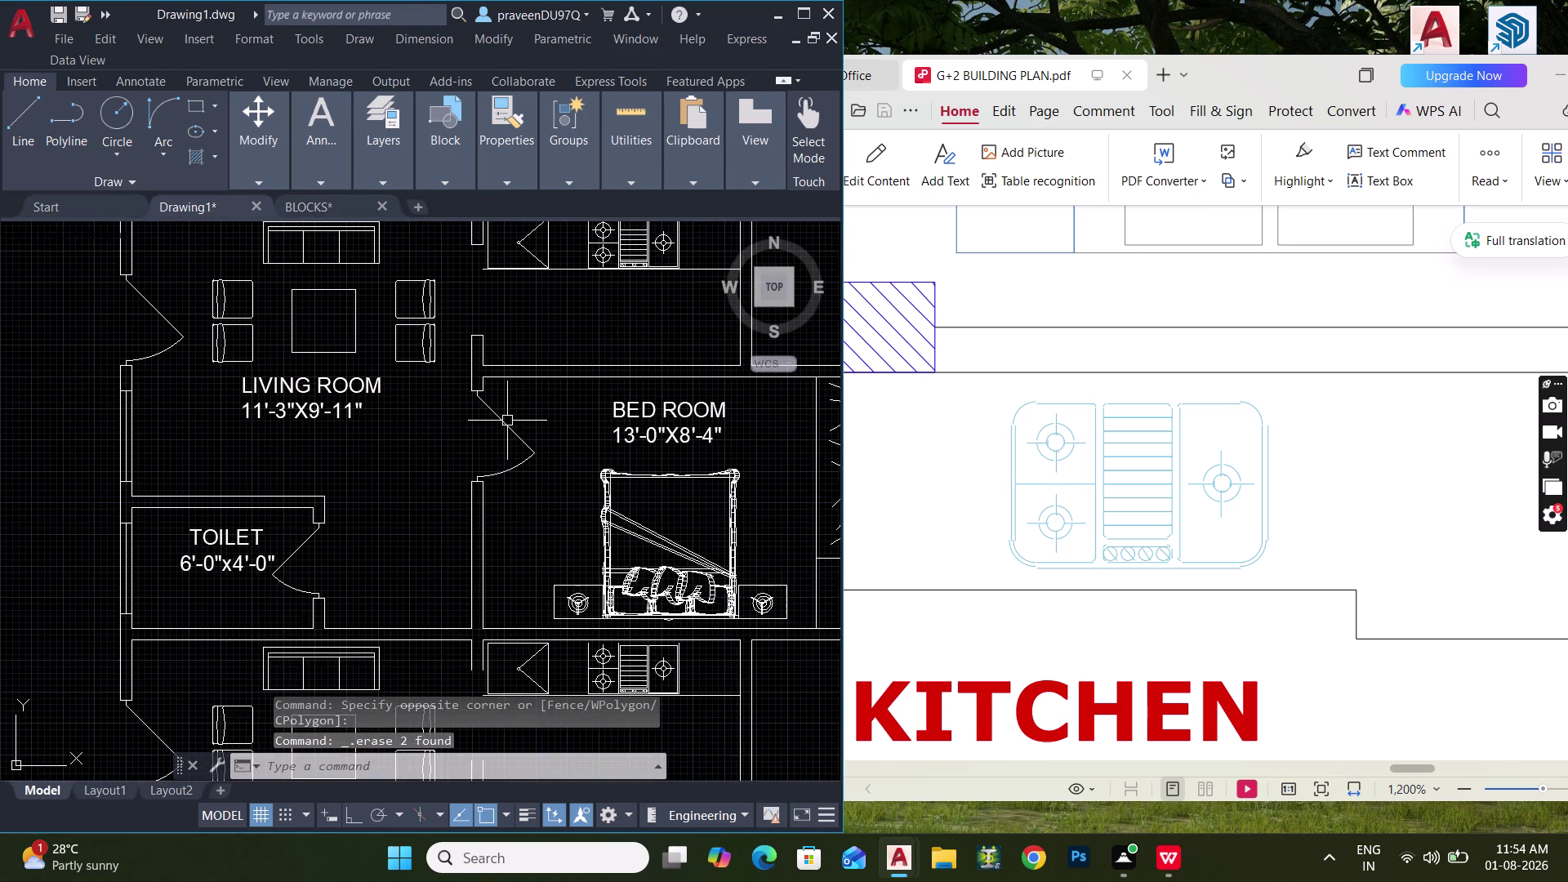
middle_drag(509, 429, 487, 562)
scroll(up, 3)
click(433, 373)
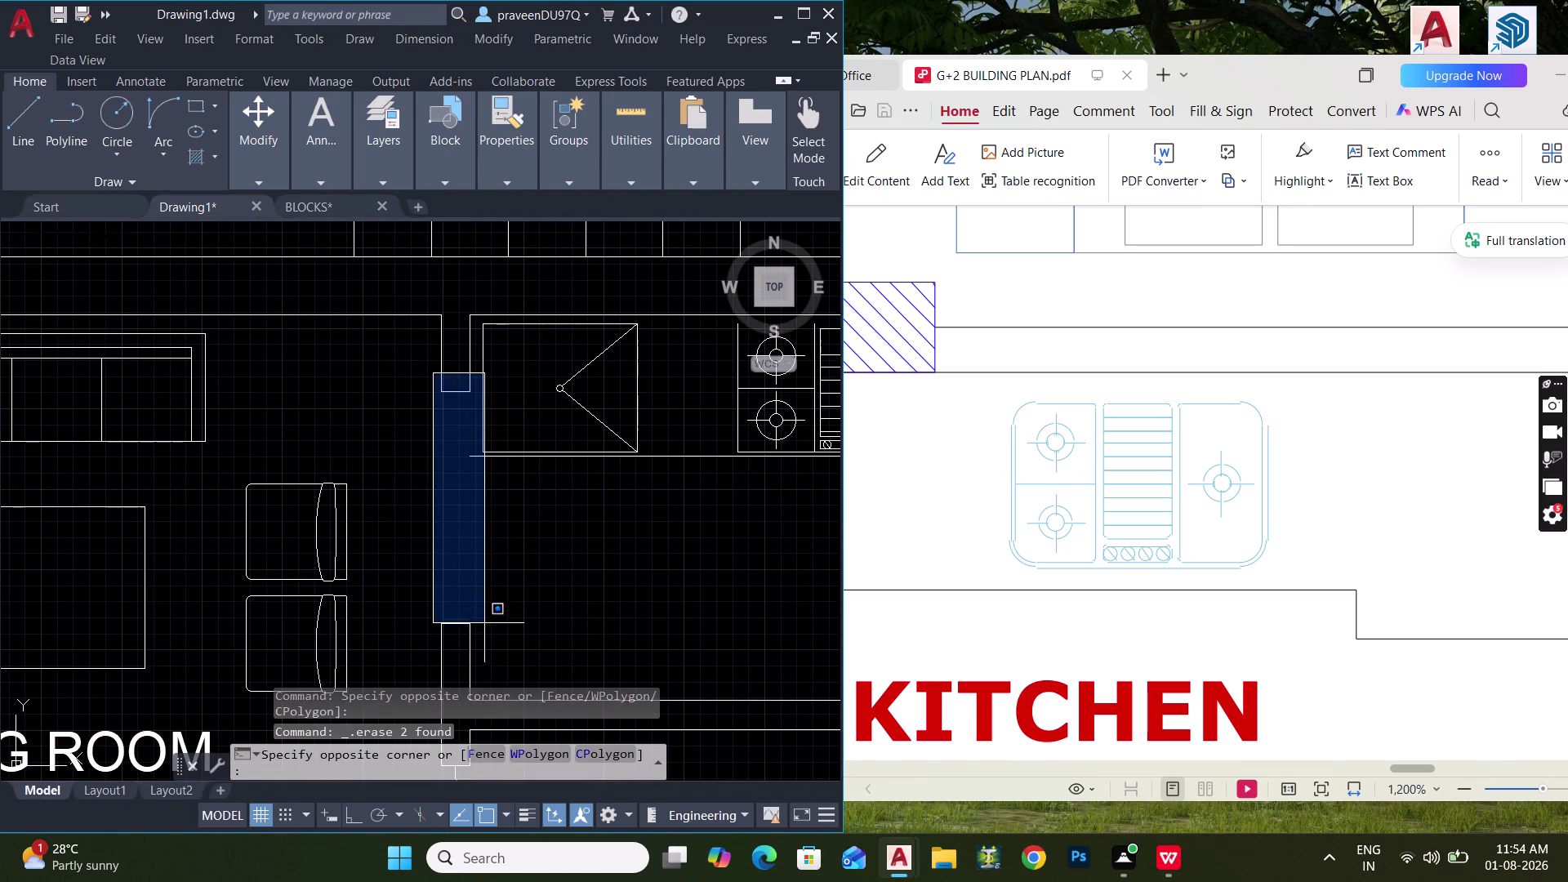
click(484, 628)
key(Delete)
scroll(down, 3)
Select the two short wall-end lines at the bedroom doorway.
middle_drag(479, 546, 483, 379)
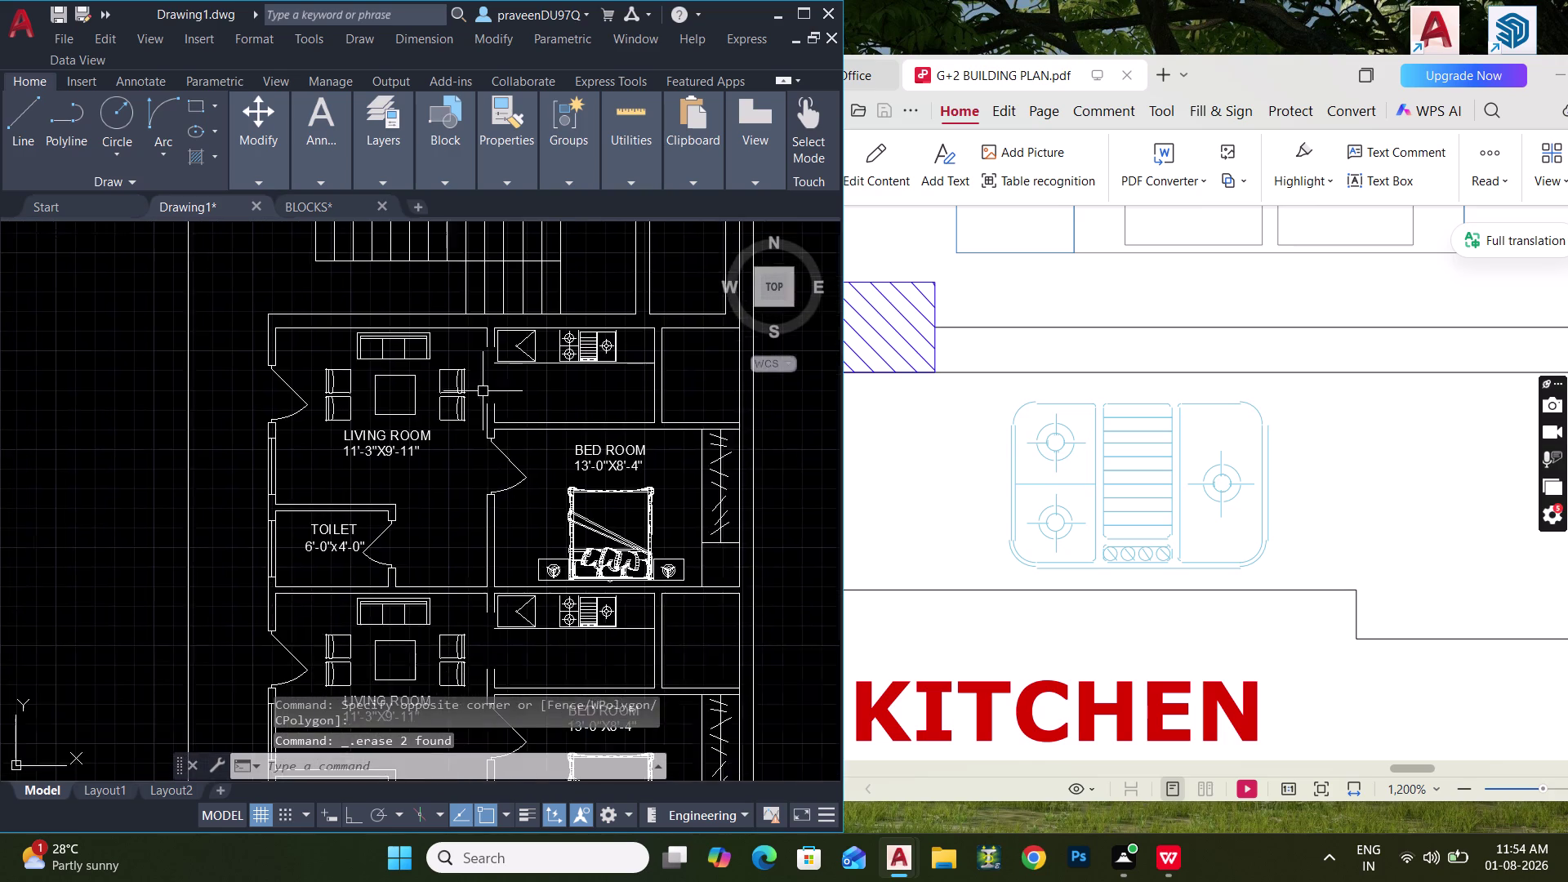
middle_drag(486, 507, 490, 330)
middle_drag(474, 530, 474, 406)
middle_drag(510, 590, 520, 377)
scroll(up, 3)
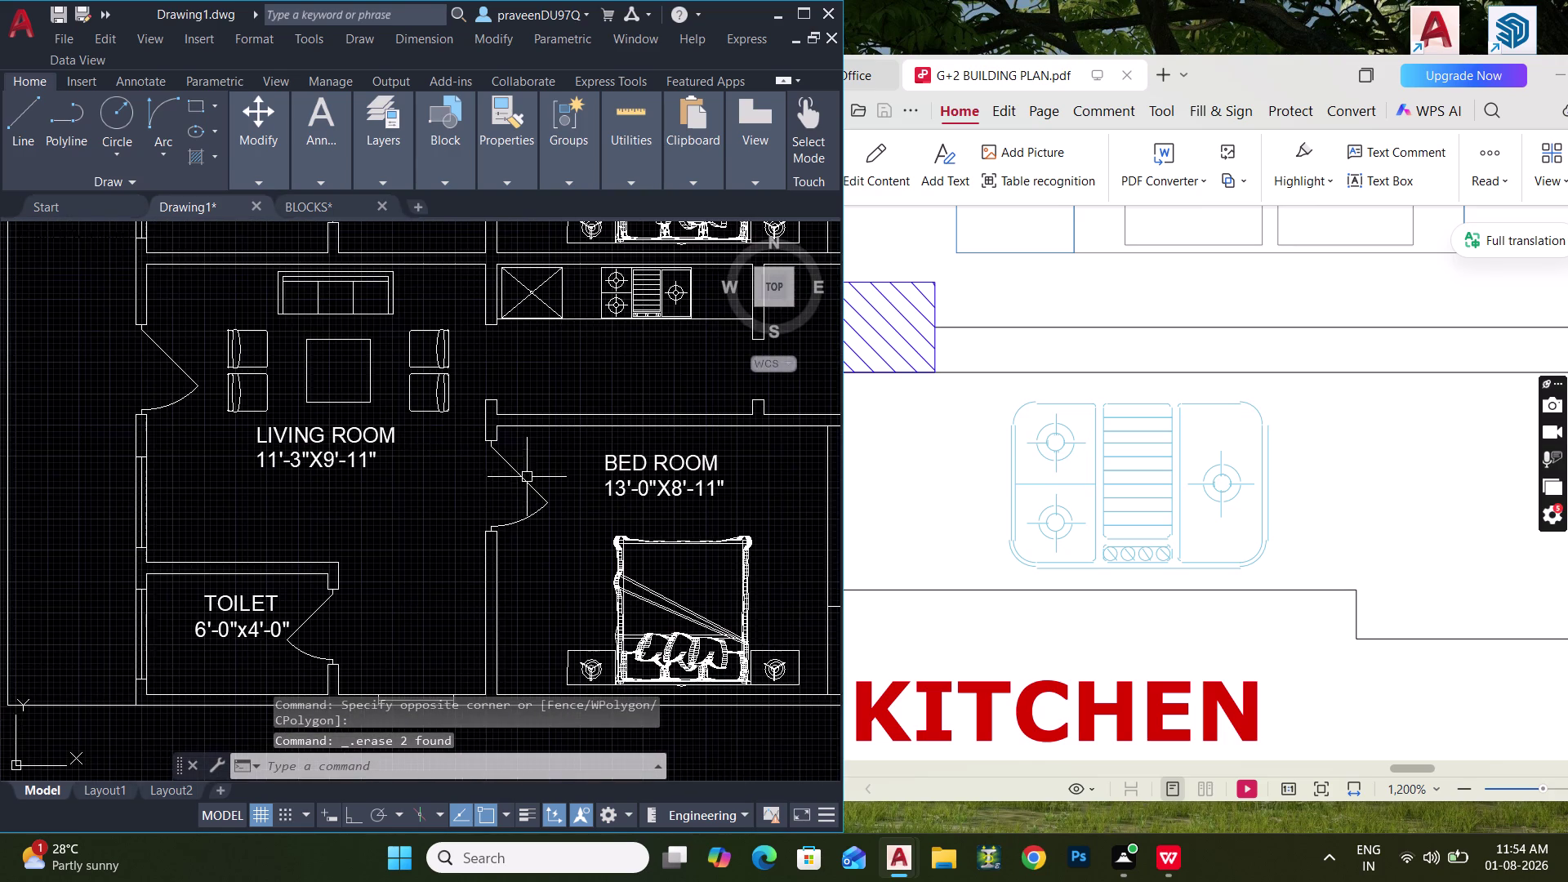
middle_drag(516, 436, 505, 564)
scroll(up, 3)
click(447, 444)
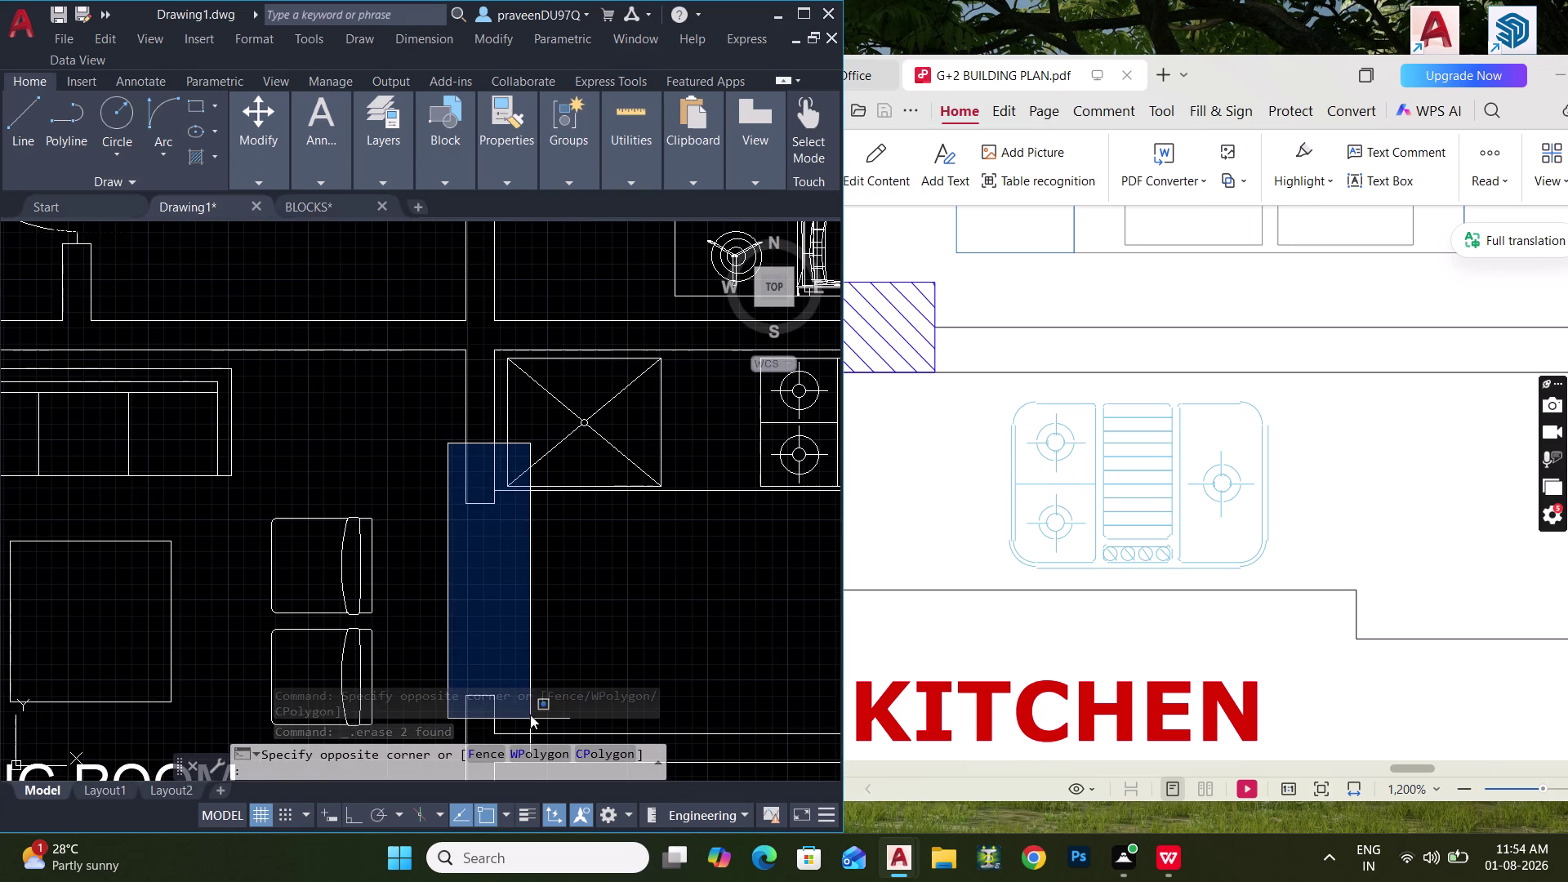
click(528, 714)
middle_drag(516, 675, 514, 505)
click(523, 550)
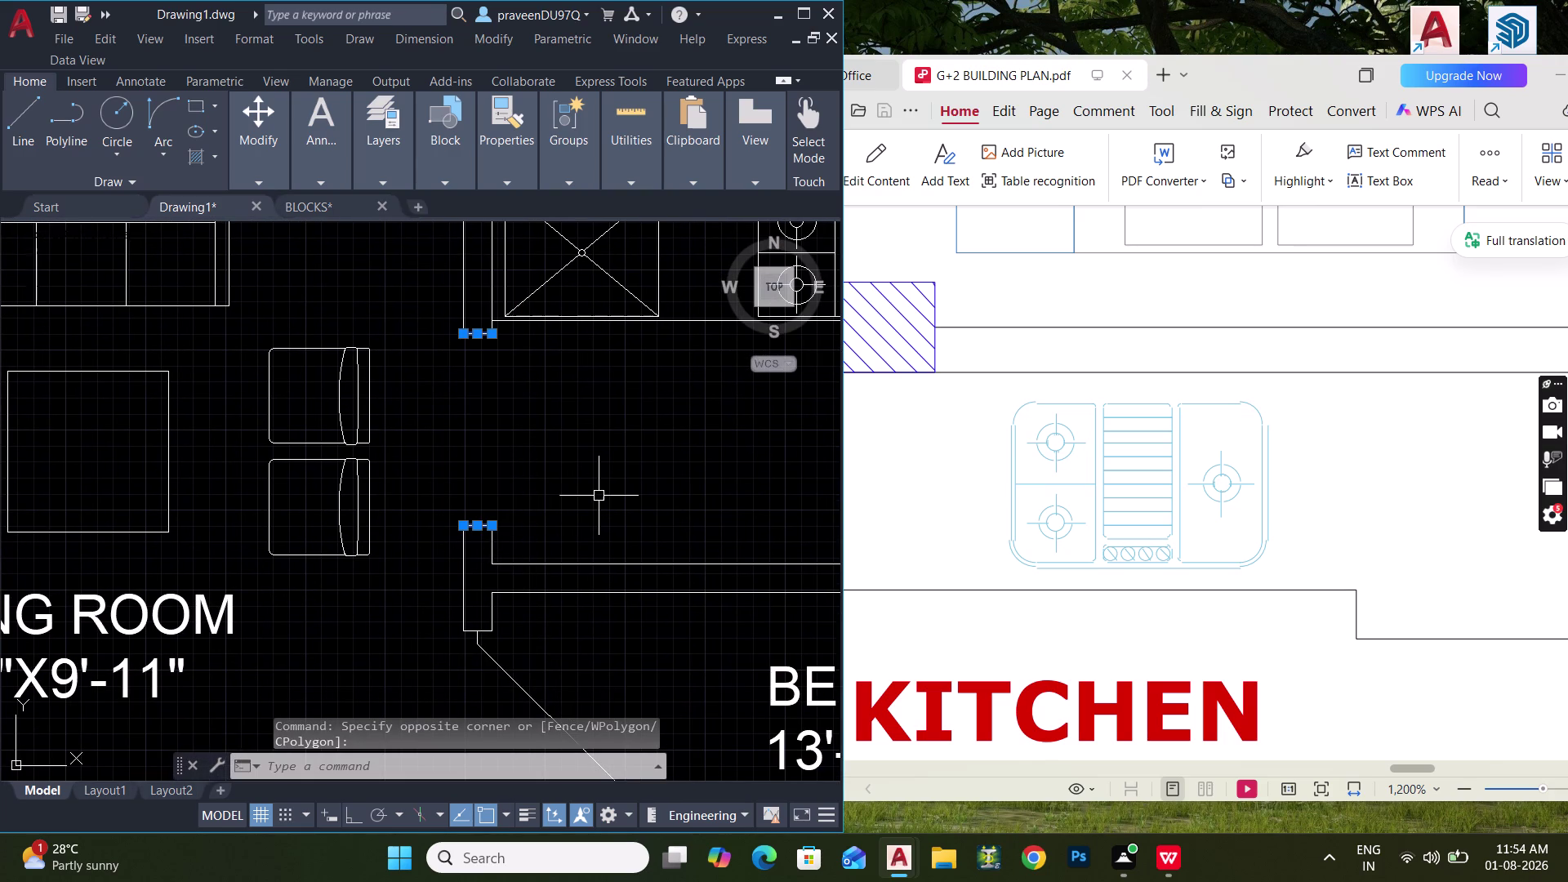
Copy the wall-end lines with CO to the matching doorways of two other units.
text(CO)
key(space)
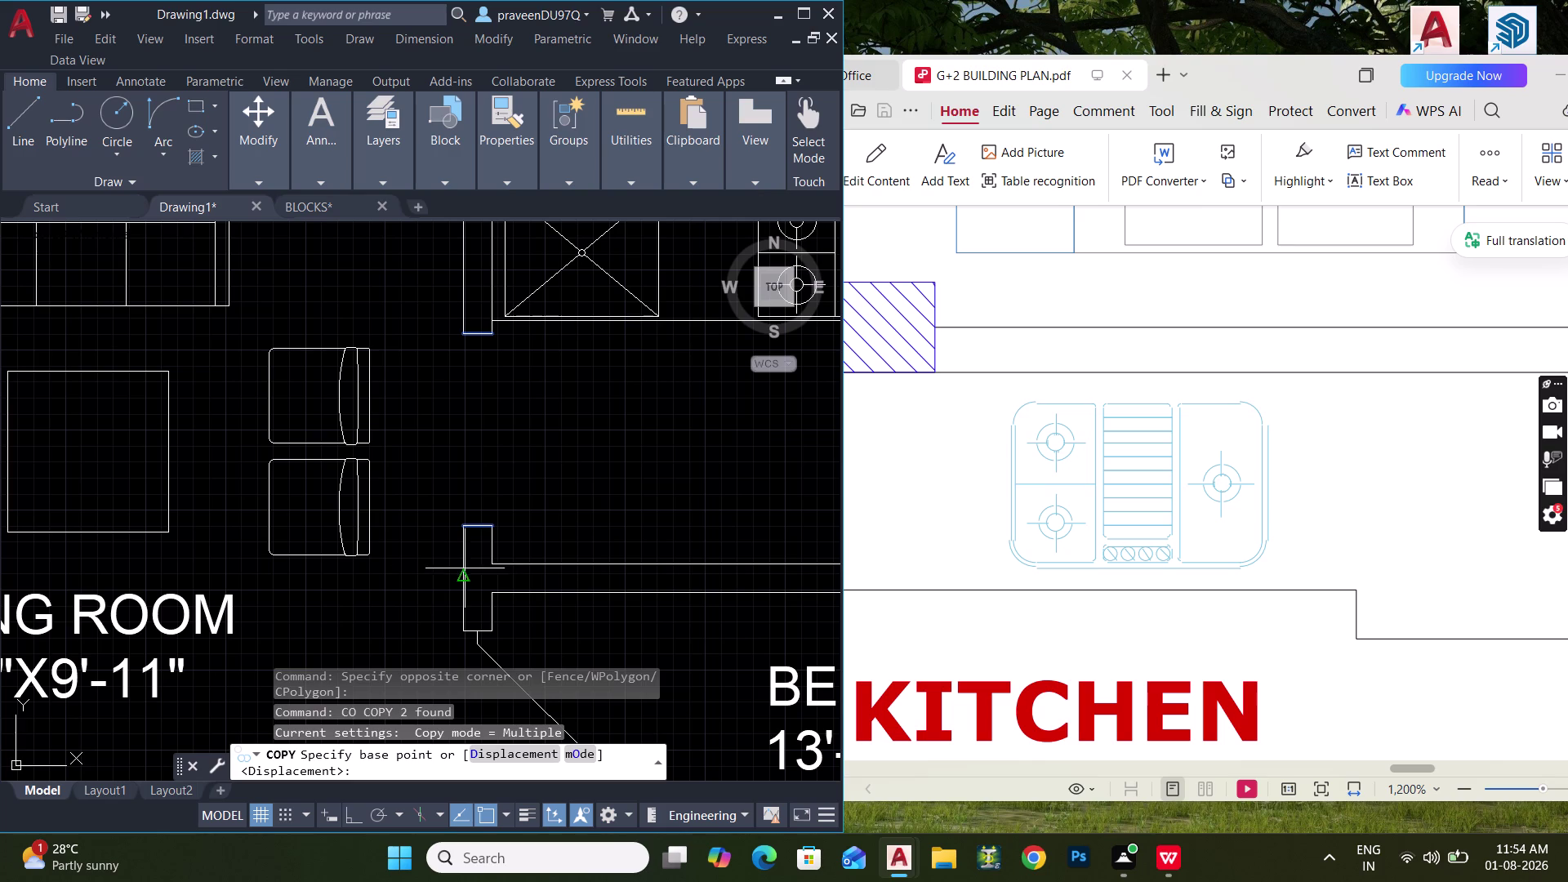
click(492, 564)
scroll(down, 3)
middle_drag(534, 374, 474, 671)
middle_drag(485, 423, 479, 459)
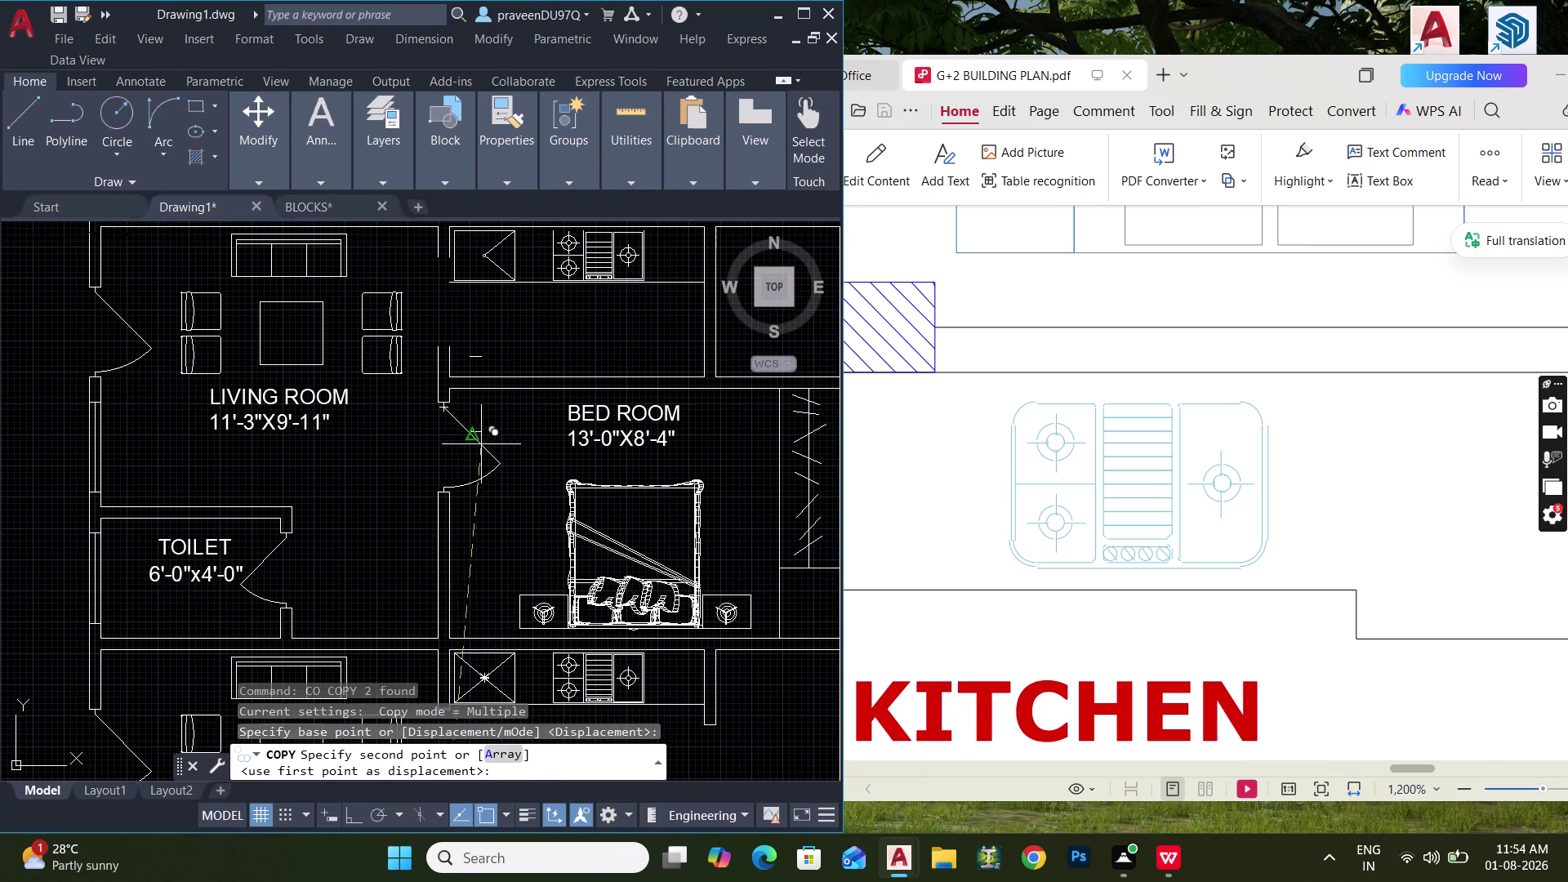
click(452, 373)
middle_drag(473, 354, 471, 579)
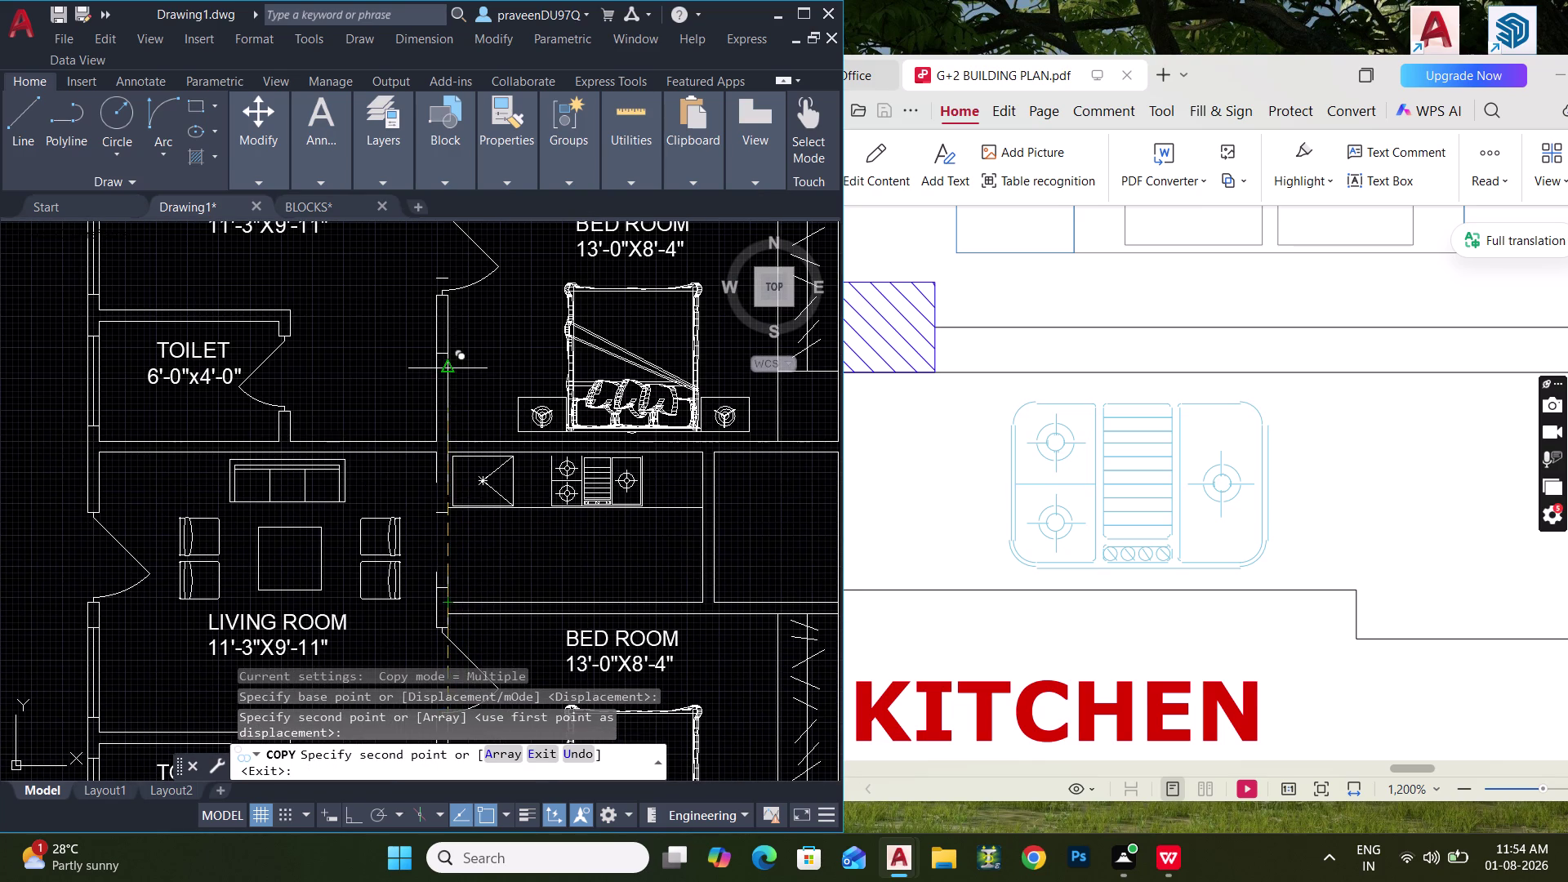
middle_drag(452, 373, 417, 598)
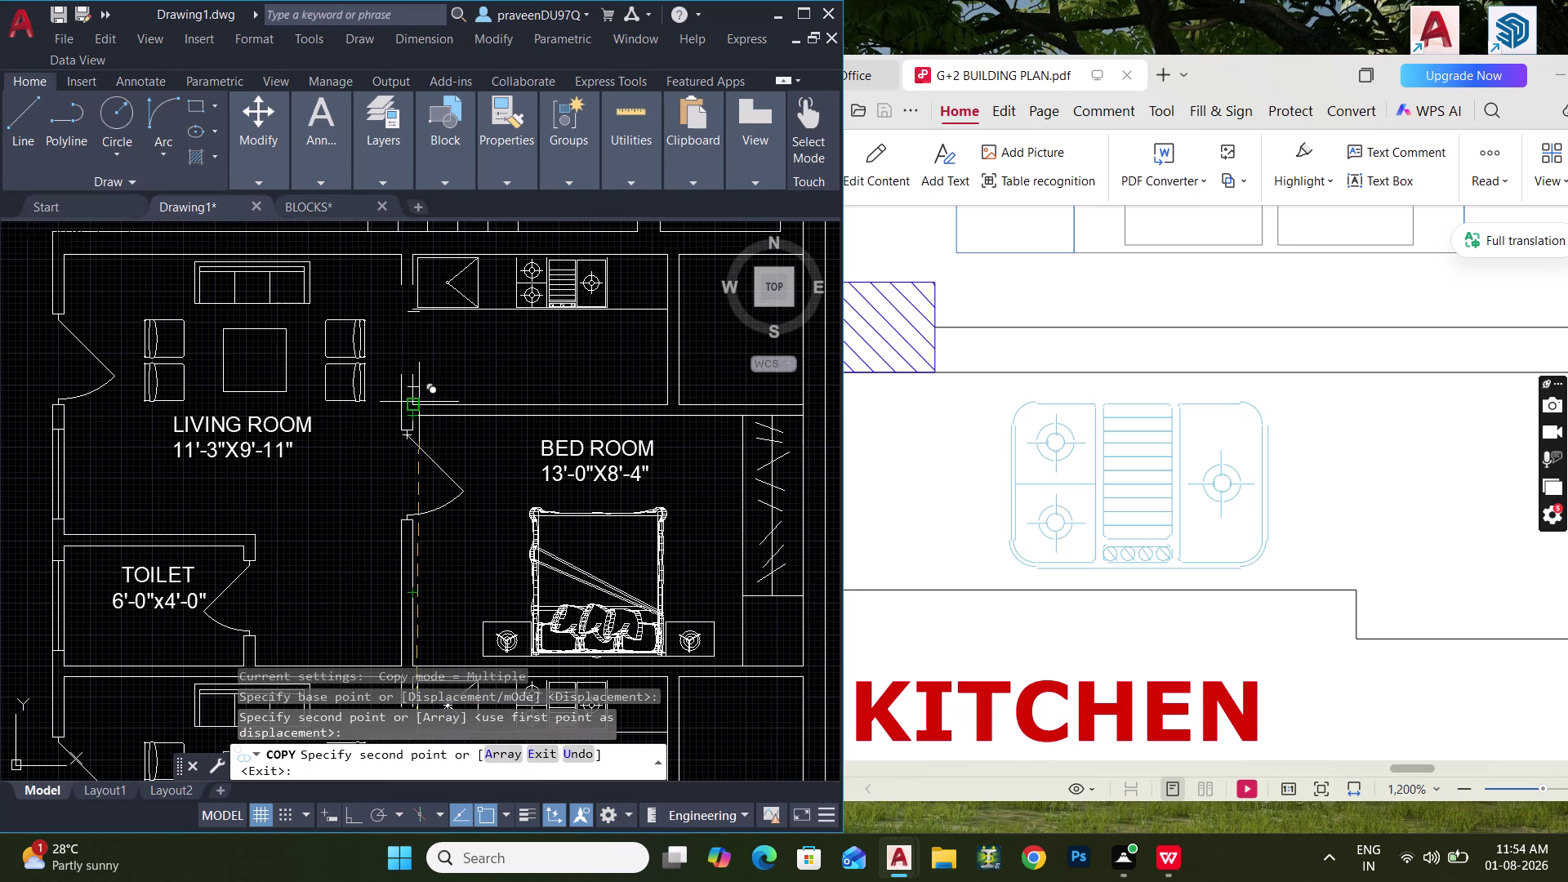
click(419, 402)
key(Escape)
key(Escape)
Extend the broken wall lines at the first unit's bedroom doorway with EX.
key(e)
key(x)
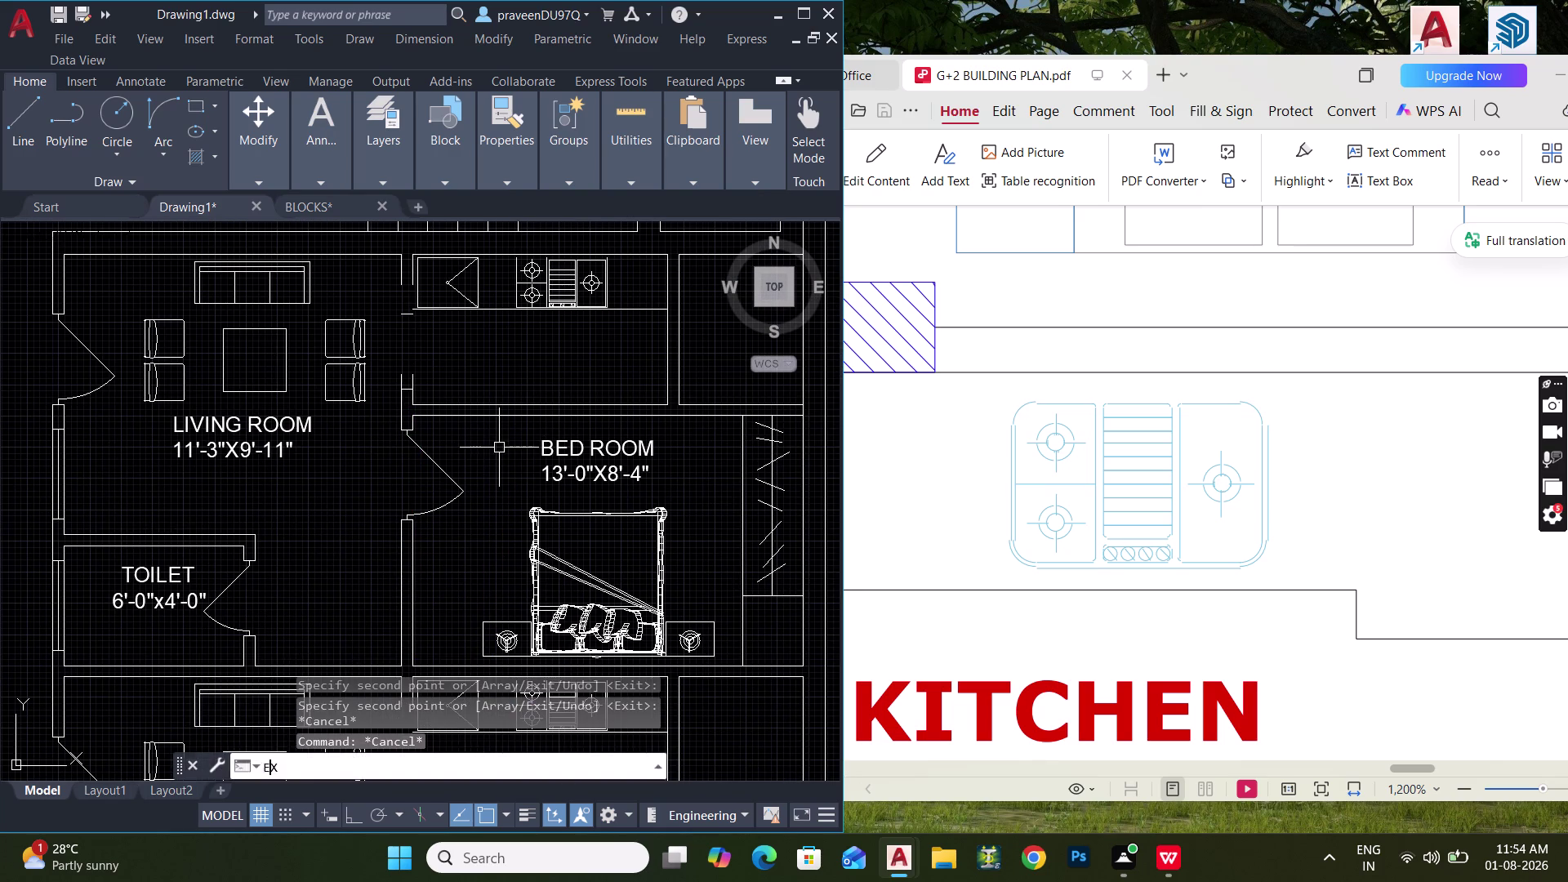
key(space)
scroll(up, 3)
click(351, 264)
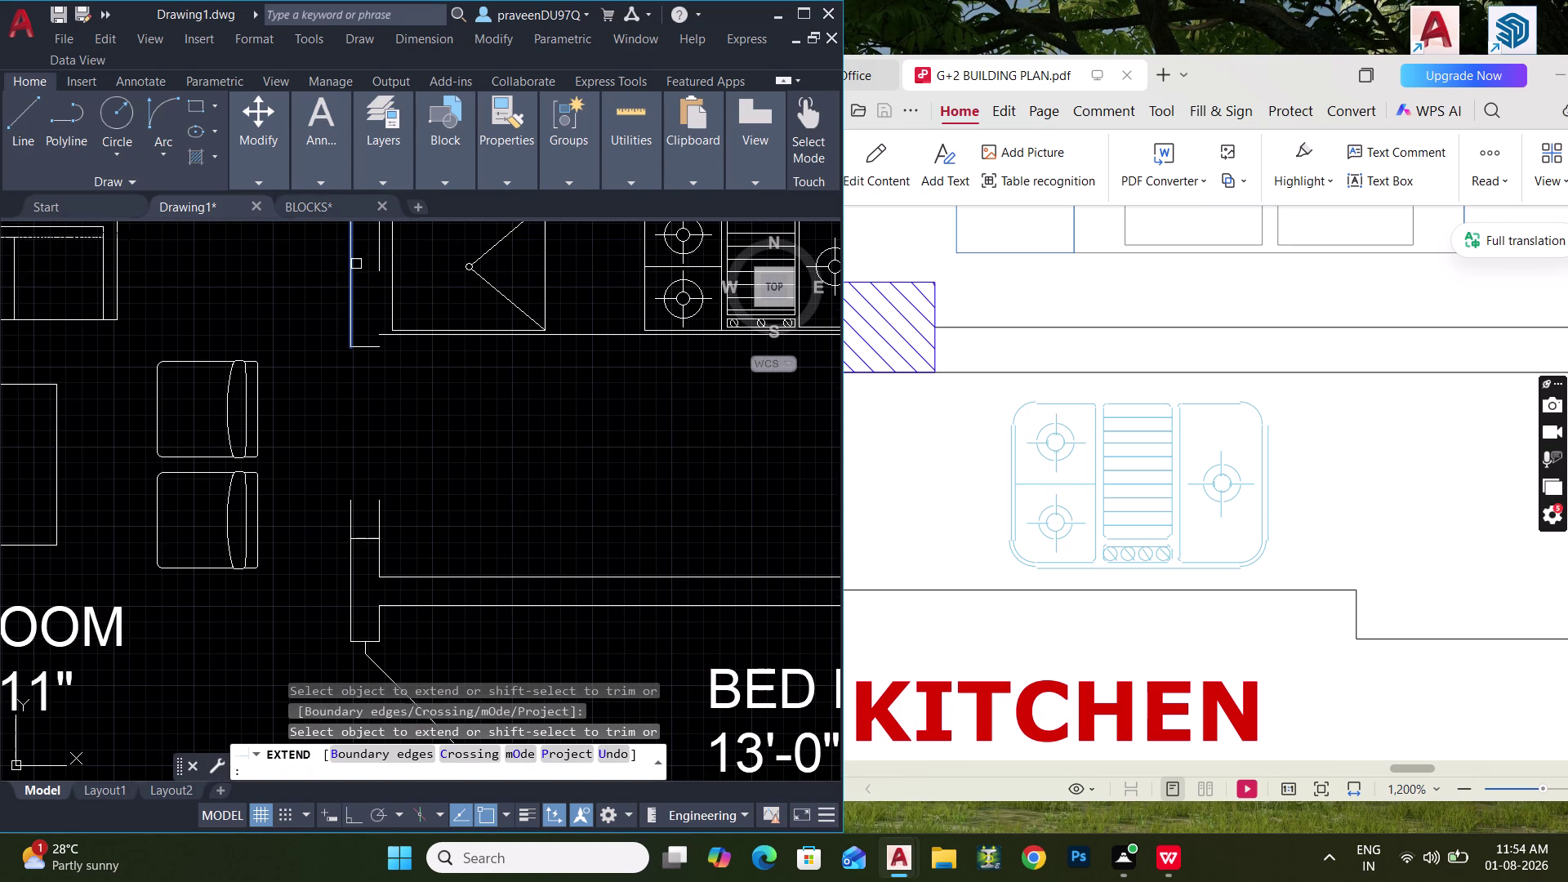
click(378, 268)
click(381, 312)
middle_drag(412, 493, 426, 419)
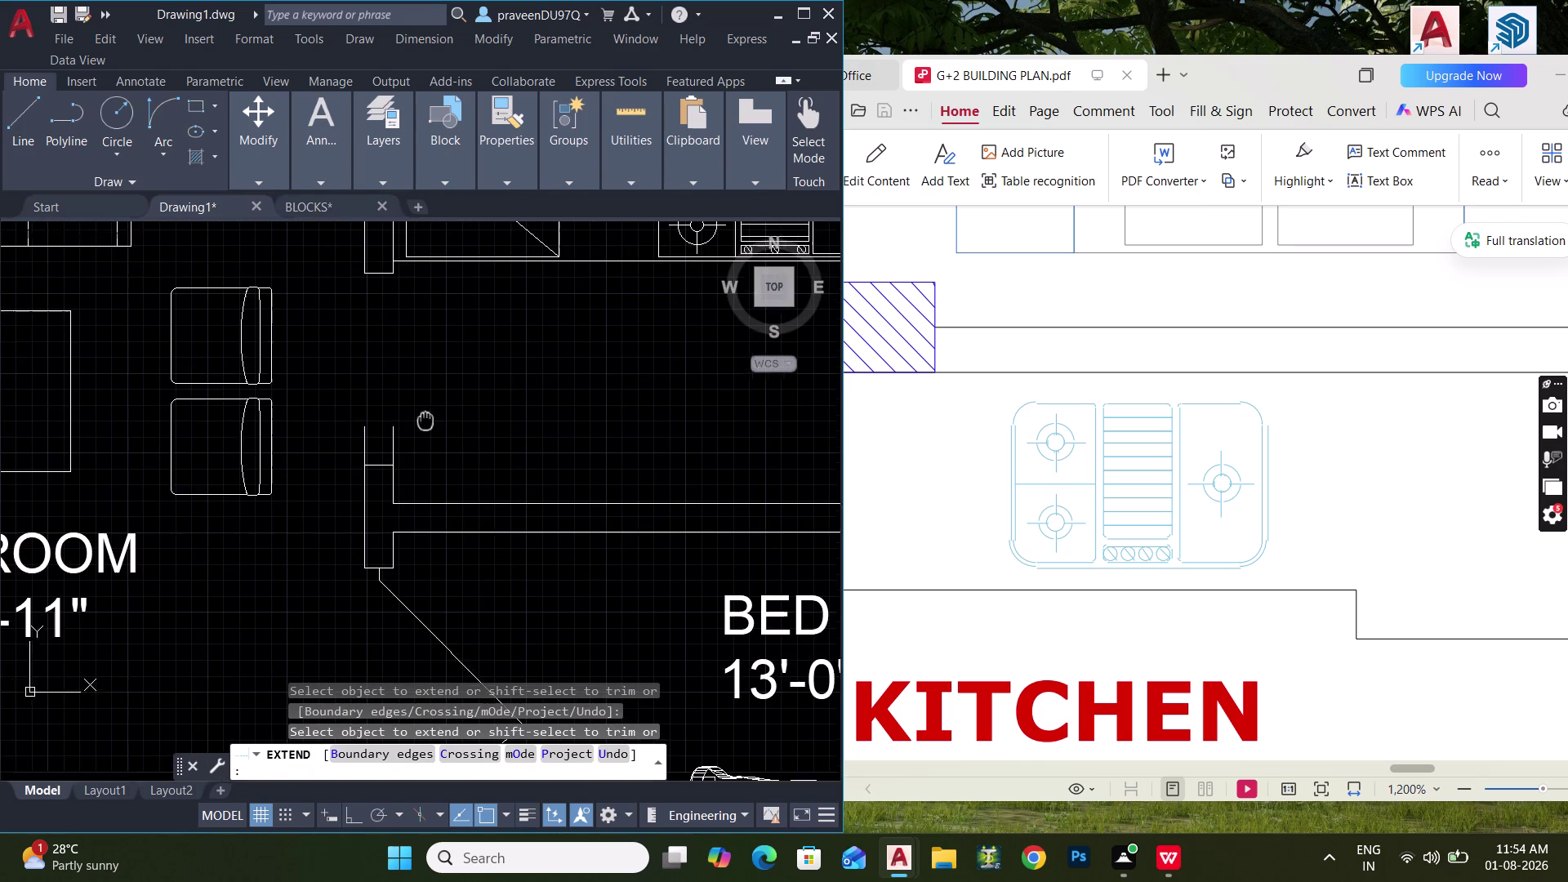
middle_drag(425, 419, 428, 410)
drag(424, 427, 336, 429)
scroll(down, 3)
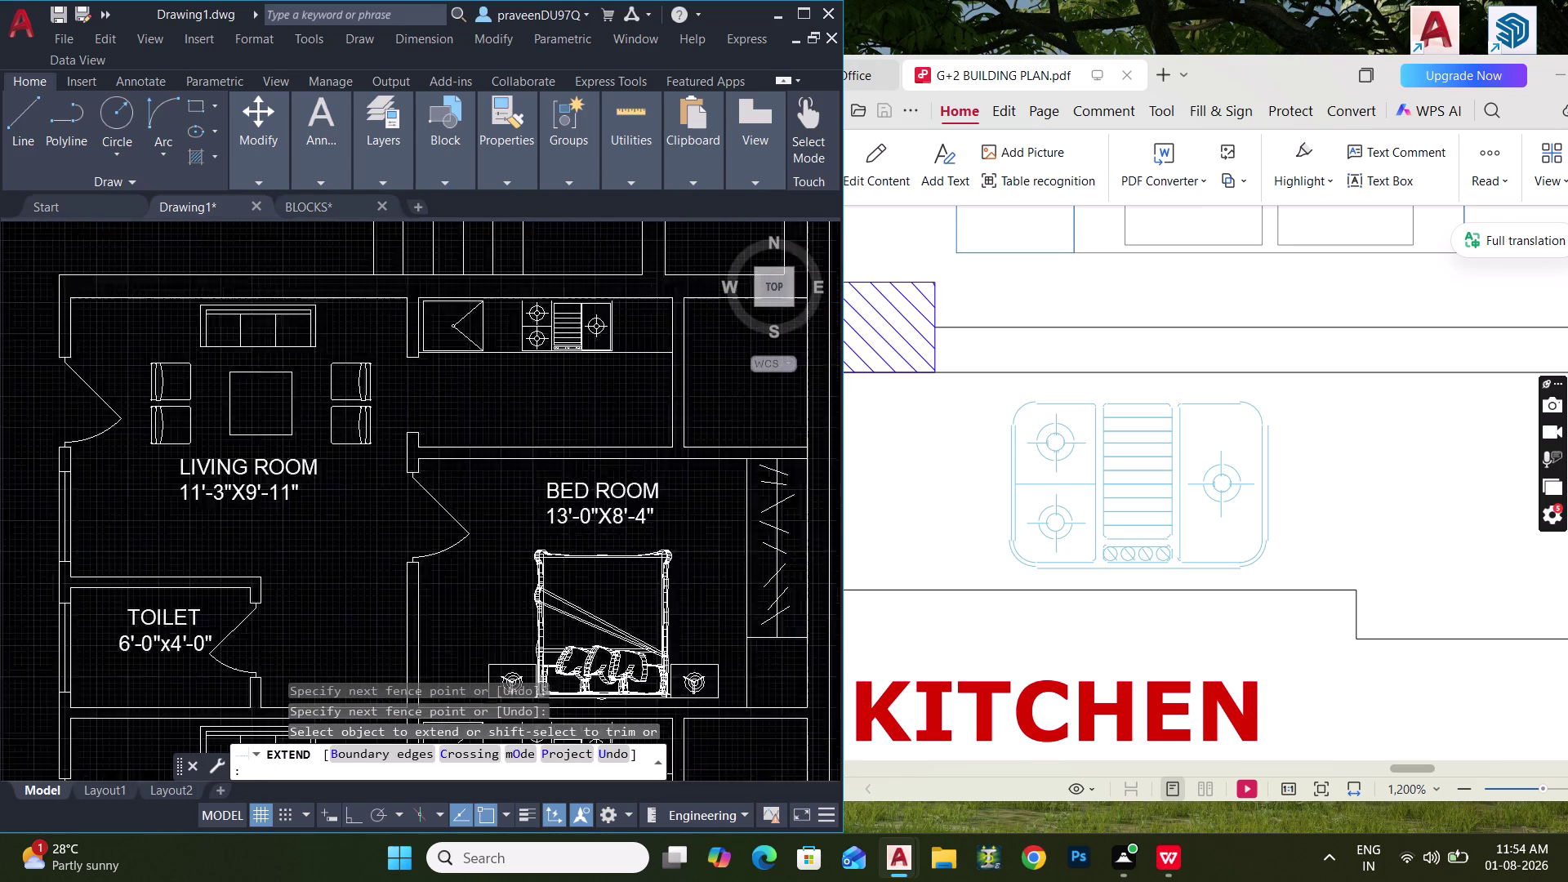
Extend the wall lines beside the next units' bedroom doorways.
middle_drag(440, 449, 448, 315)
scroll(up, 3)
click(371, 484)
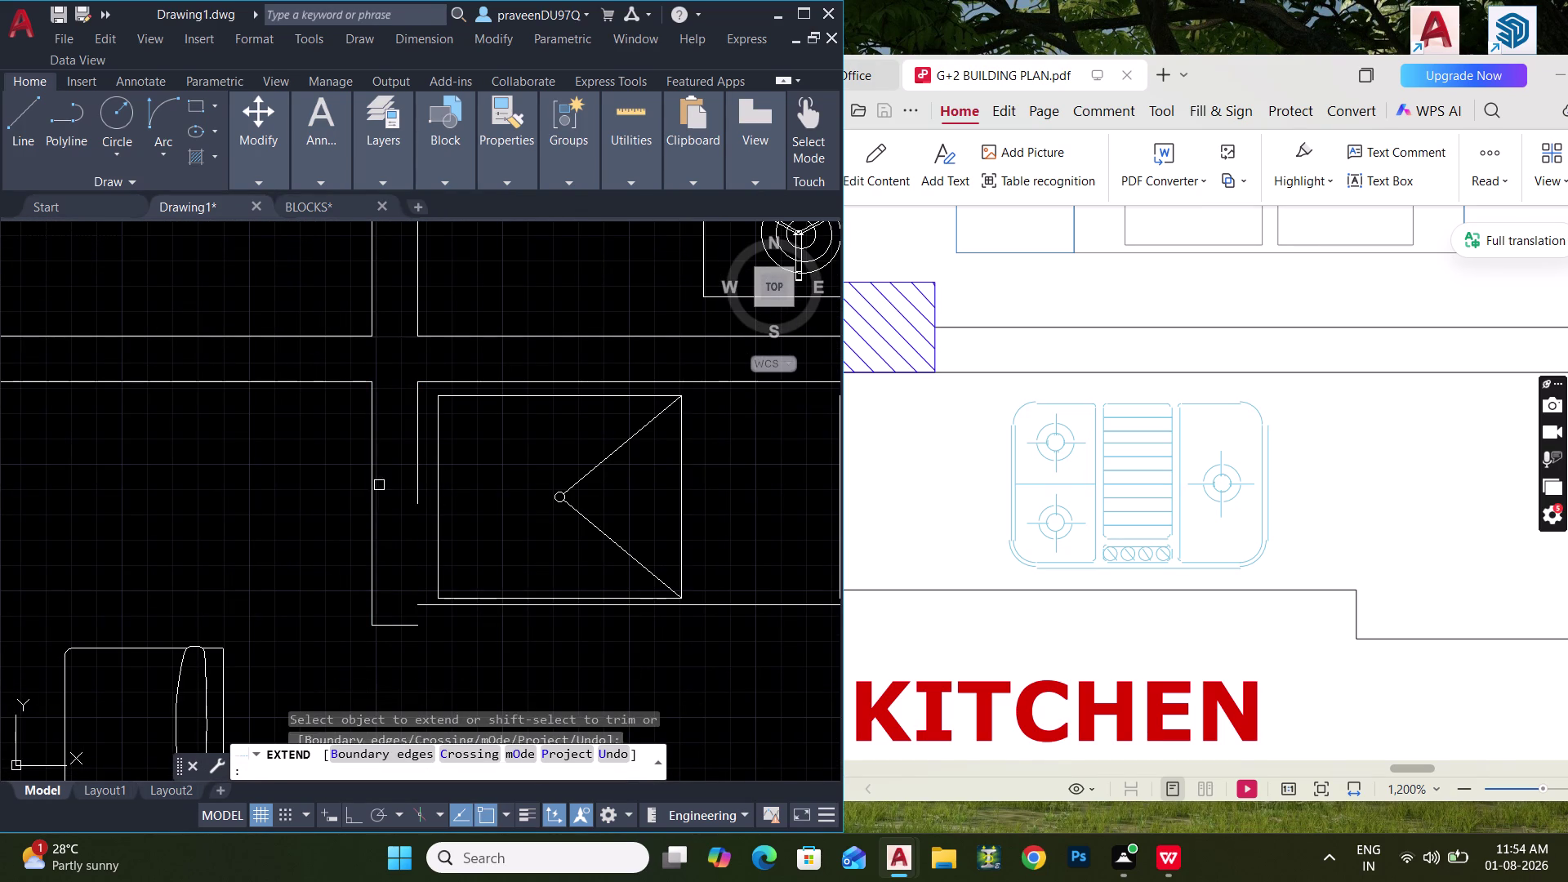
click(420, 487)
click(419, 534)
middle_drag(438, 607, 472, 322)
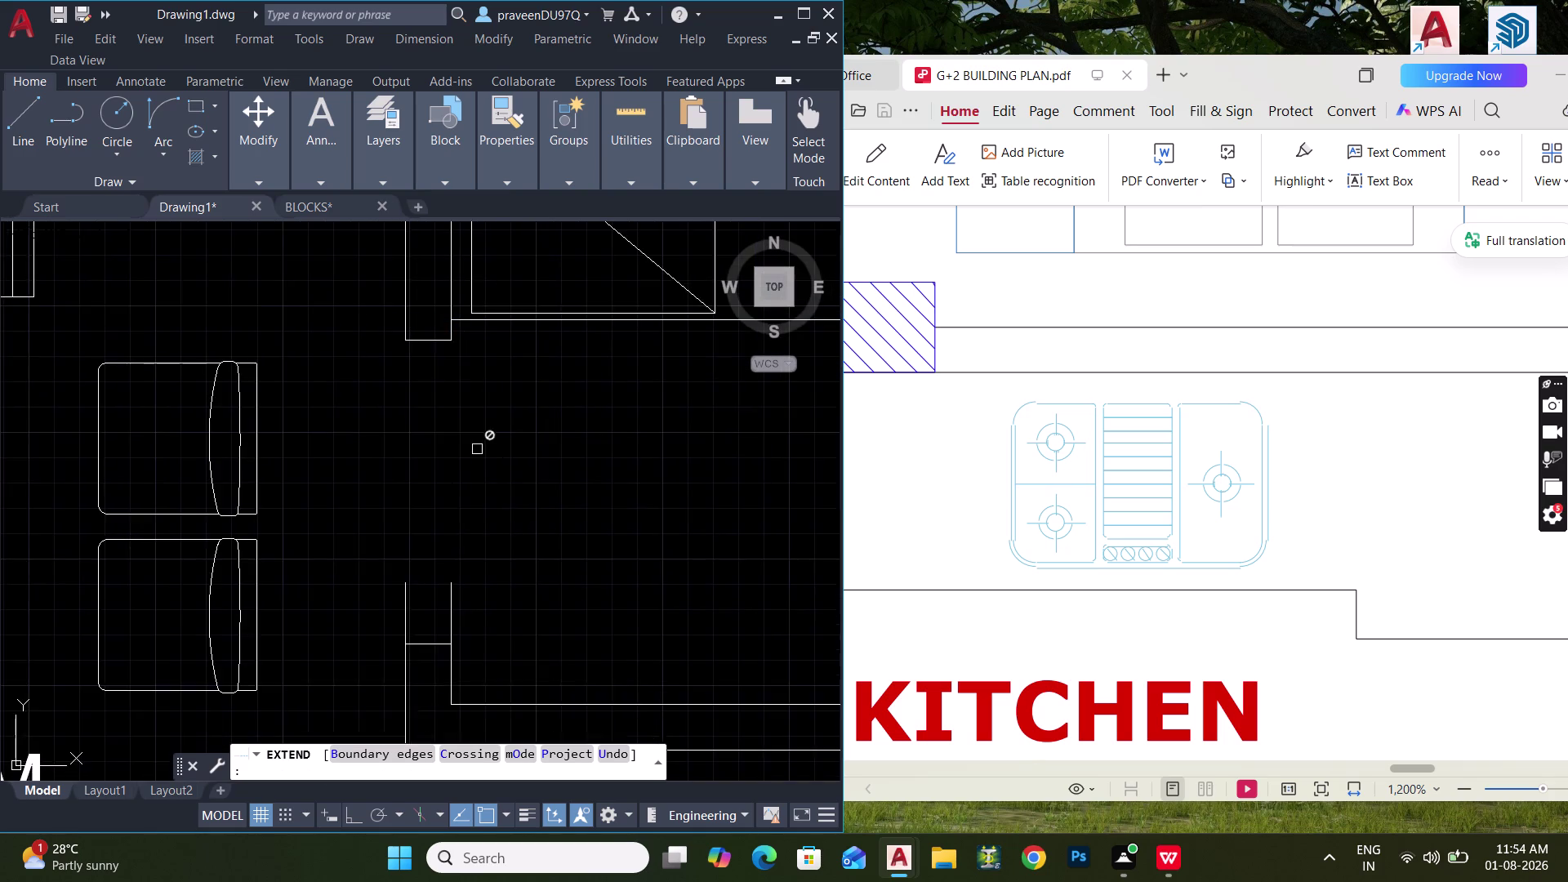
scroll(down, 3)
drag(509, 549, 414, 540)
scroll(down, 3)
Check the closed walls across the units, end Extend, and show all three units.
middle_drag(463, 516, 477, 382)
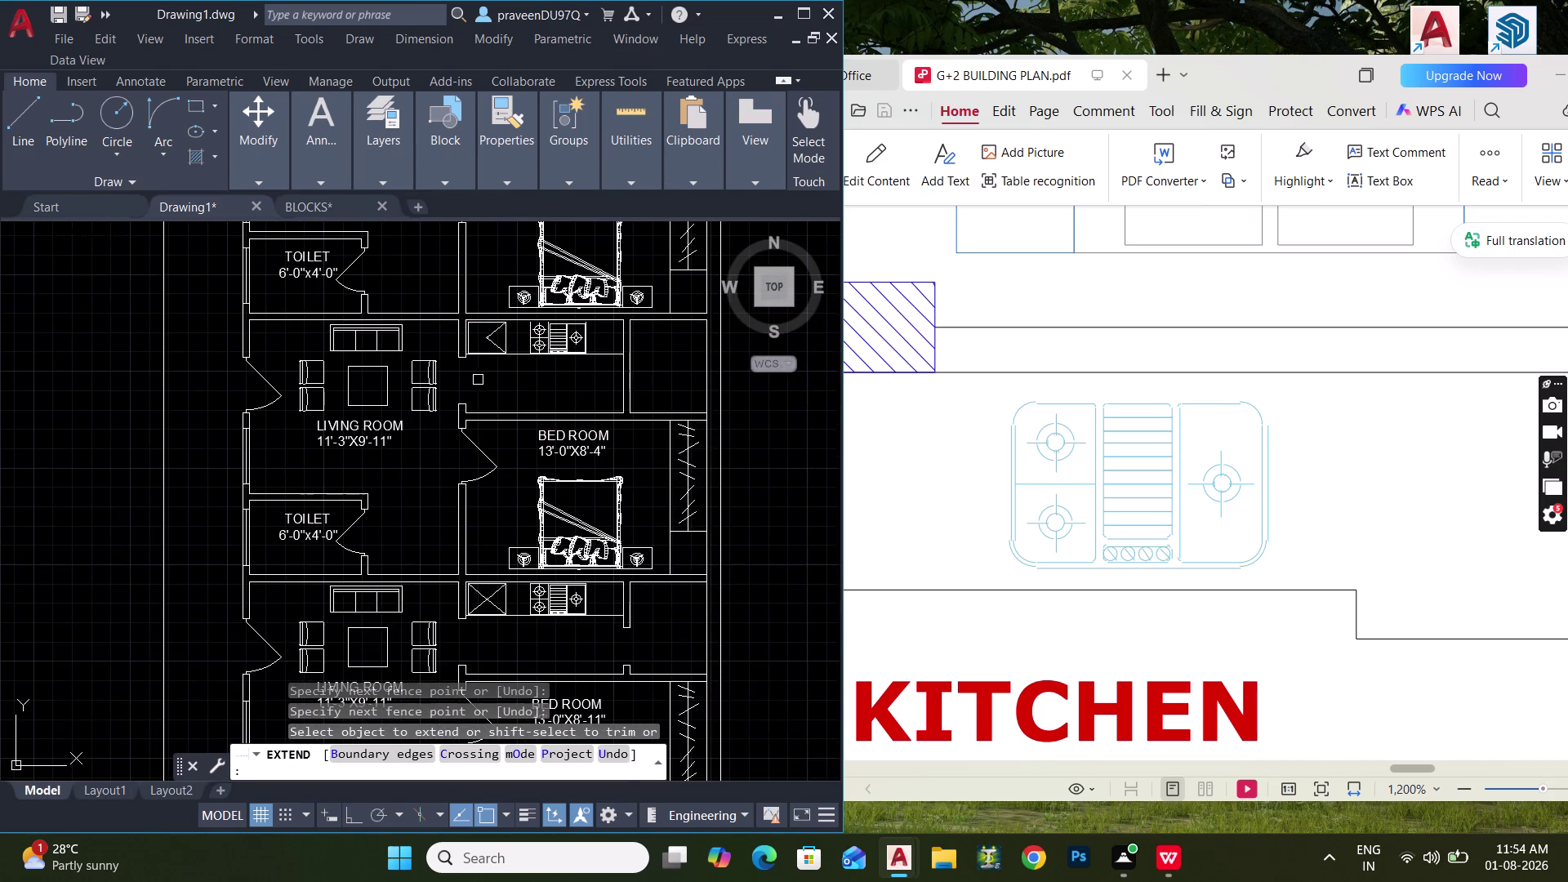
middle_drag(464, 589, 470, 422)
middle_drag(513, 539, 506, 583)
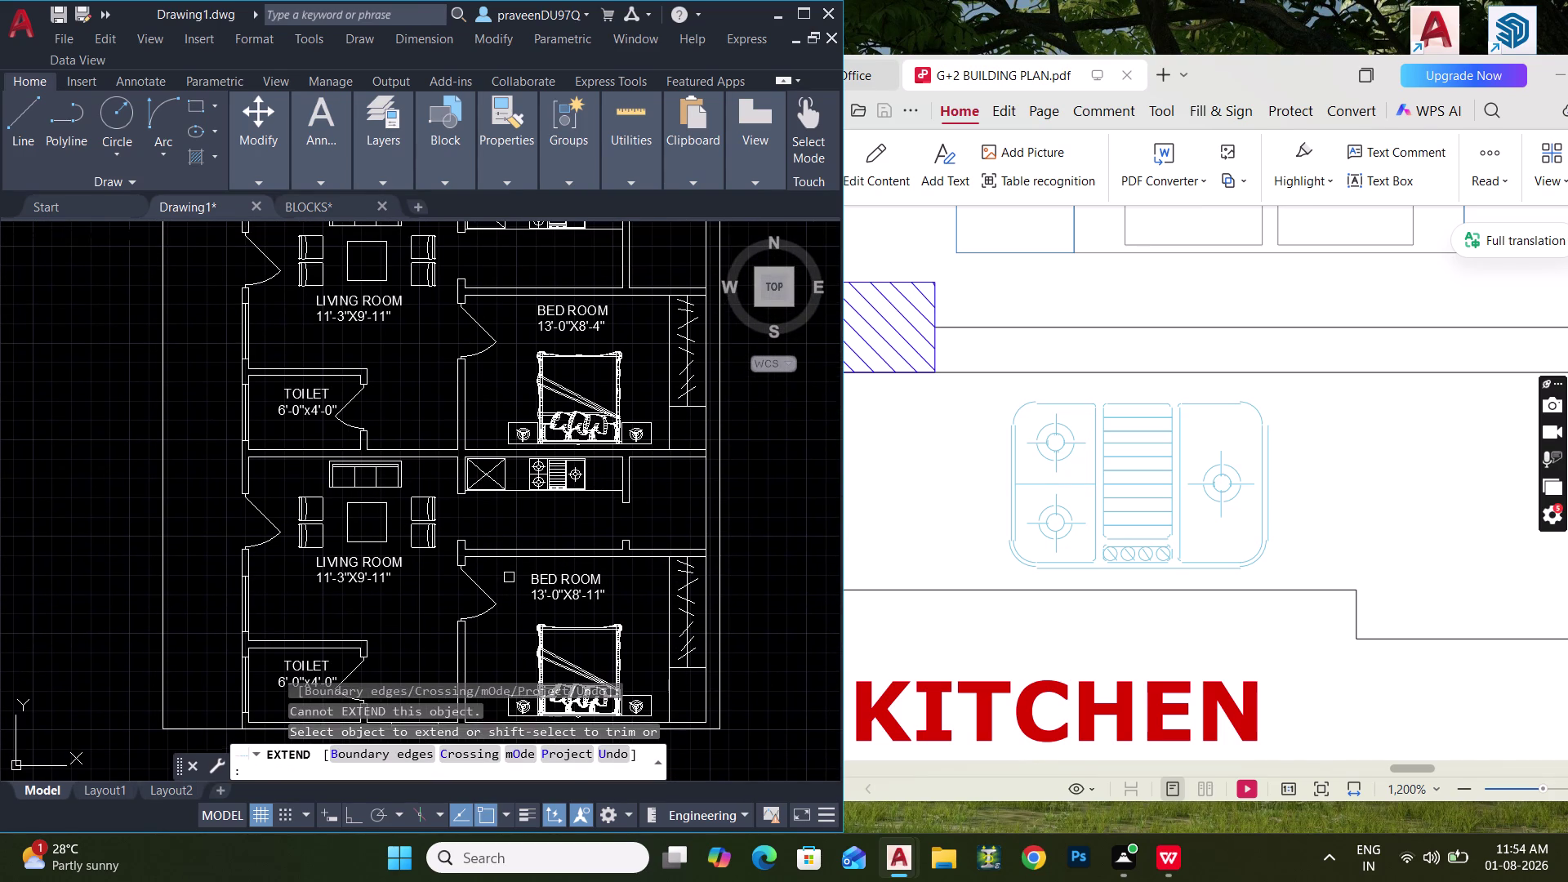
key(Escape)
key(Escape)
scroll(down, 3)
middle_drag(515, 533, 506, 621)
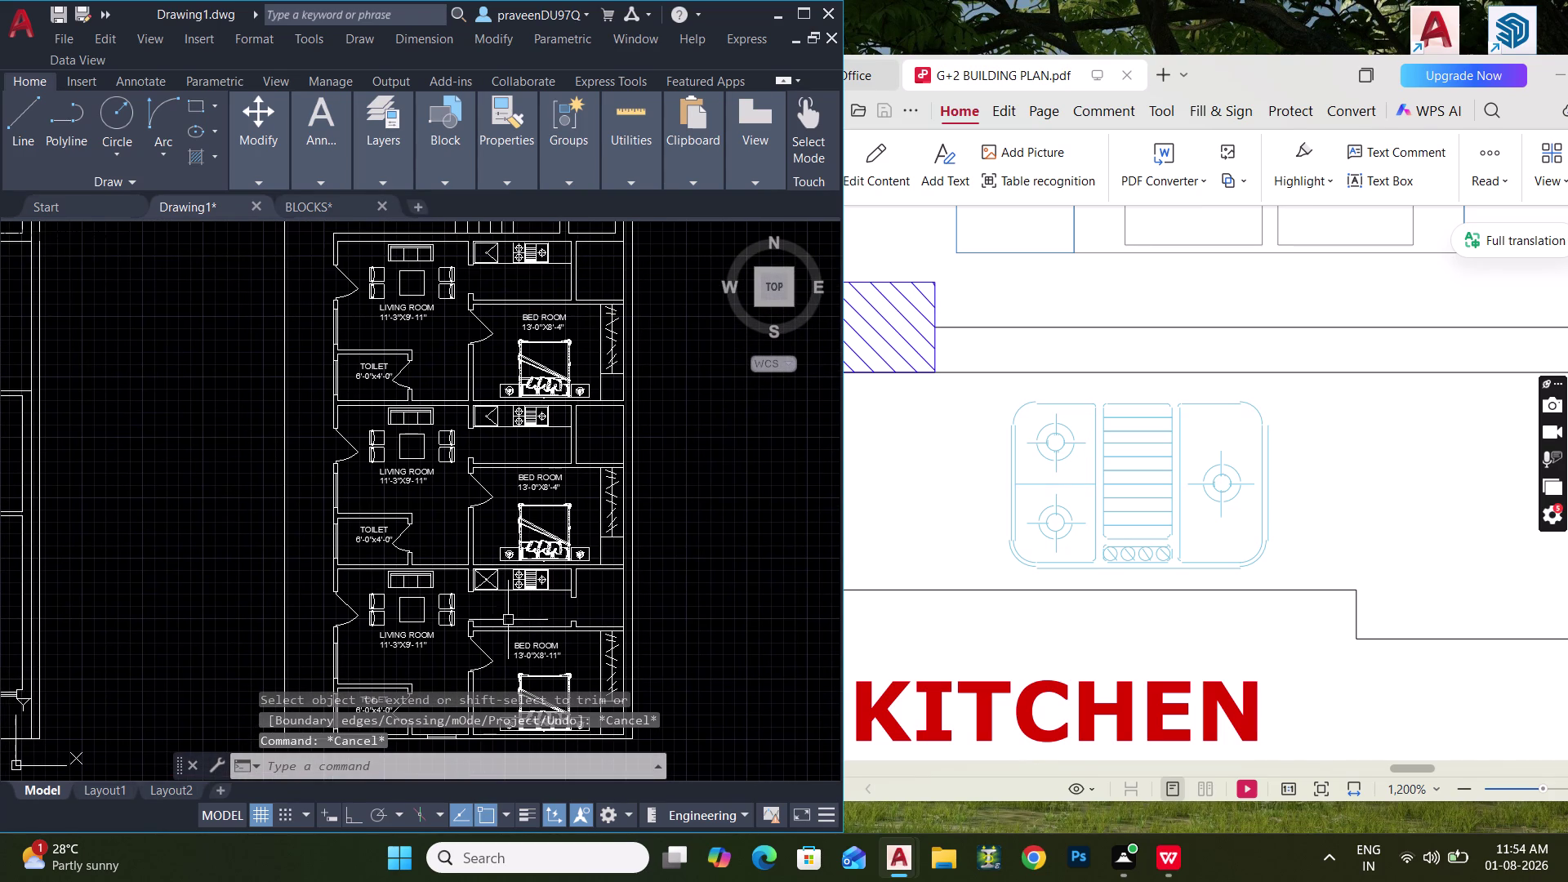
Move the reference plan to the kitchen, utility and bedroom with windows W2 and W3.
scroll(down, 3)
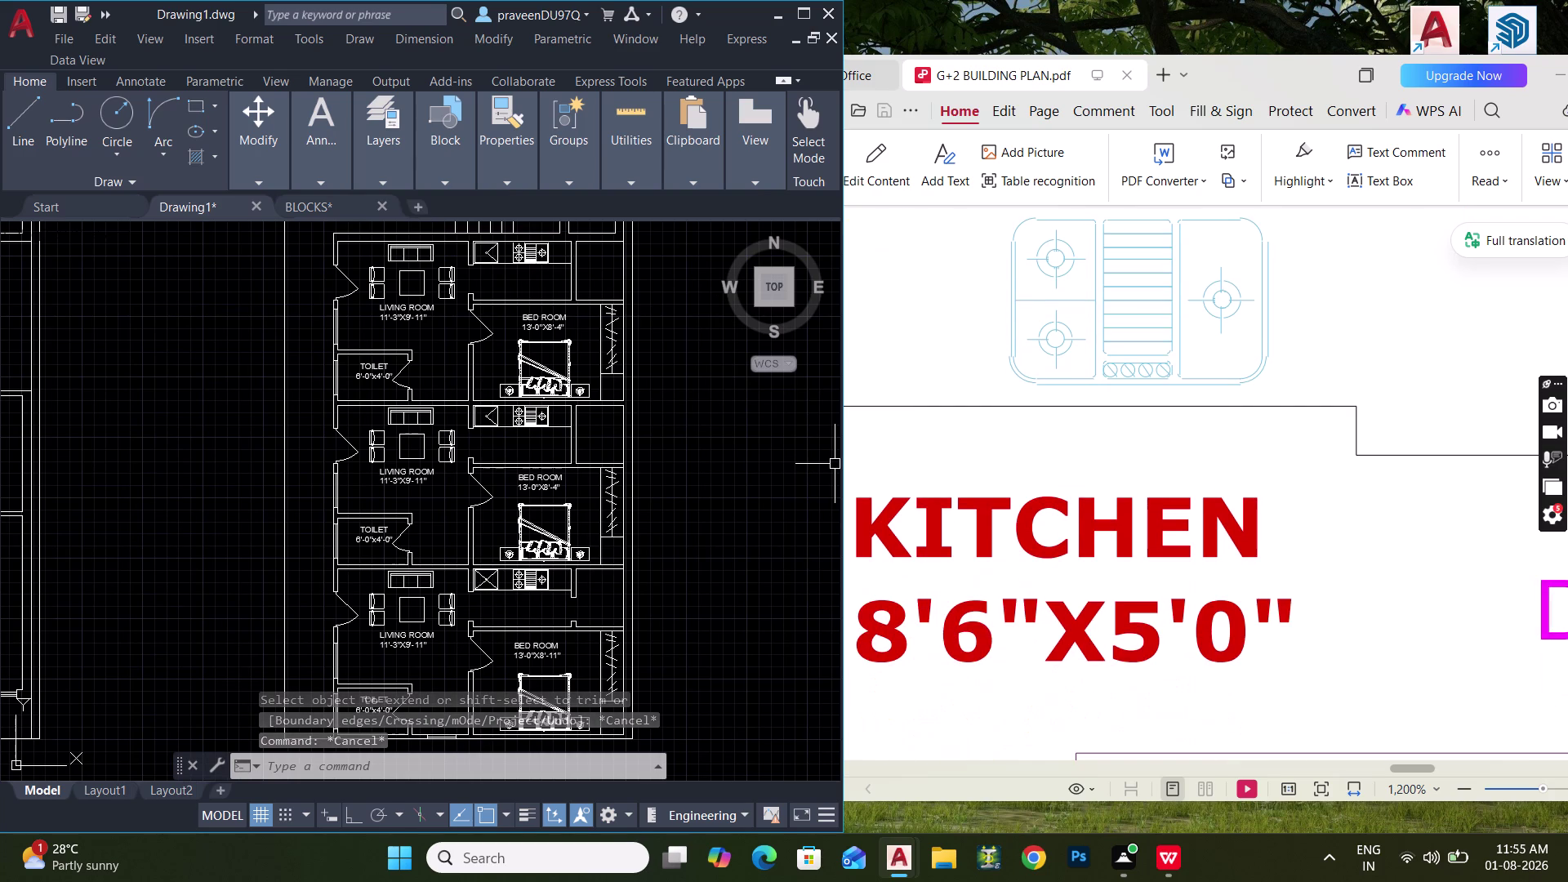
scroll(down, 3)
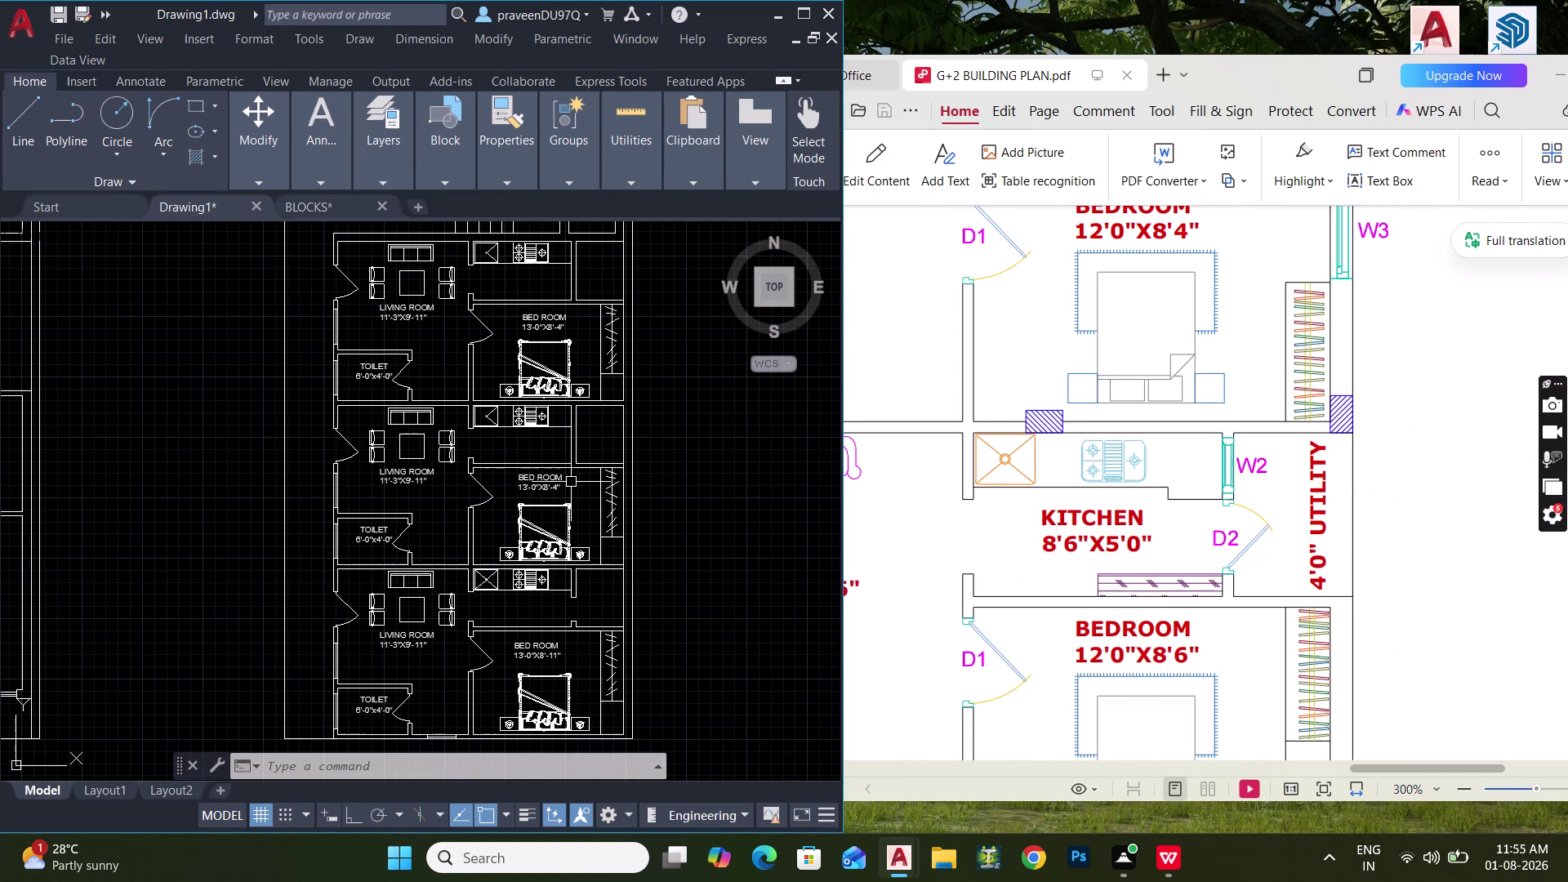
scroll(down, 3)
scroll(up, 3)
middle_drag(507, 666, 507, 519)
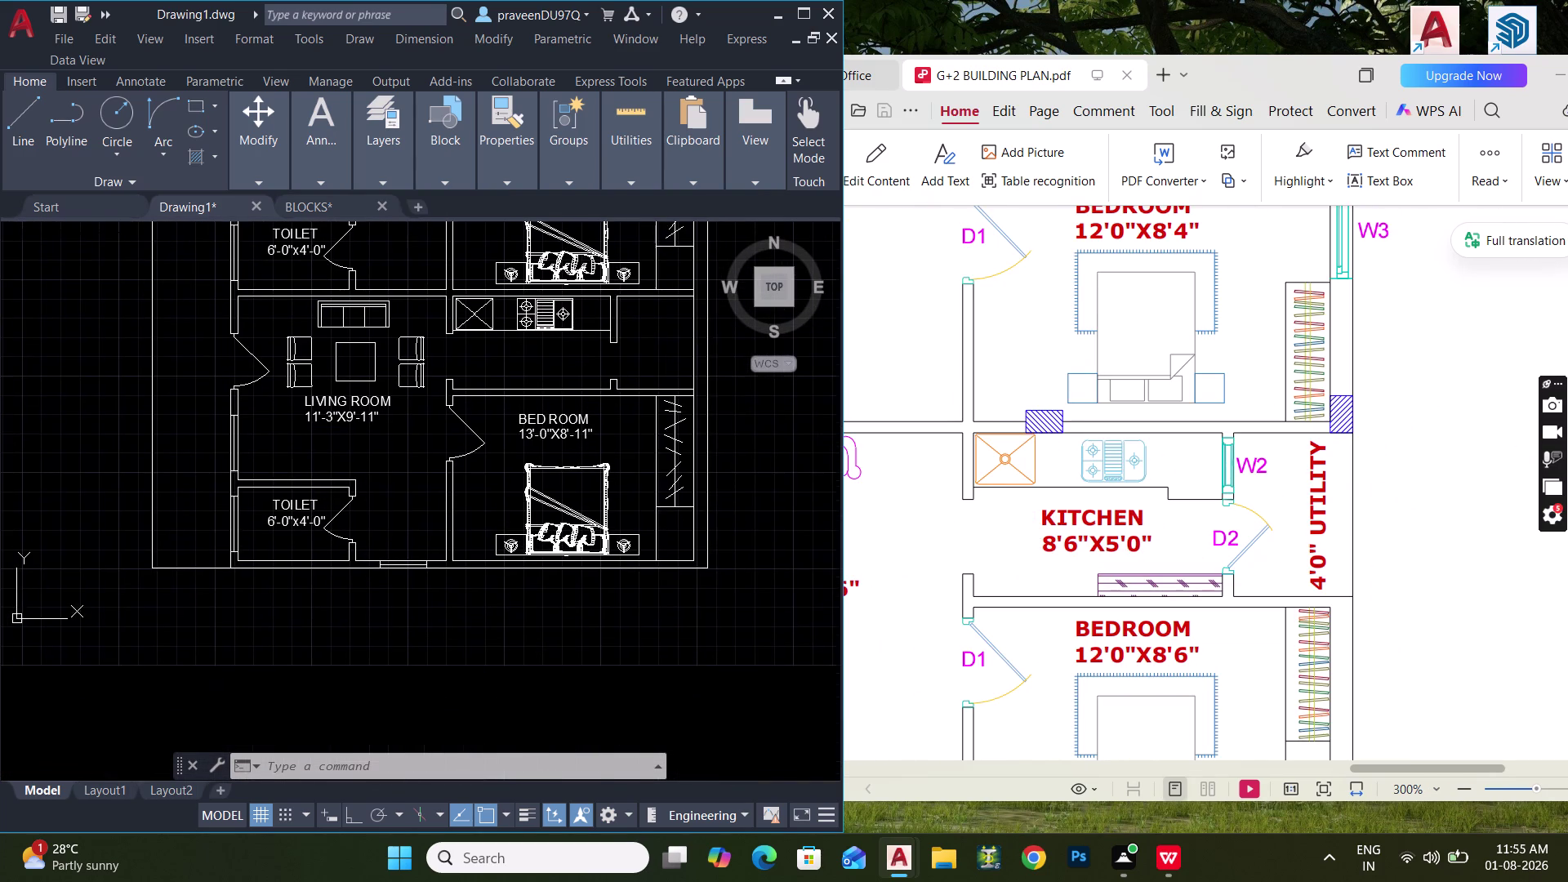
scroll(down, 3)
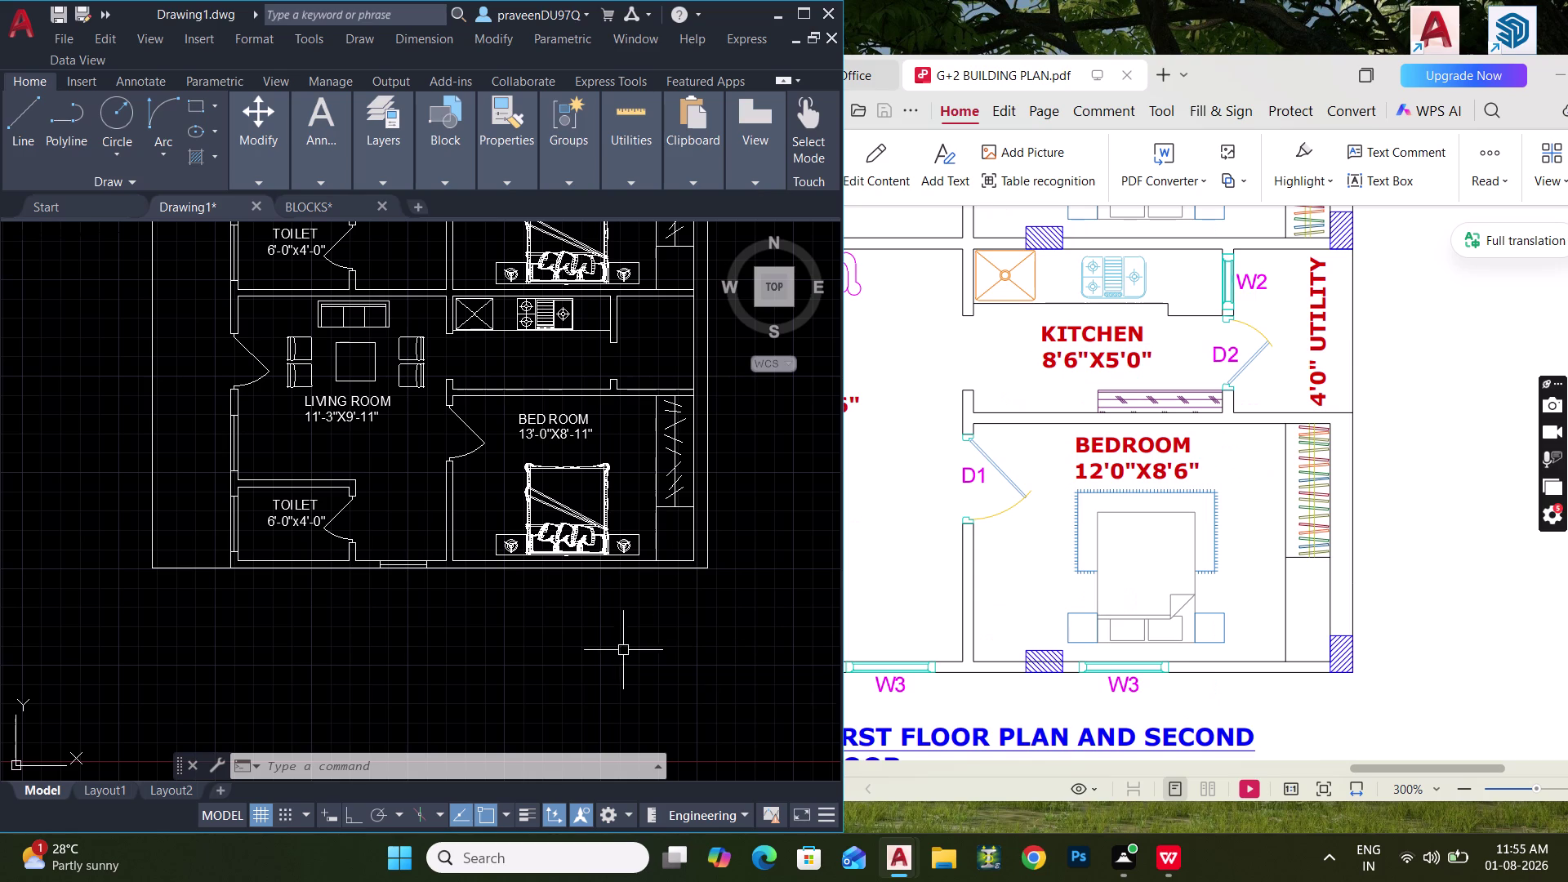
scroll(up, 3)
middle_drag(569, 579, 724, 624)
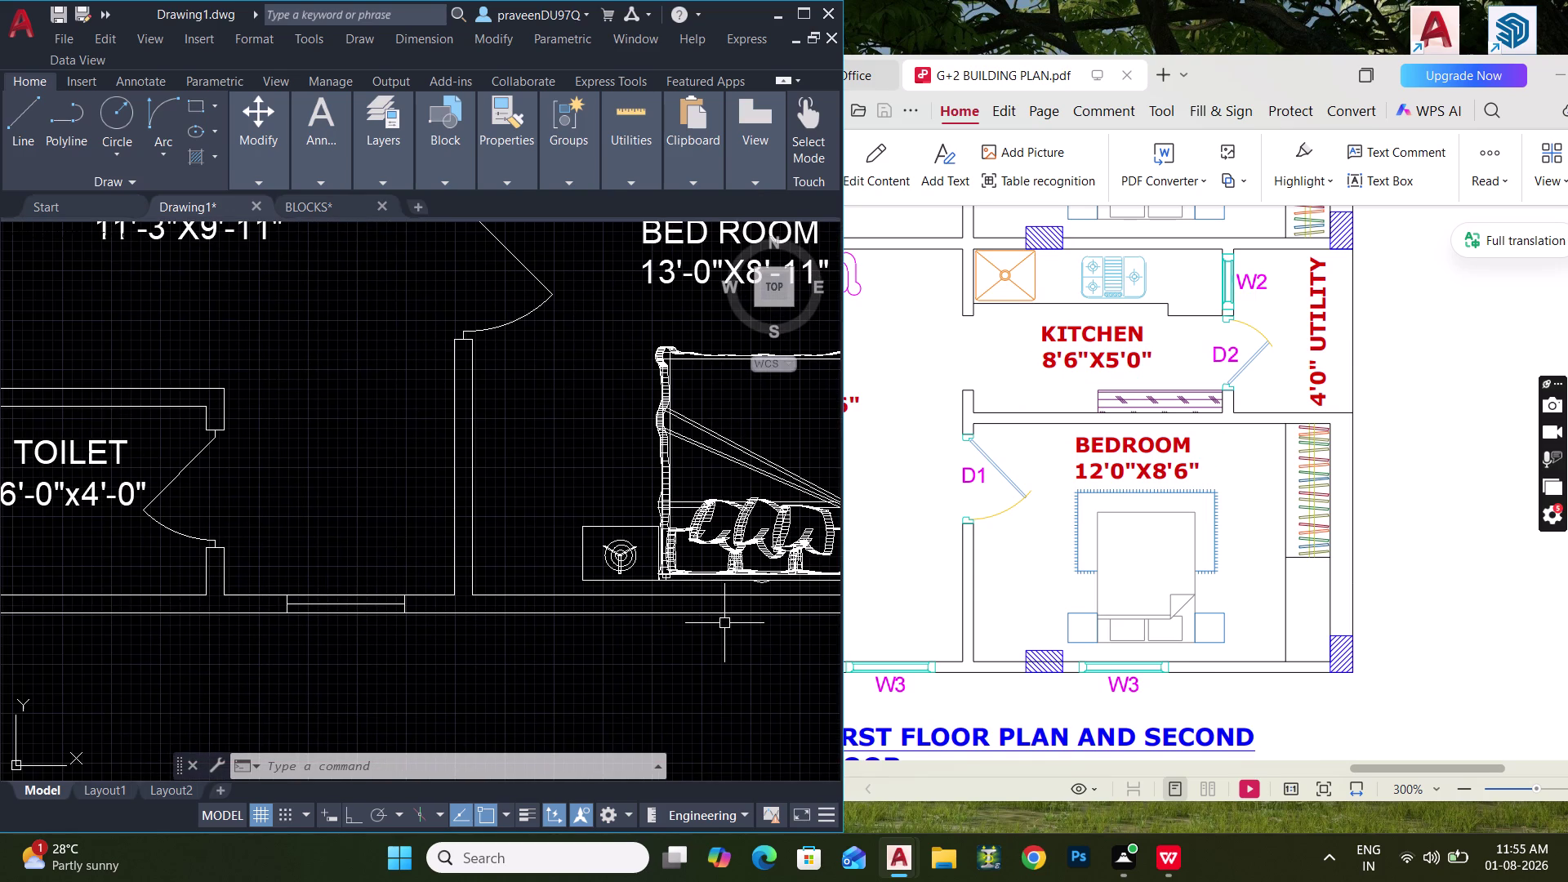
Measure the 2'-6" window opening below the toilet with DLI.
text(DLI)
key(space)
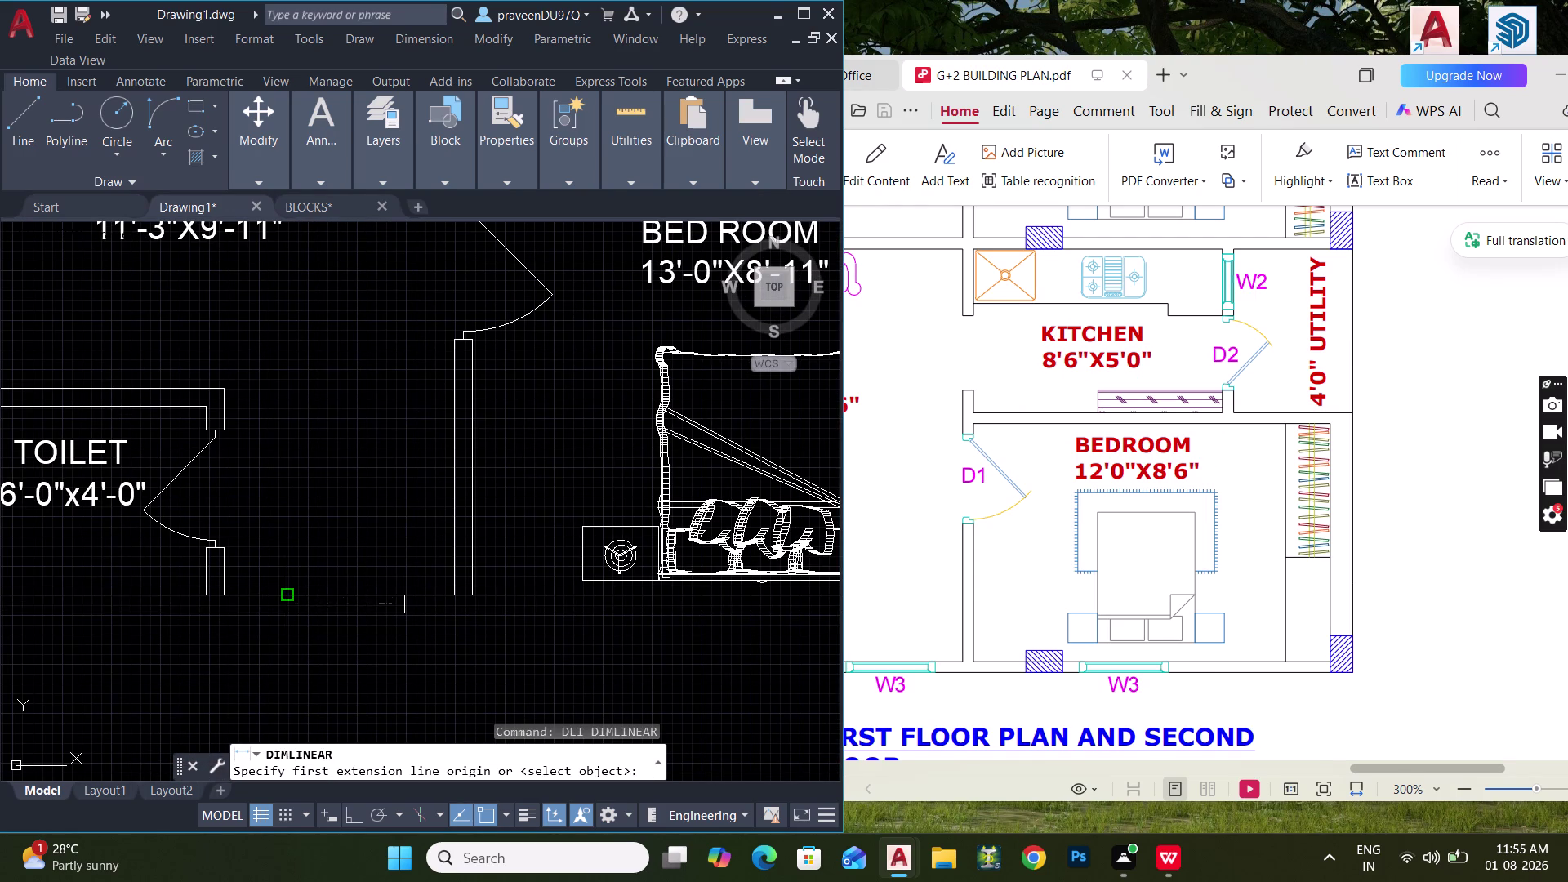
click(288, 595)
click(405, 592)
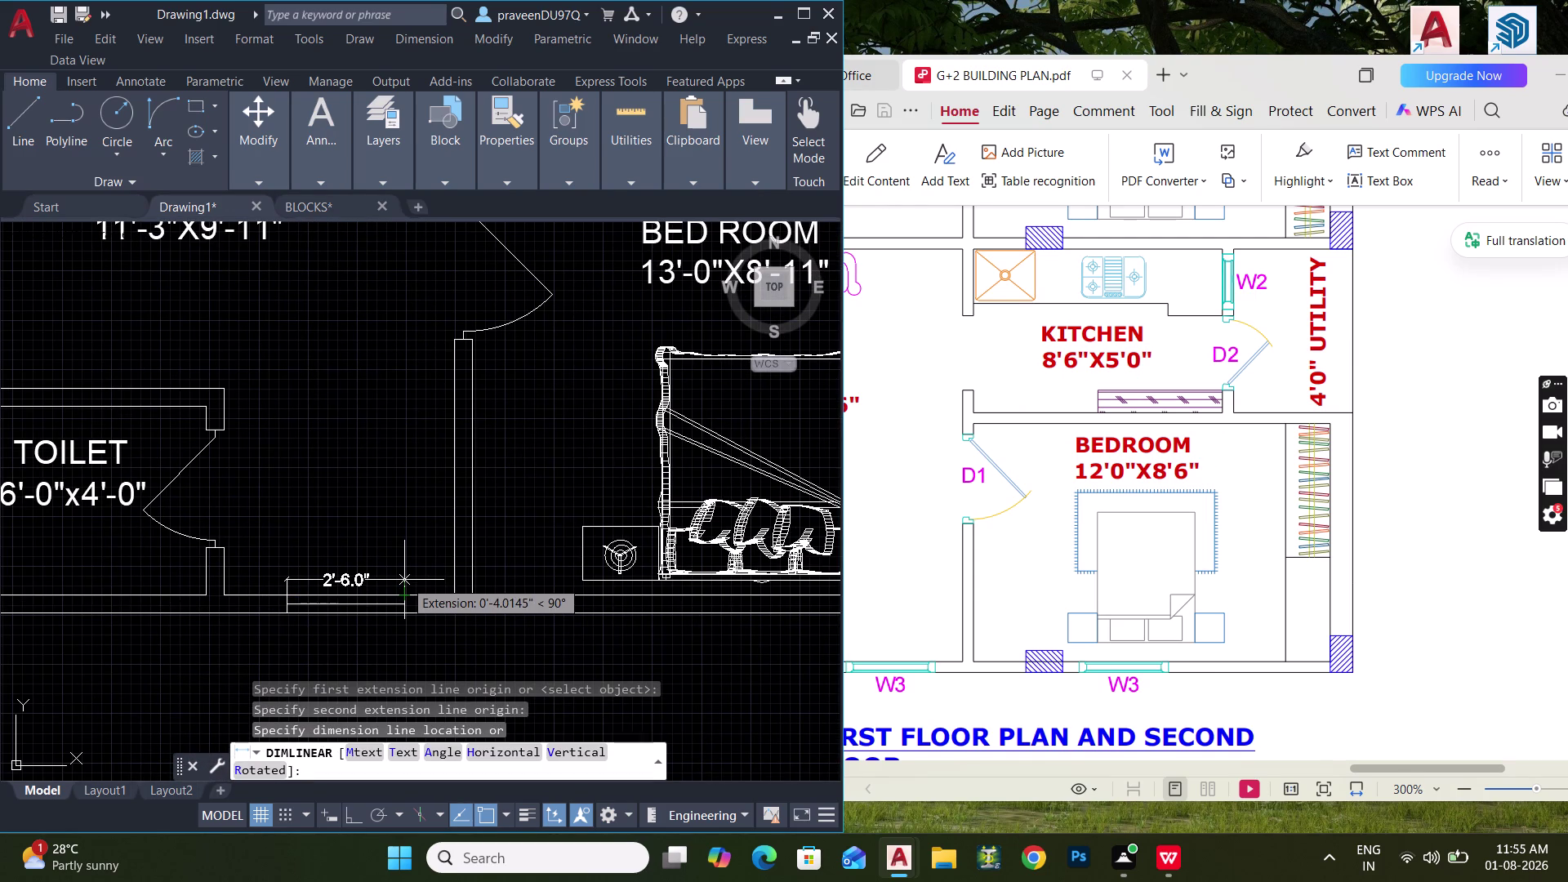
key(Escape)
key(Escape)
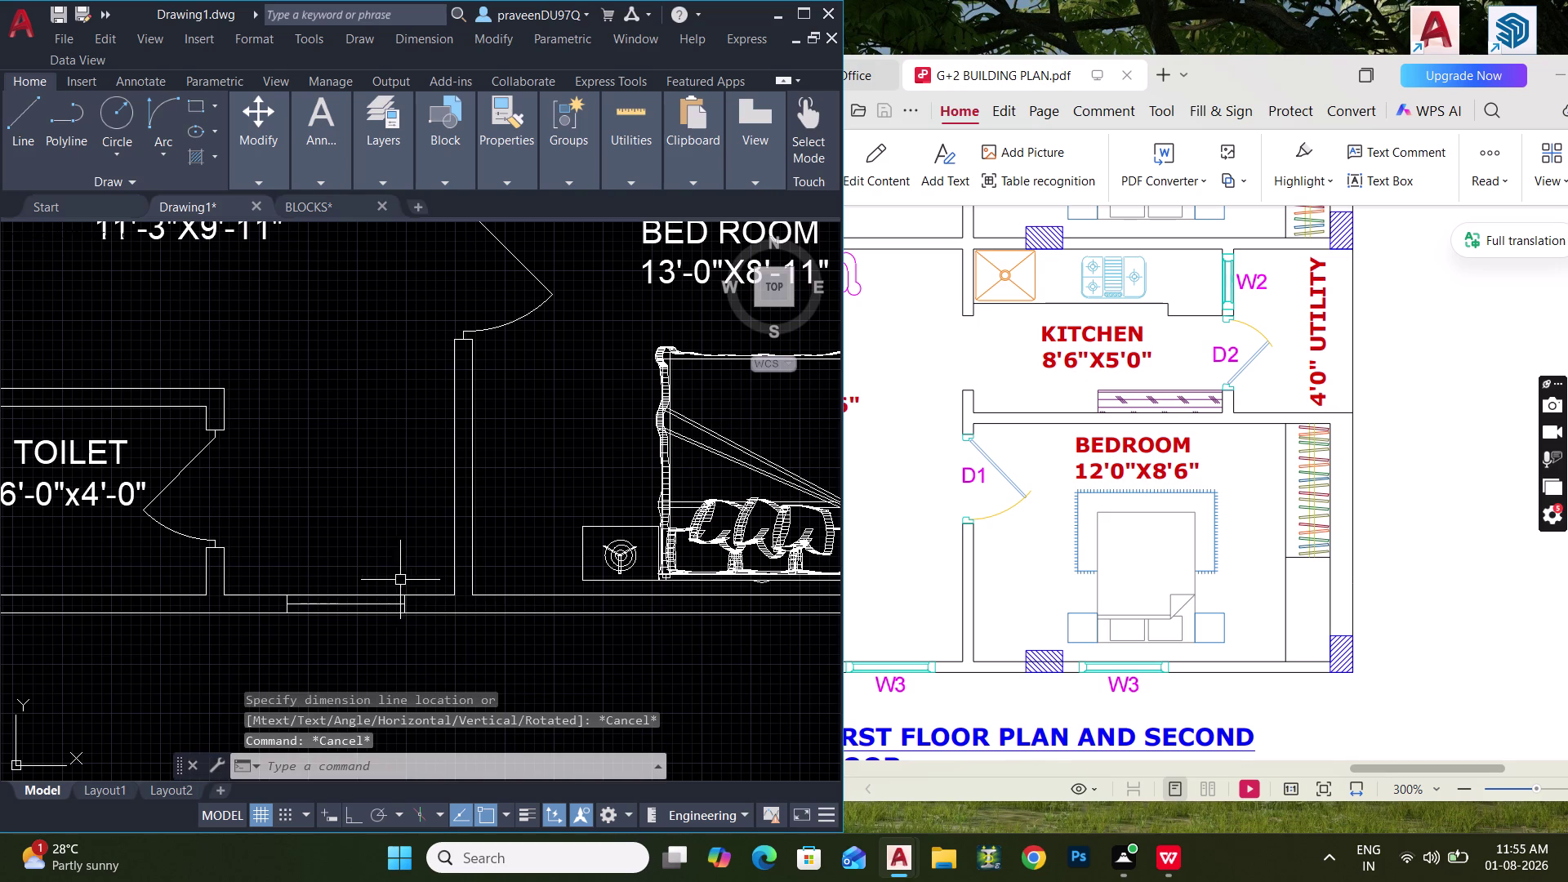
Copy the toilet's window lines into the bedroom's bottom wall.
drag(263, 566, 277, 579)
click(457, 651)
text(CO)
key(space)
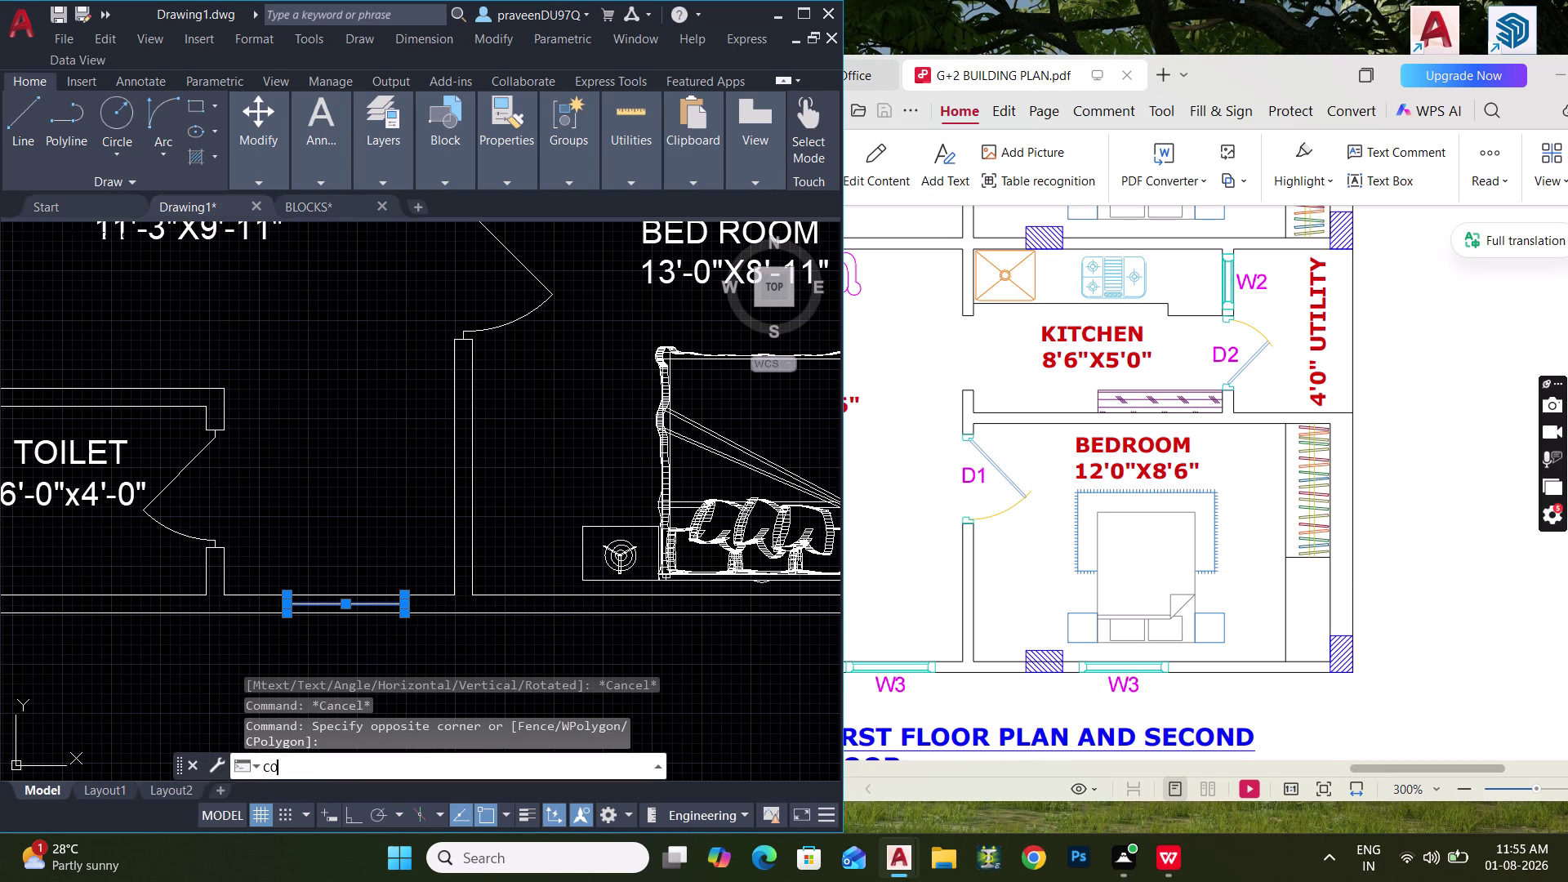
click(399, 610)
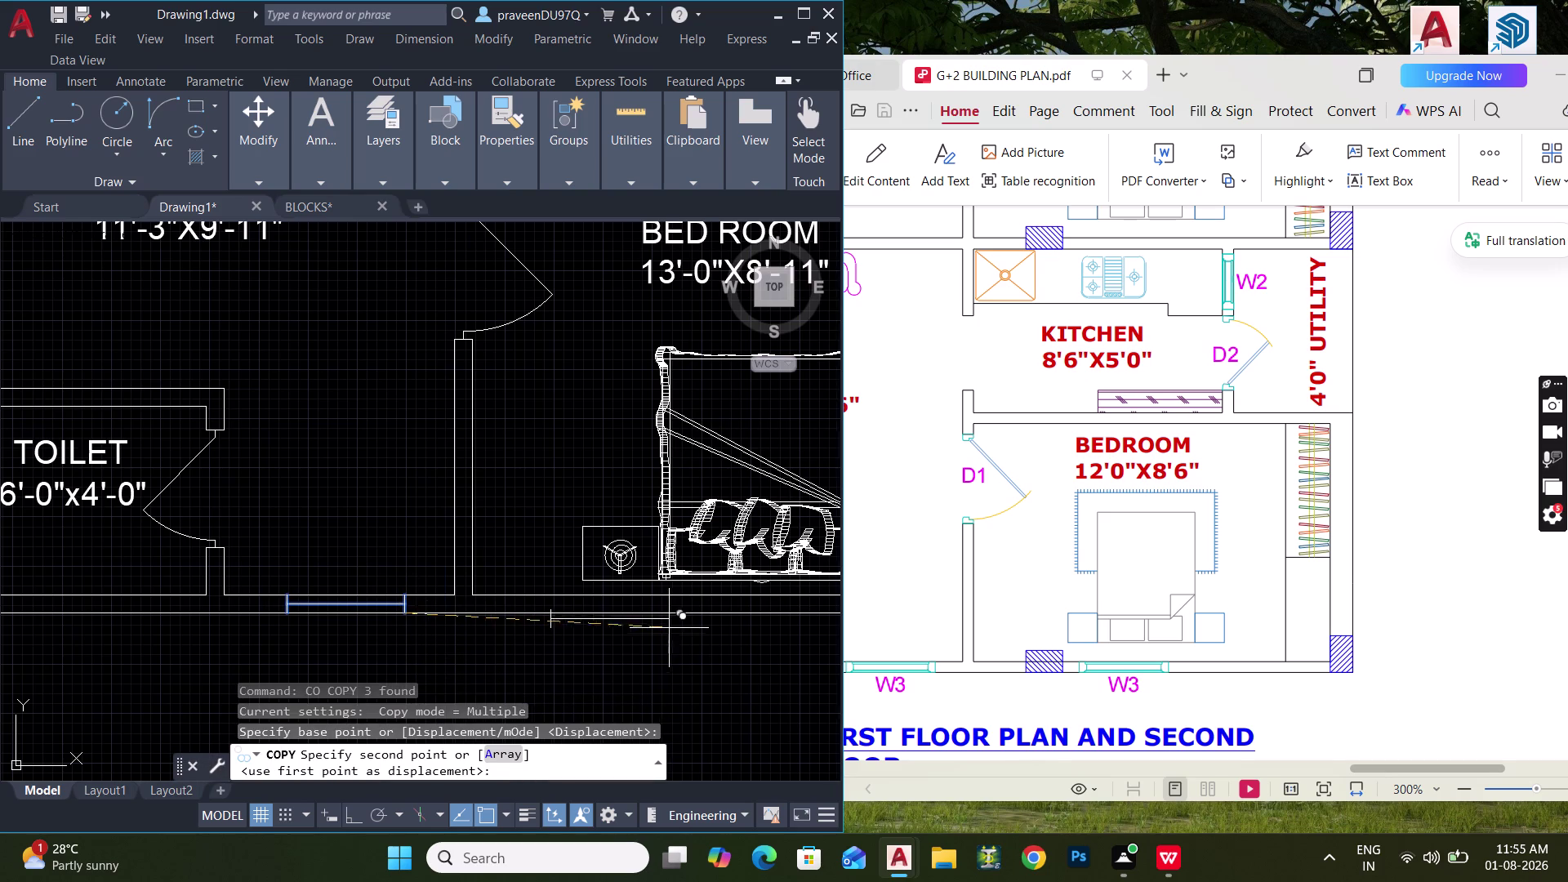
middle_drag(664, 627, 581, 625)
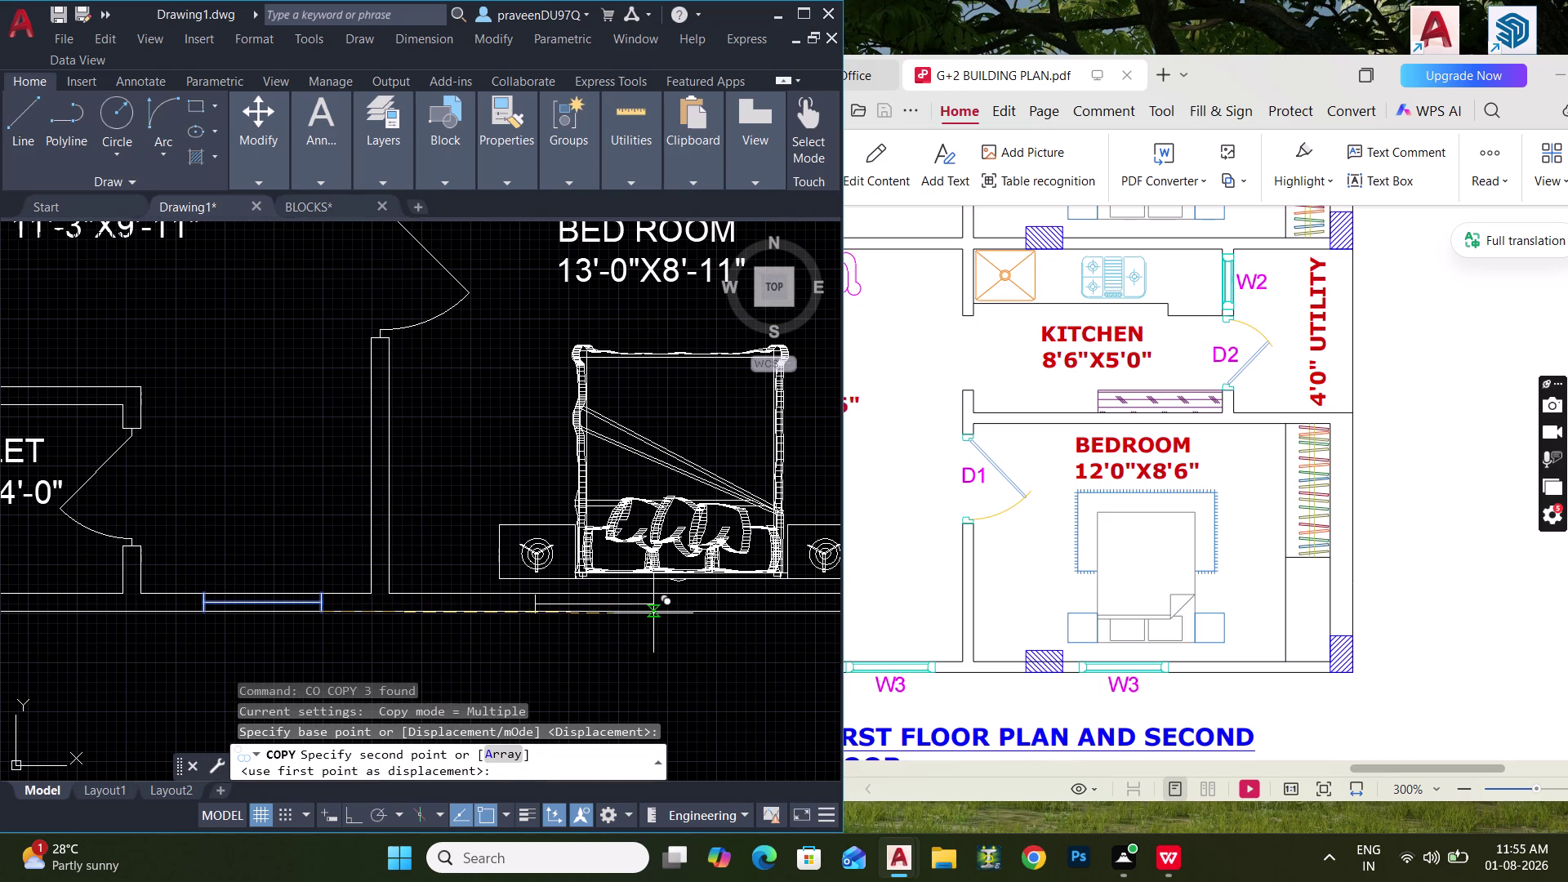
click(653, 614)
key(Escape)
scroll(down, 3)
middle_drag(629, 638, 582, 581)
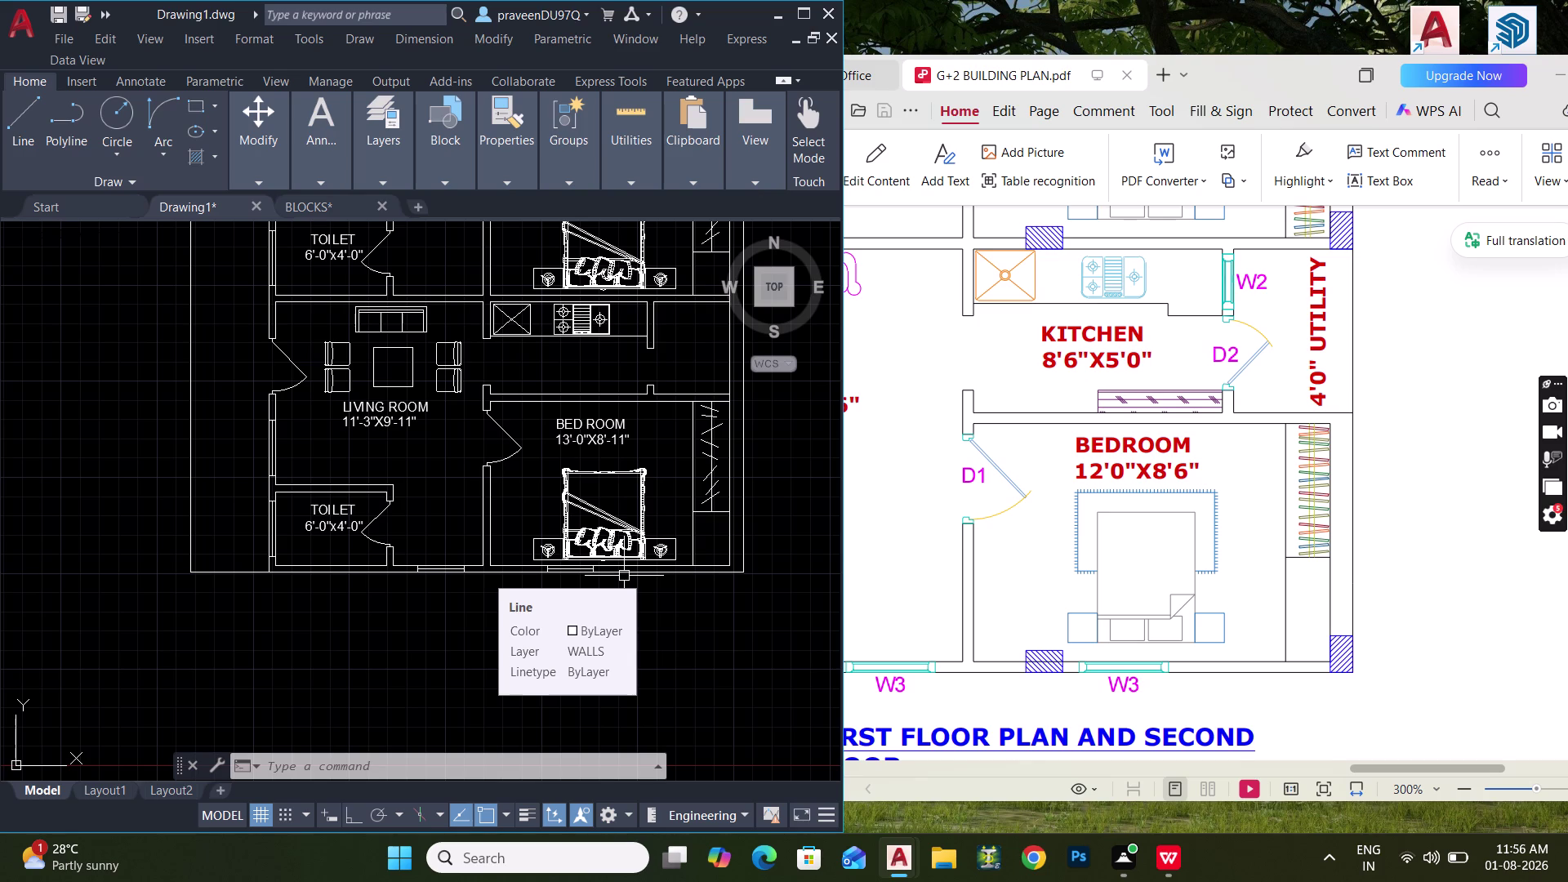
click(469, 669)
click(455, 675)
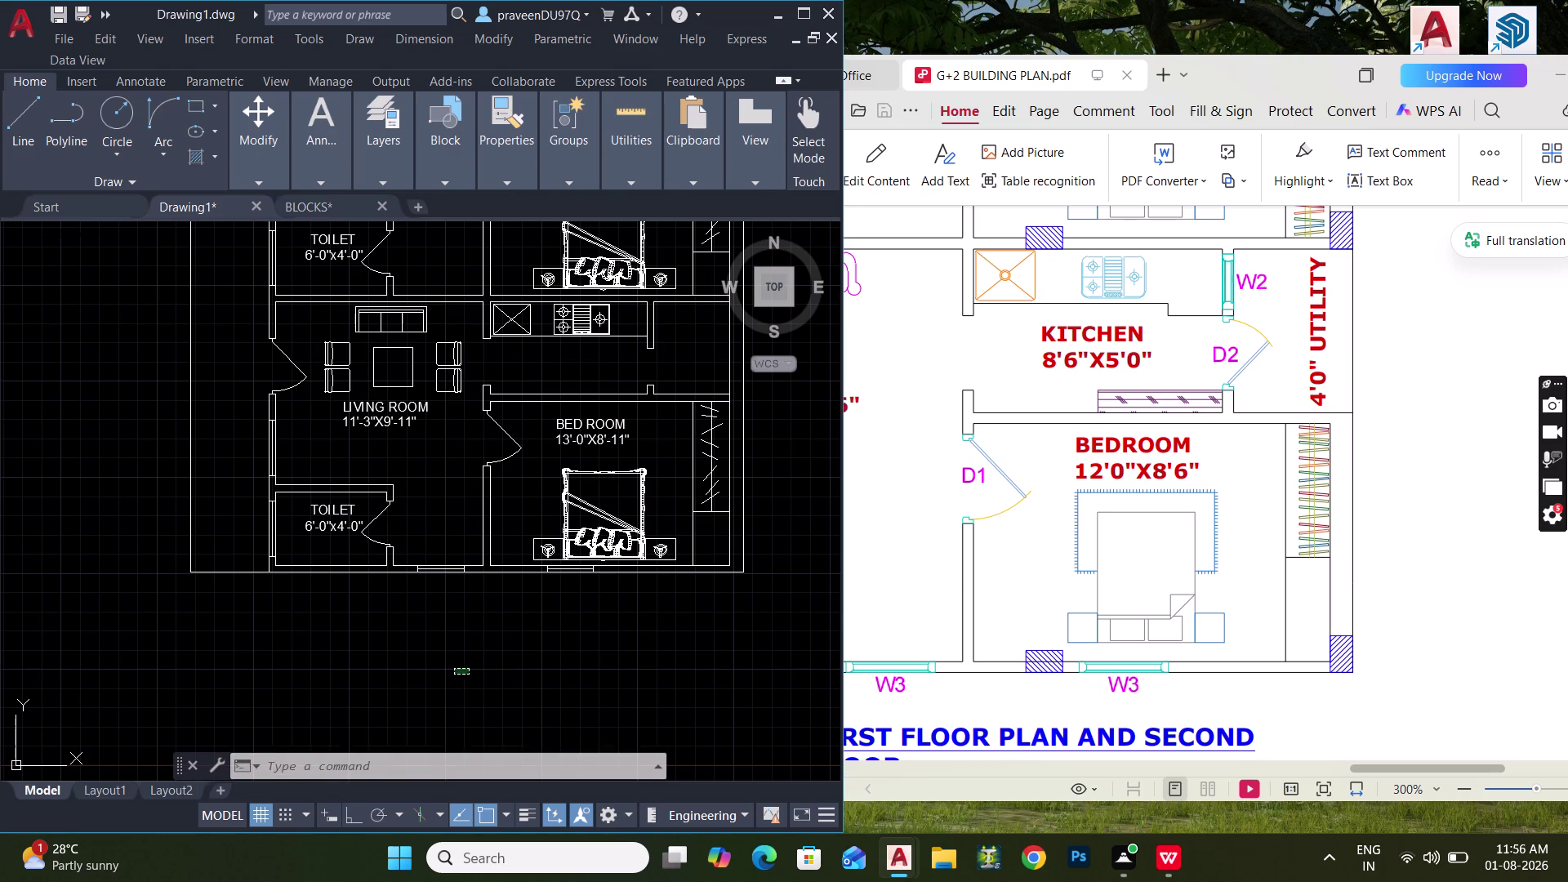